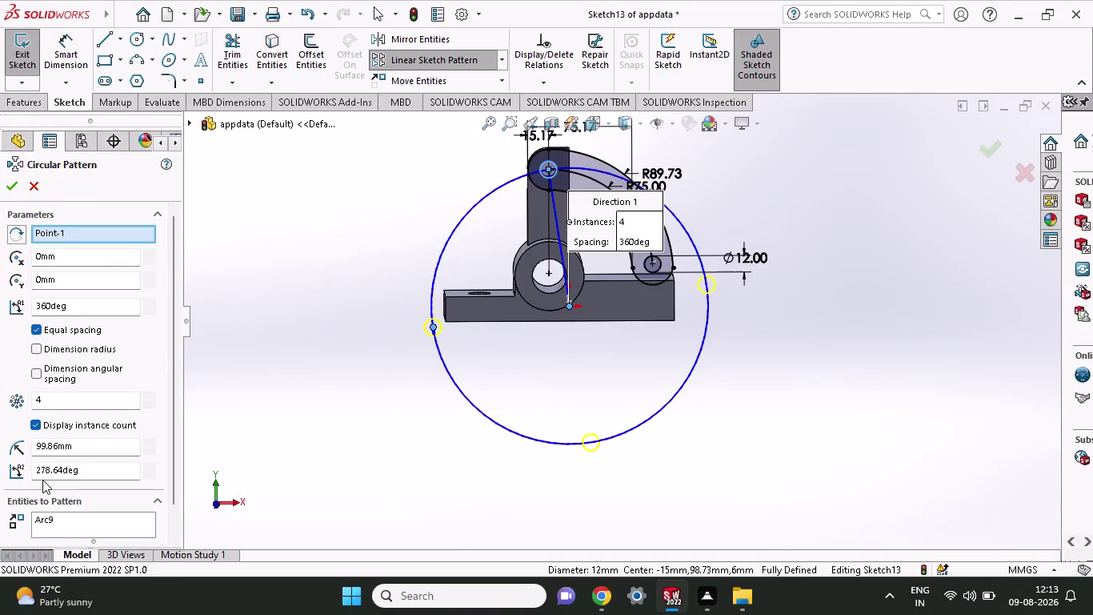
Adjust the circular pattern's entities to pattern and its instance-skipping options.
scroll(down, 3)
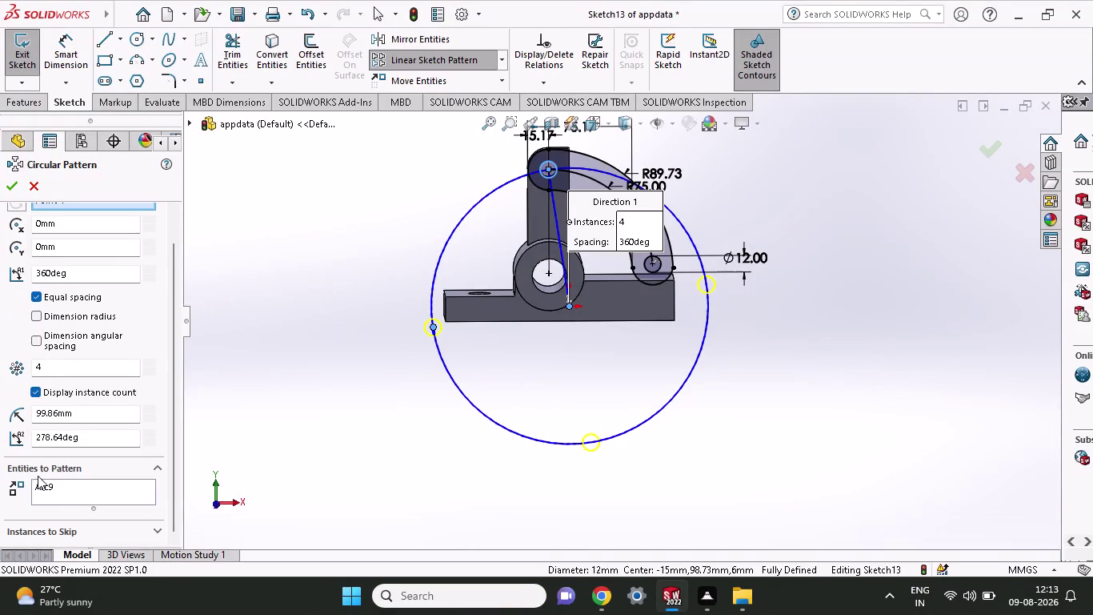
click(57, 489)
click(57, 489)
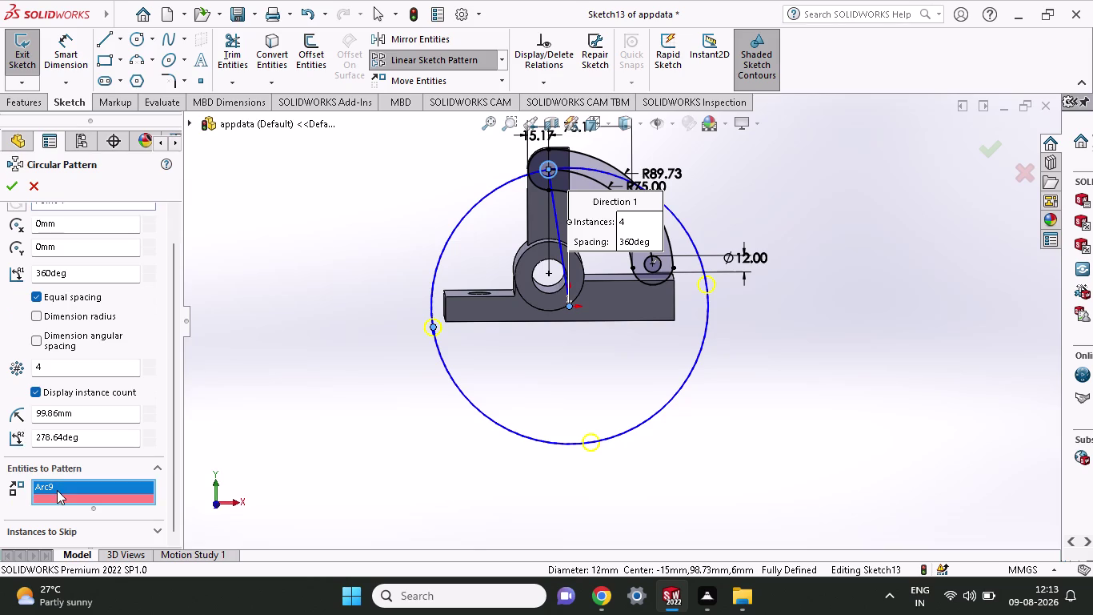
click(162, 531)
click(152, 523)
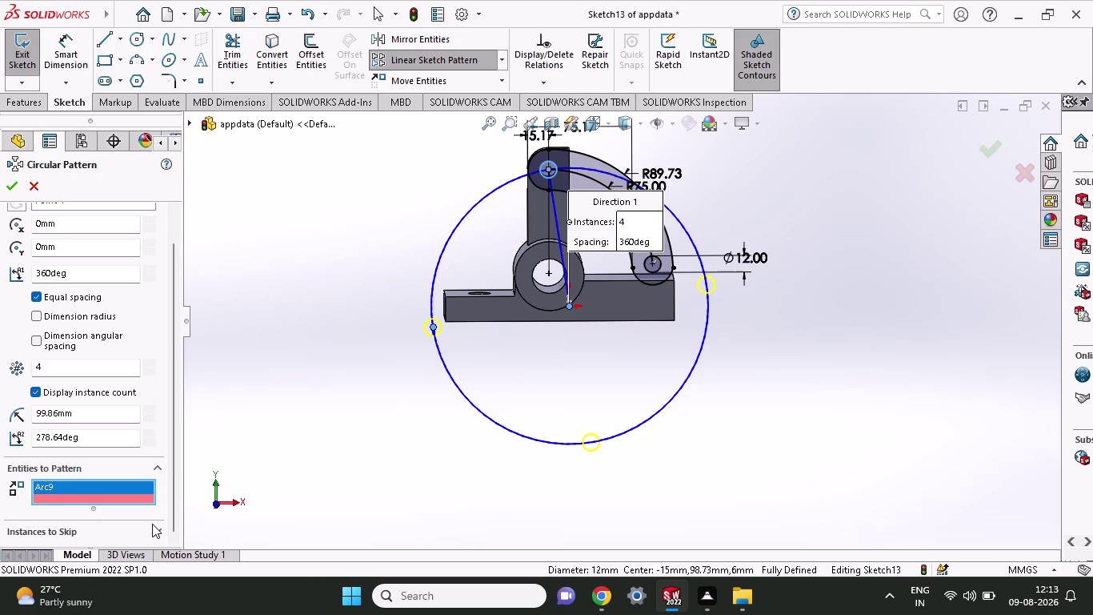
click(152, 523)
scroll(down, 3)
click(149, 473)
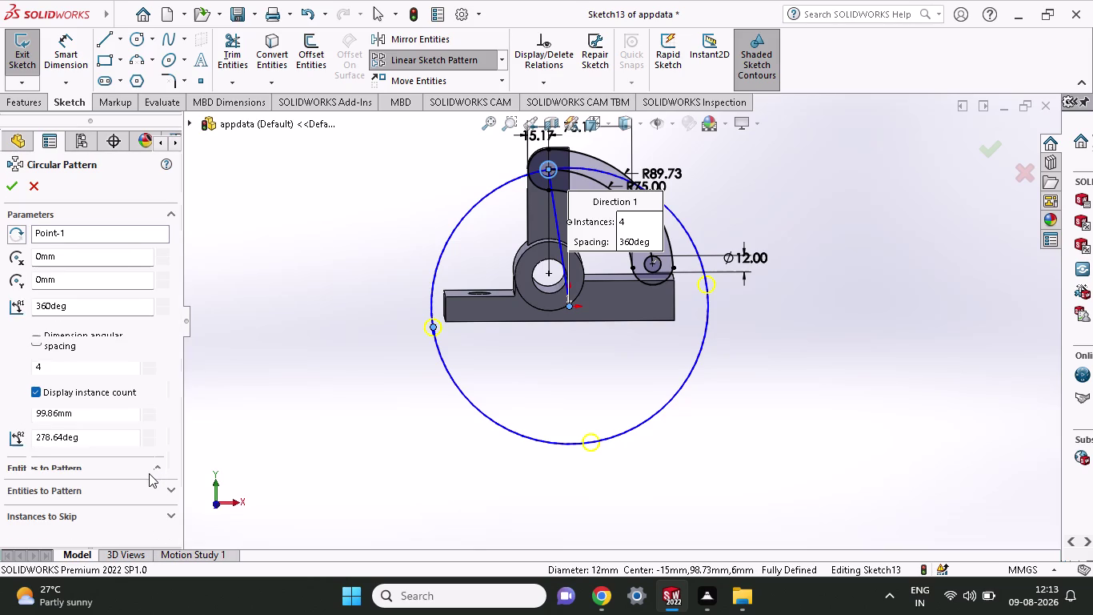
click(158, 482)
click(155, 489)
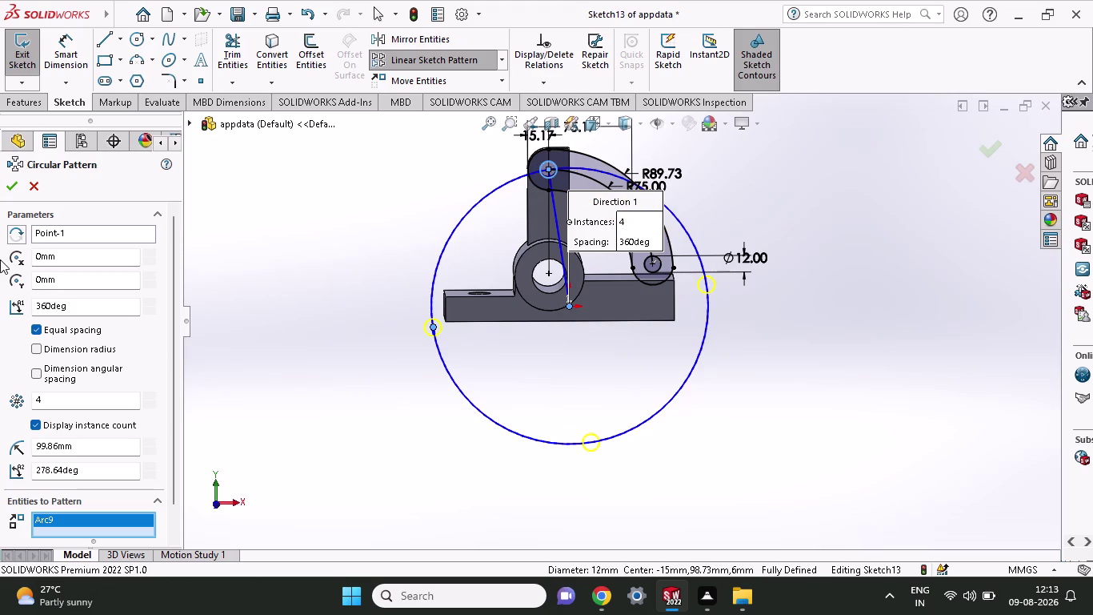
click(769, 307)
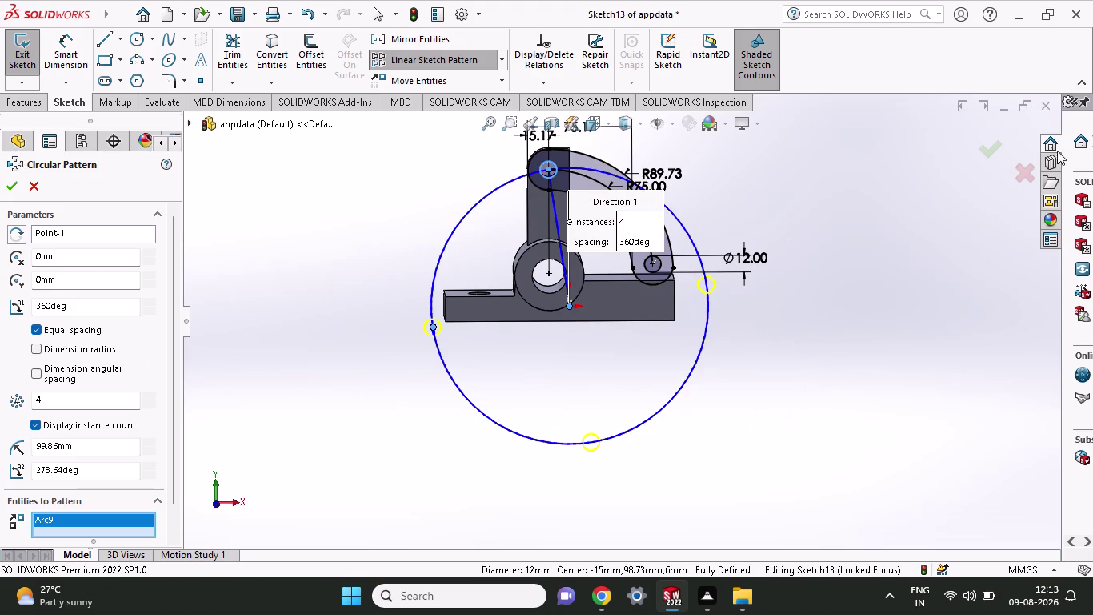
Apply the circular pattern and exit the sketch, then undo to reopen Sketch13.
click(998, 161)
click(995, 161)
click(815, 295)
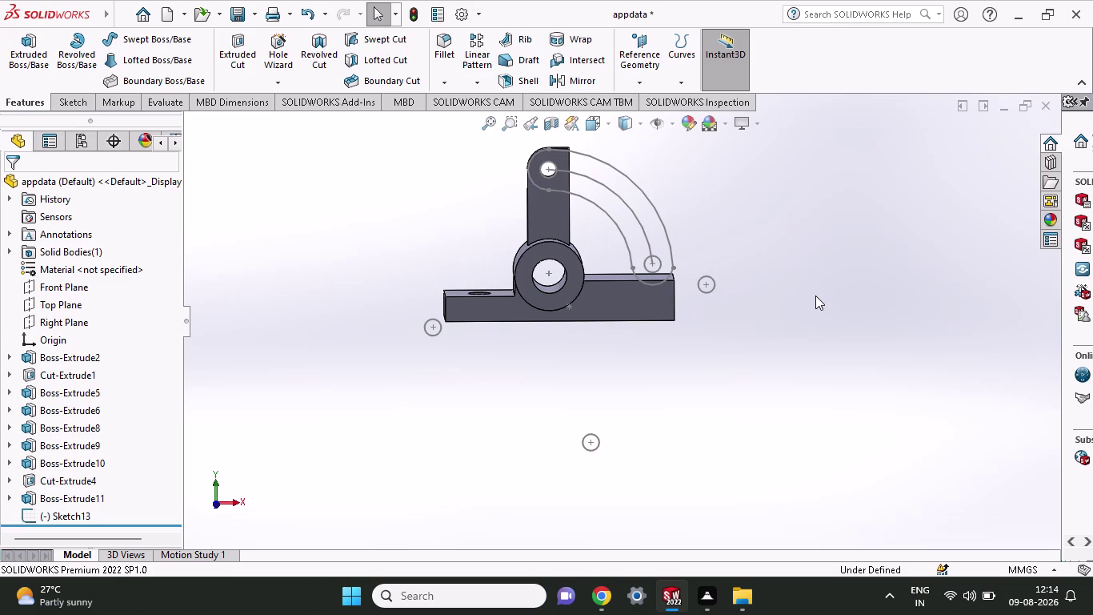
key(ctrl+z)
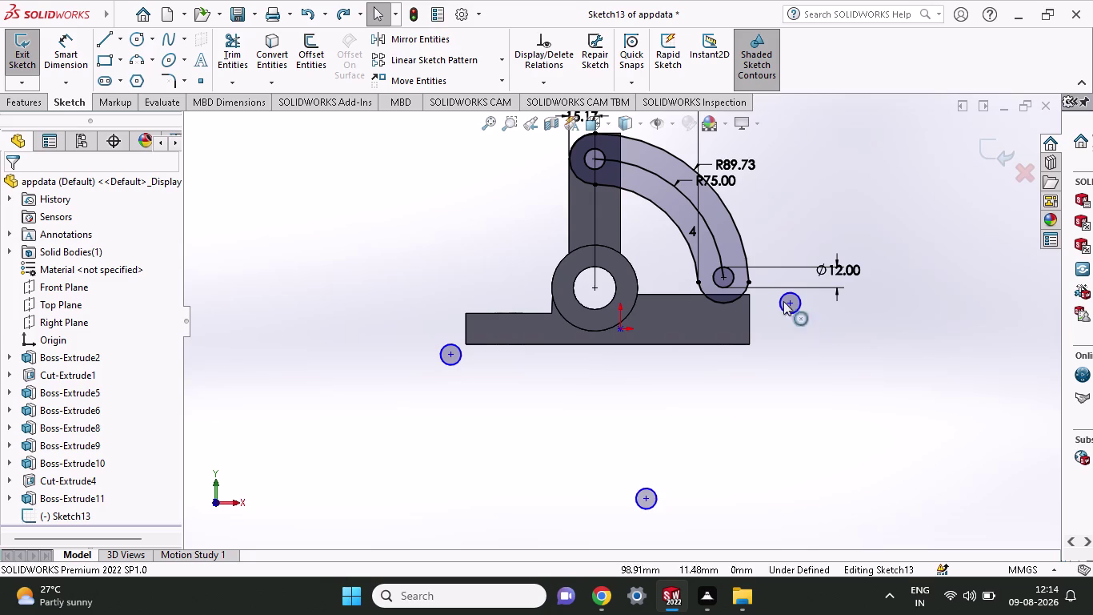
Inspect one pattern copy, then undo to remove the misplaced copies.
right_click(788, 299)
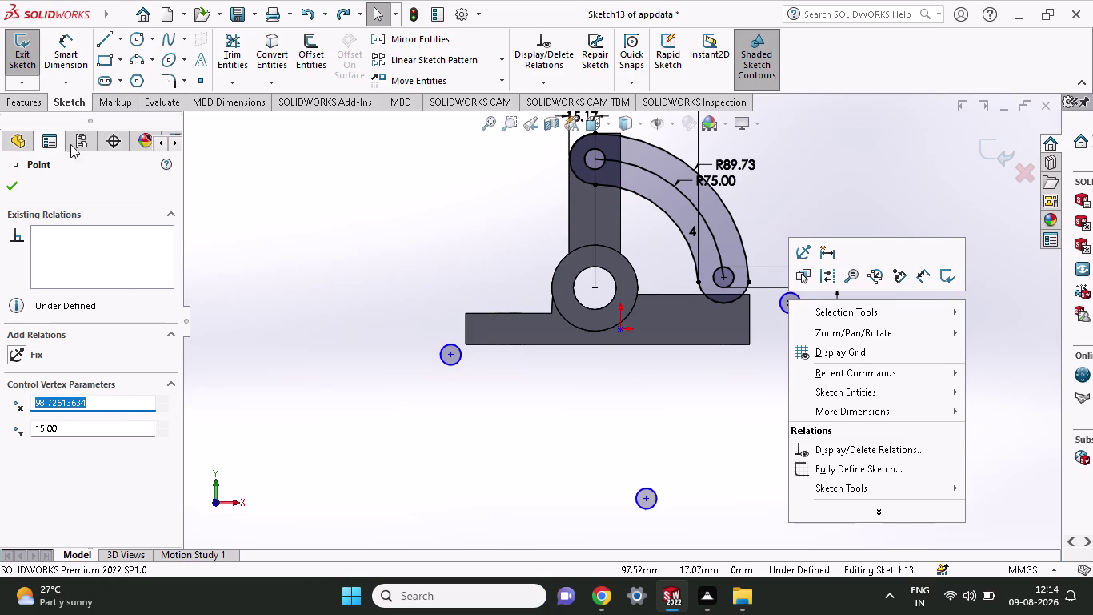
click(468, 259)
scroll(down, 3)
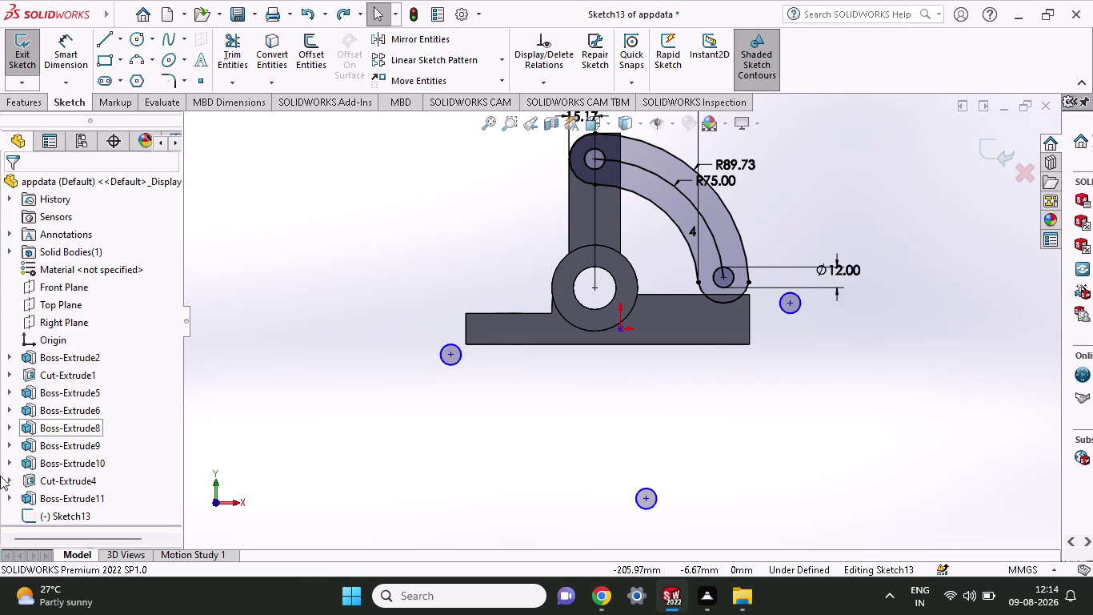
scroll(down, 3)
scroll(up, 3)
key(ctrl+z)
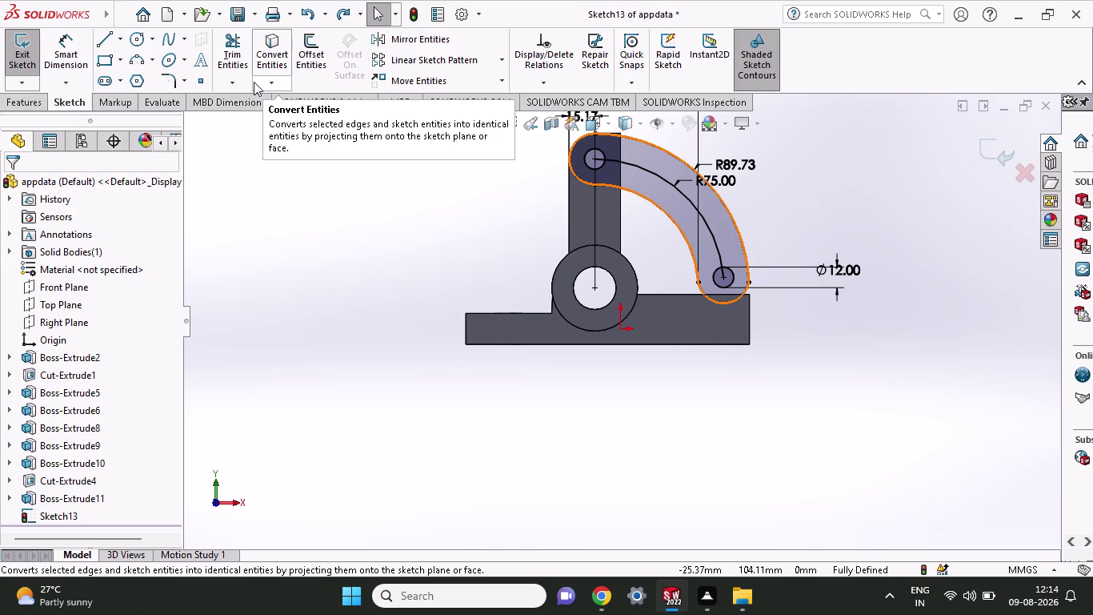
Restart a four-instance, 360° circular sketch pattern of Arc9.
click(499, 64)
click(480, 90)
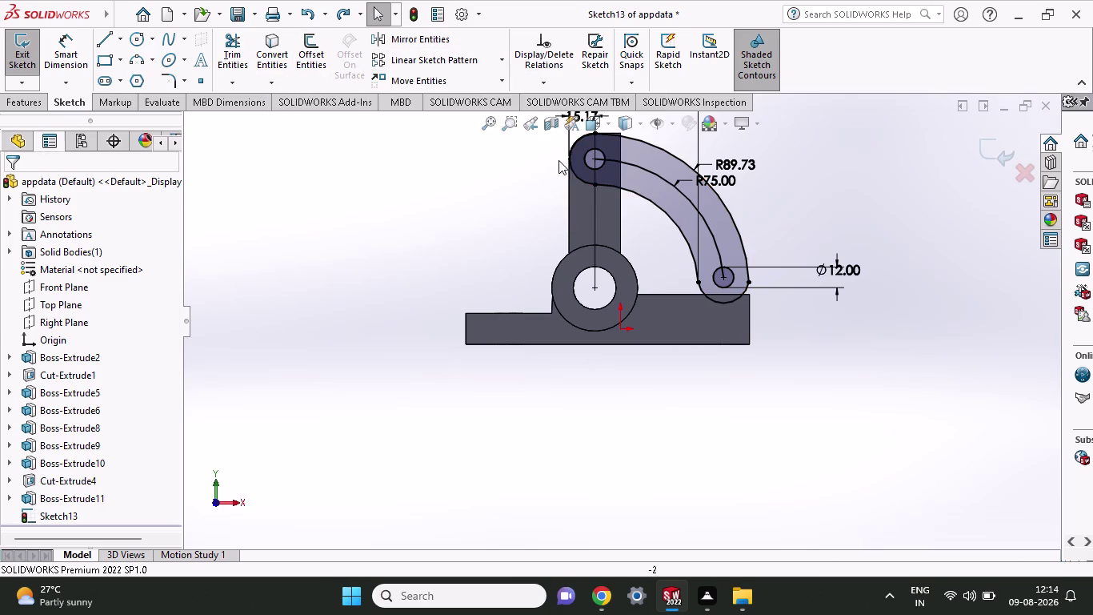
click(605, 155)
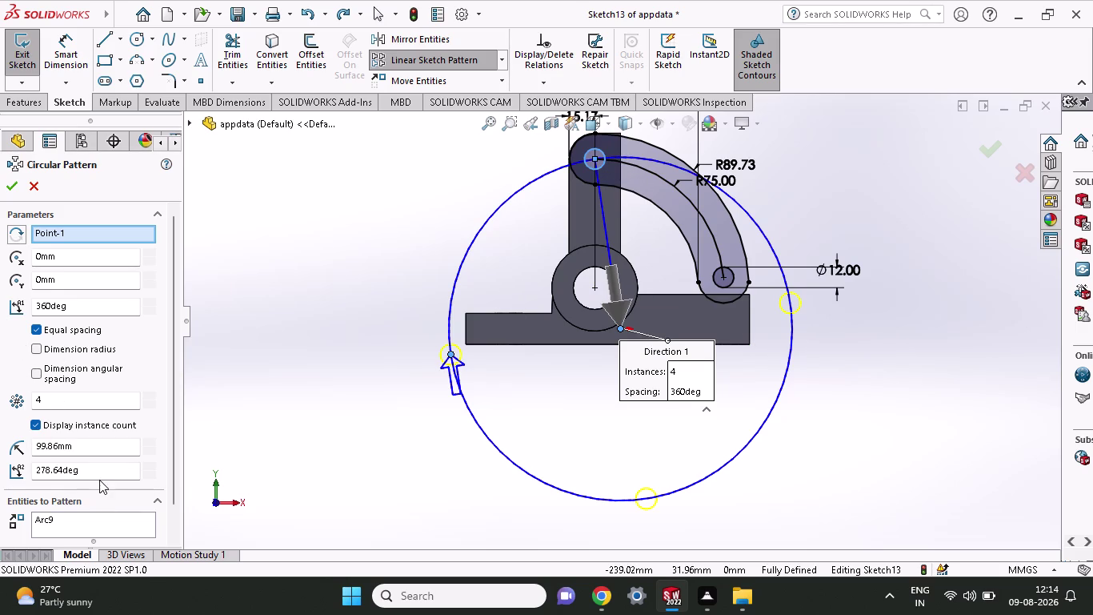
Change the circular pattern angle to 10° and apply it.
drag(98, 470, 8, 472)
text(1)
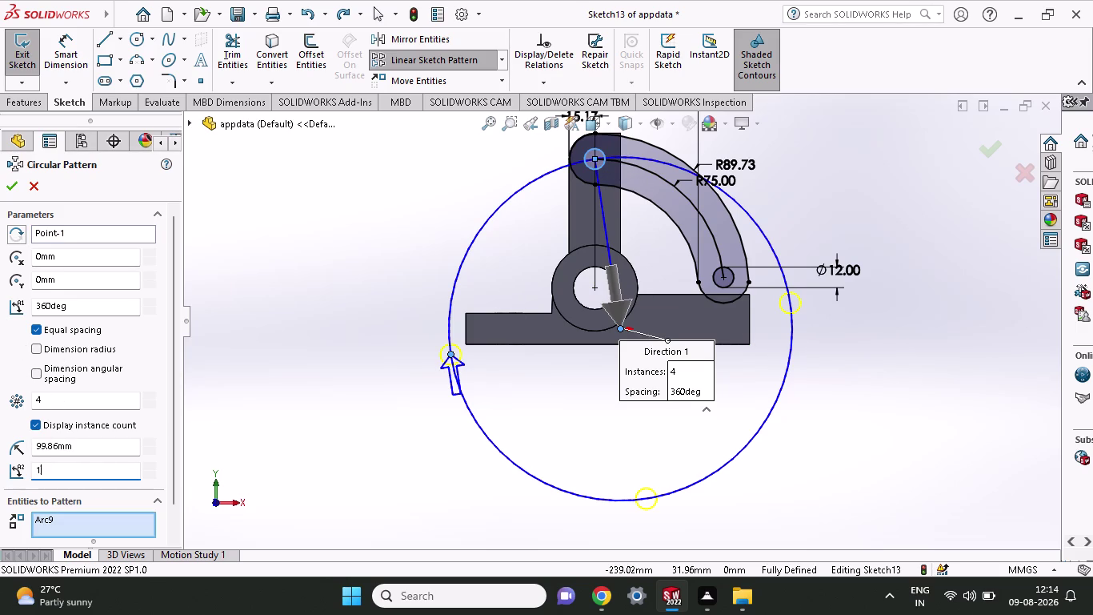
text(0)
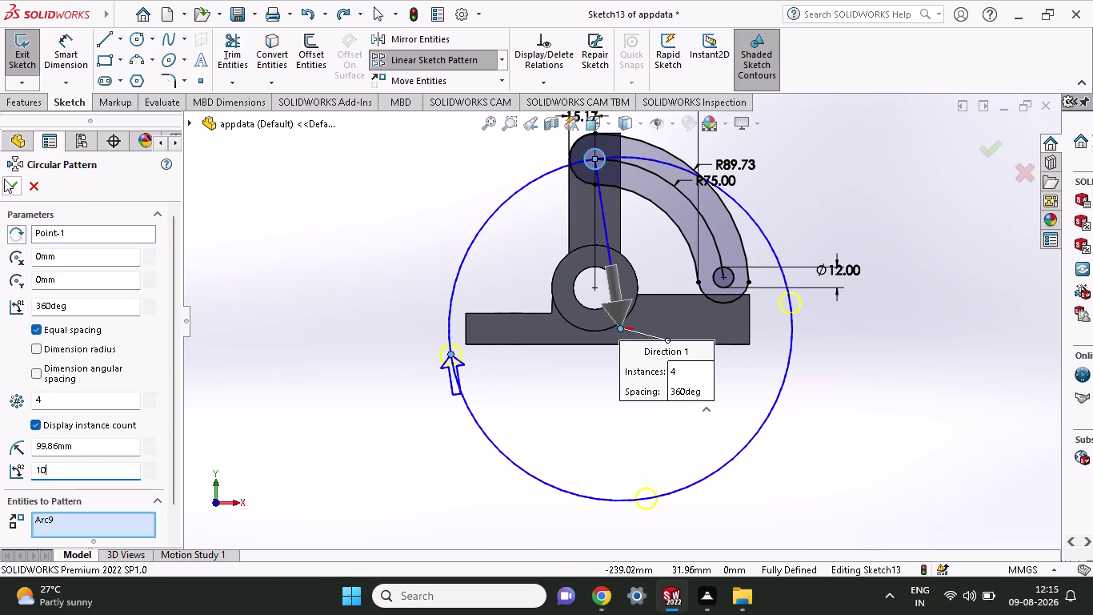
click(4, 179)
scroll(up, 3)
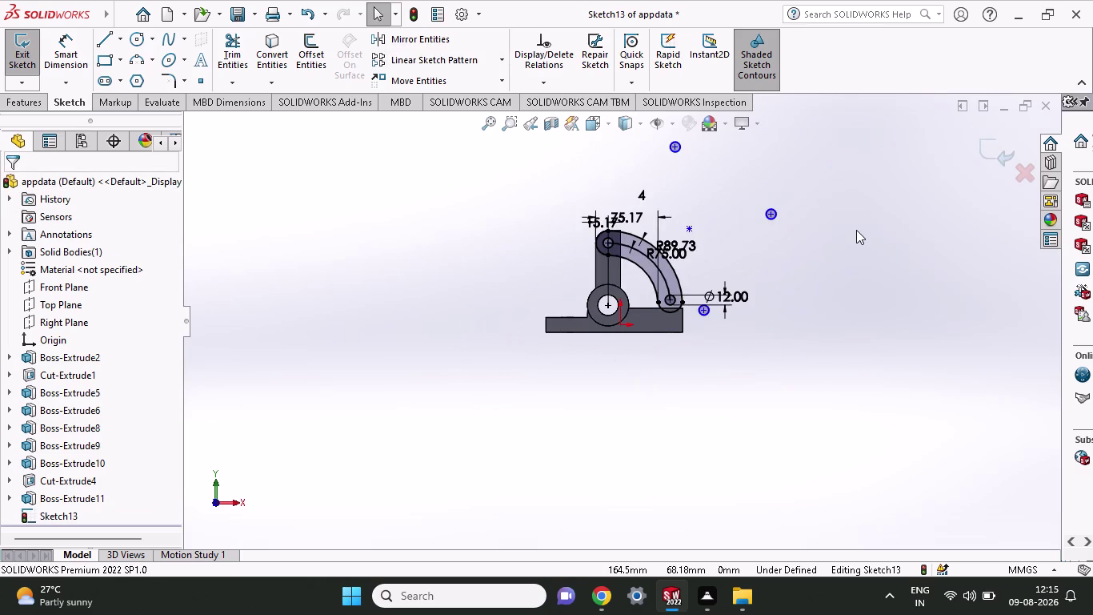
scroll(up, 3)
scroll(down, 3)
scroll(down, 3)
scroll(down, 3)
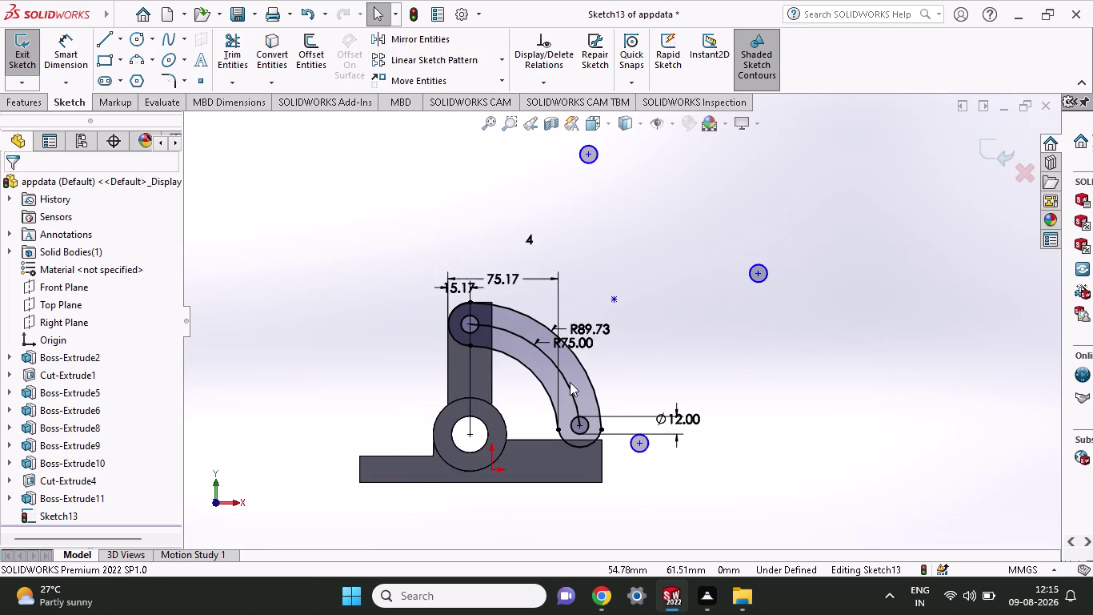
scroll(down, 3)
scroll(up, 3)
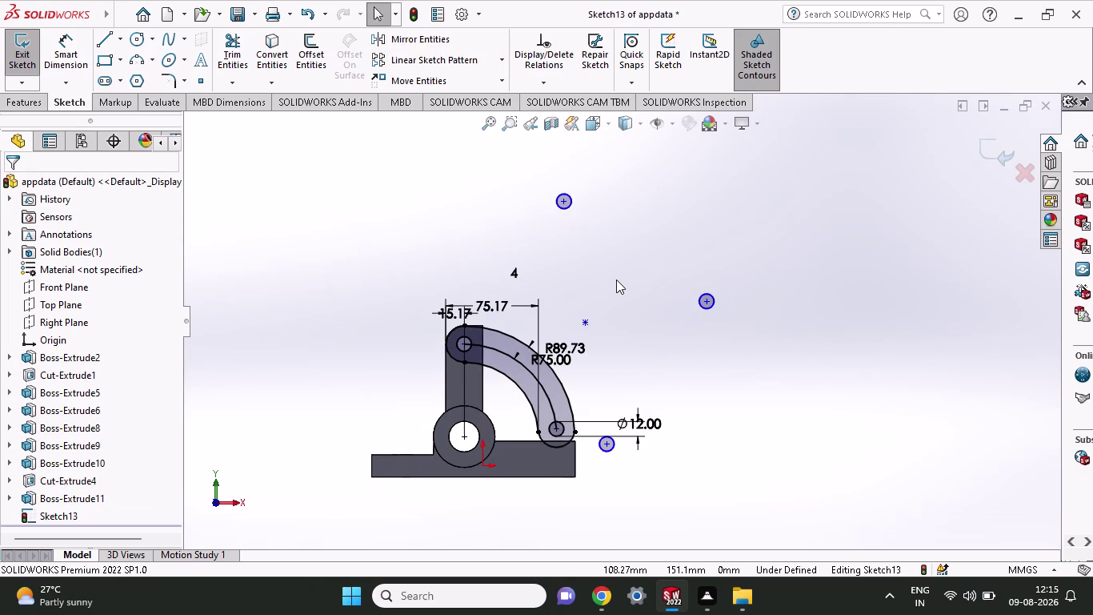
Undo the 10° circular pattern and zoom in on the sketch.
key(ctrl+z)
click(329, 205)
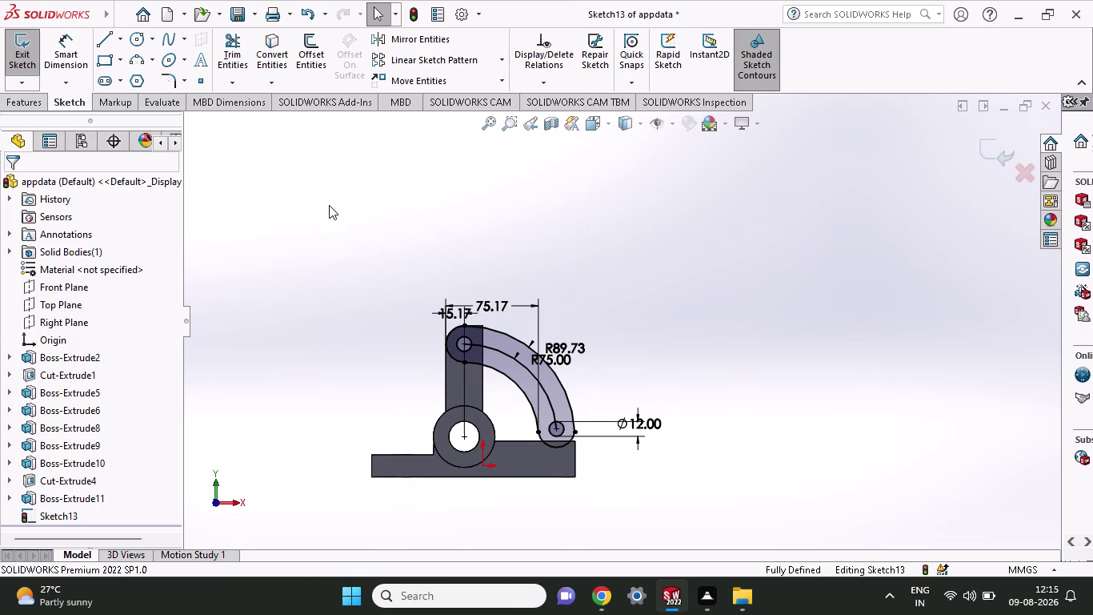
scroll(up, 3)
scroll(down, 3)
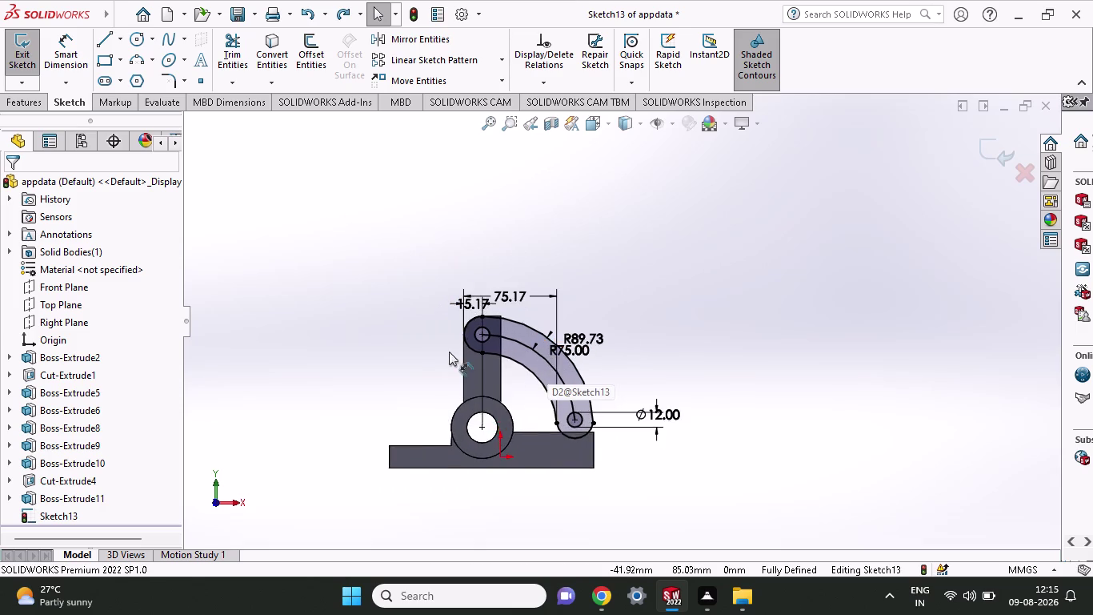
scroll(down, 3)
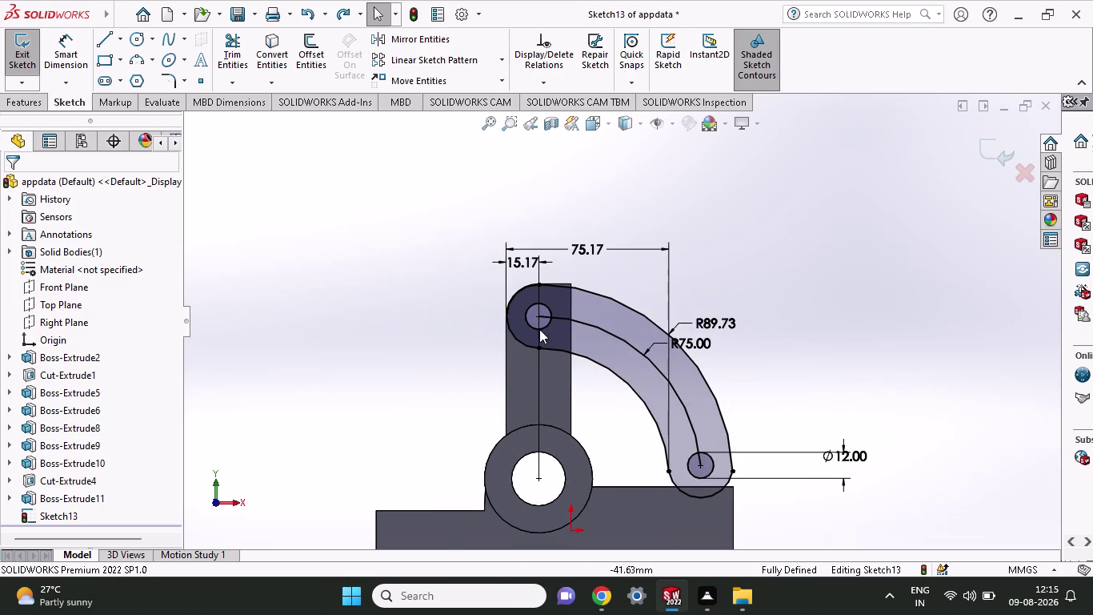
click(503, 50)
Start a circular sketch pattern and add the slot's centre arc to it.
click(476, 100)
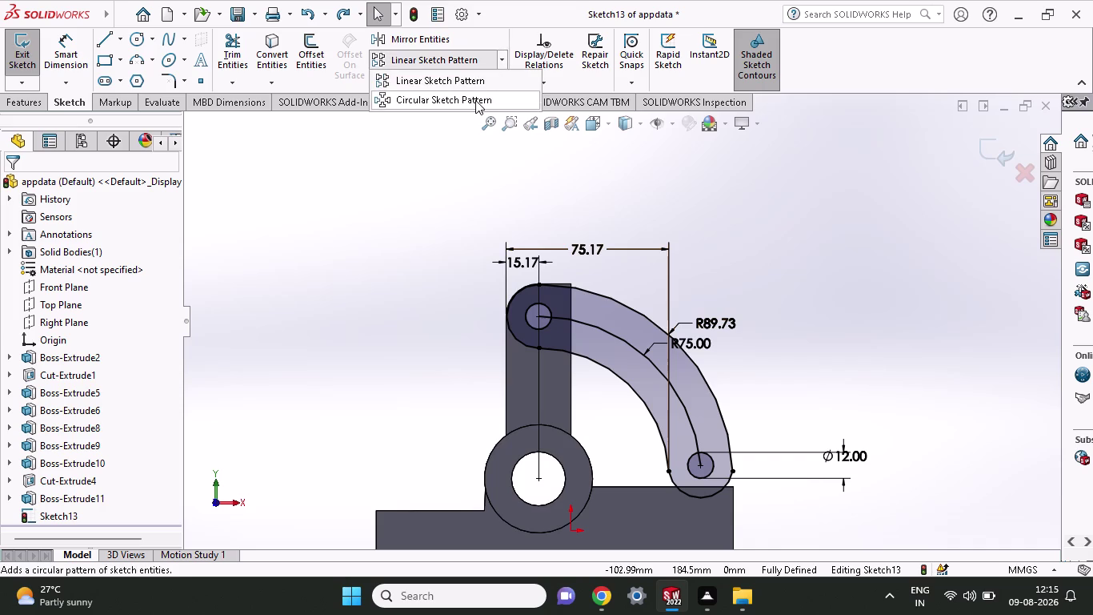
click(551, 309)
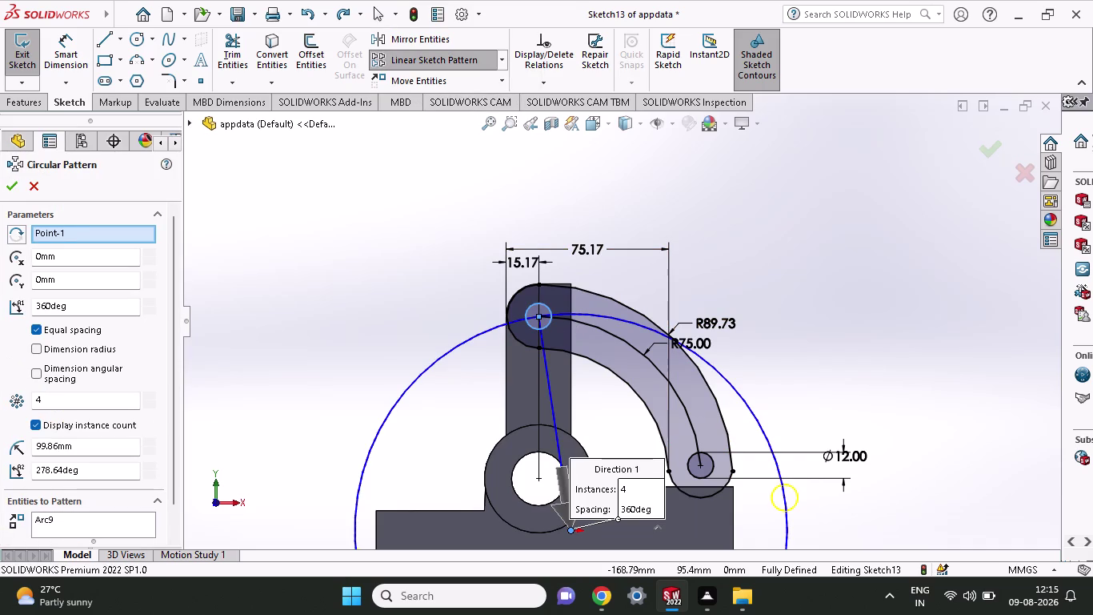
drag(79, 476, 31, 483)
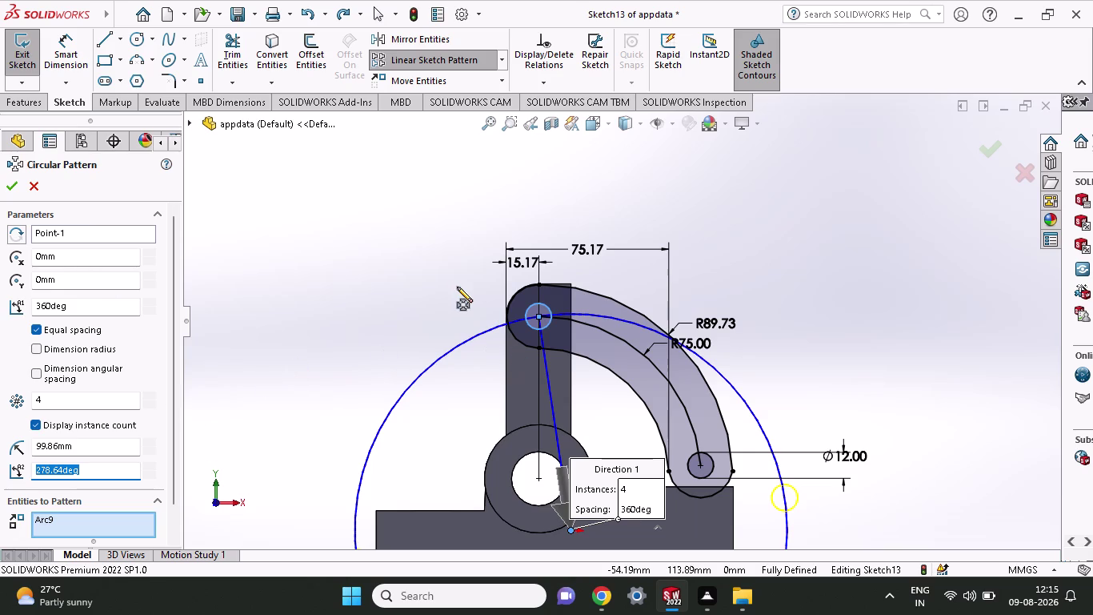
click(627, 348)
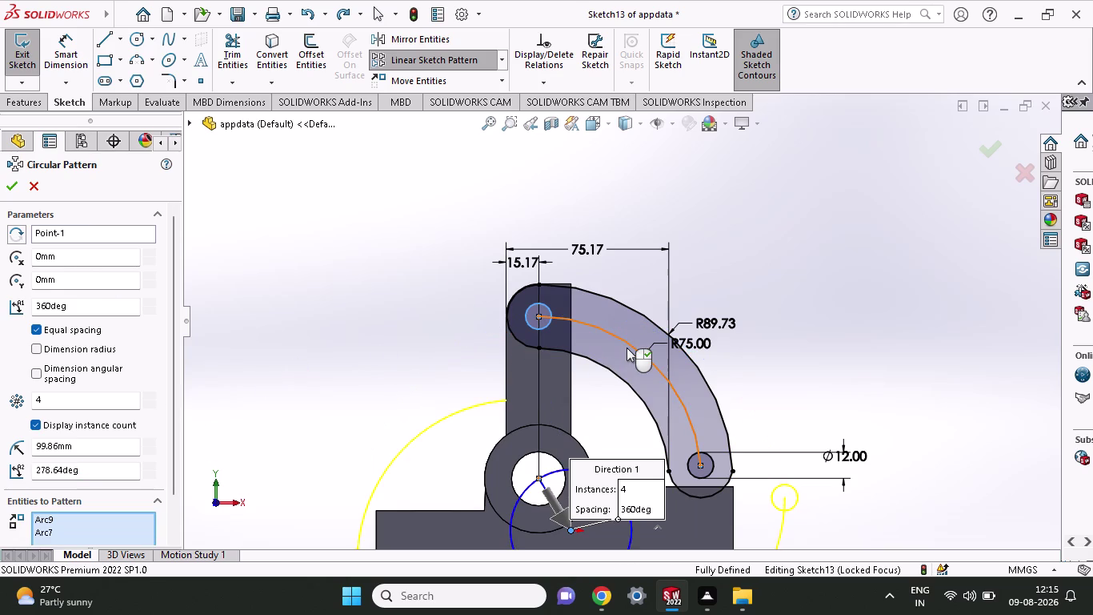
scroll(down, 3)
scroll(up, 3)
scroll(up, 3)
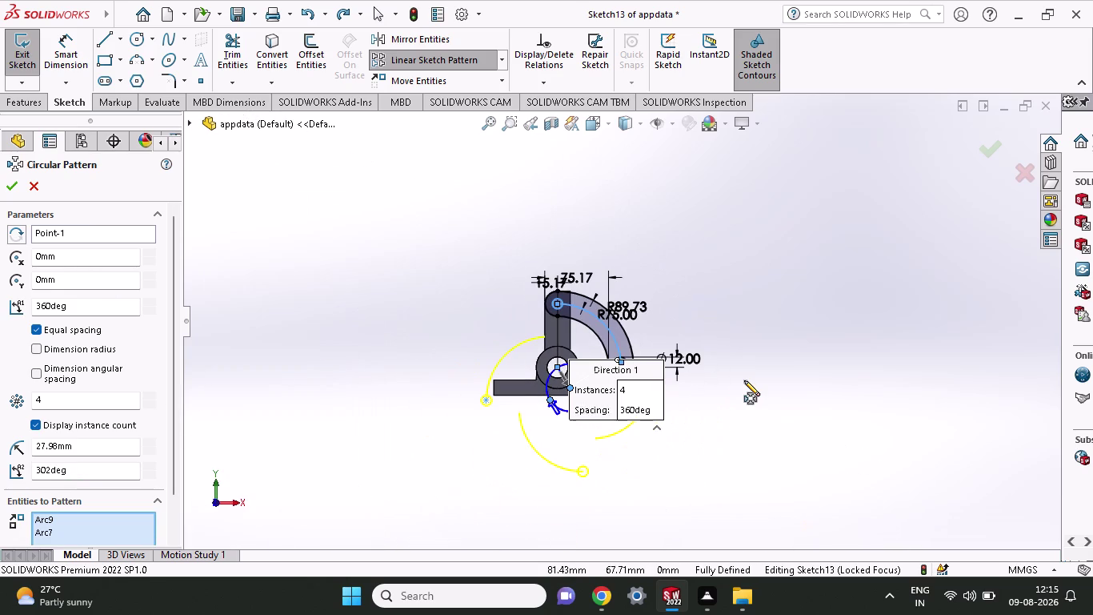
scroll(down, 3)
scroll(down, 3)
scroll(up, 3)
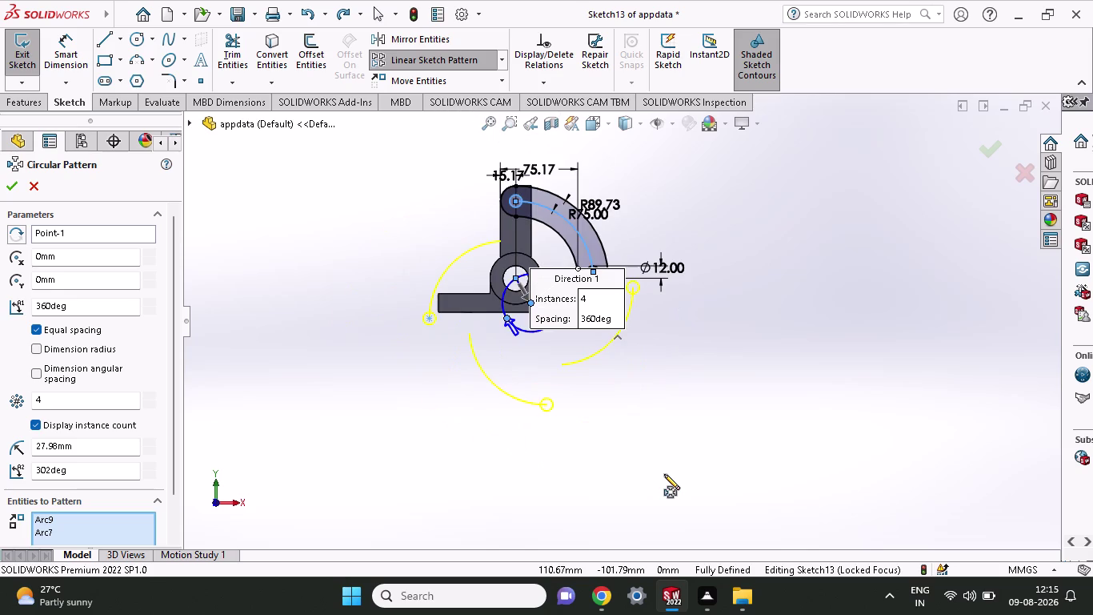
click(515, 202)
click(515, 201)
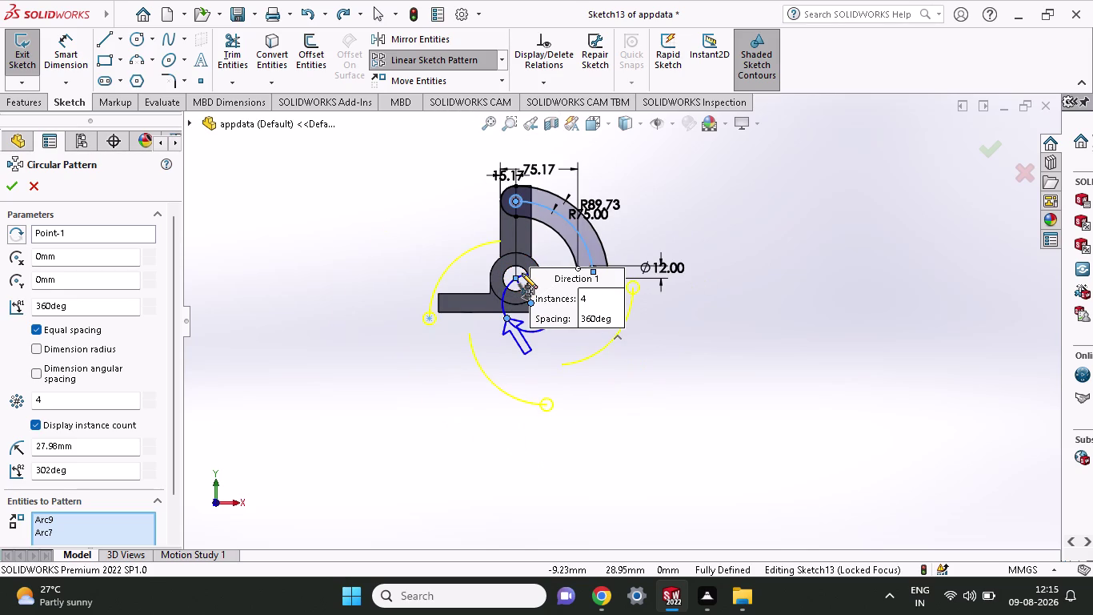
scroll(down, 3)
Clear all entities, including Arc7, from the pattern's entity list.
click(67, 532)
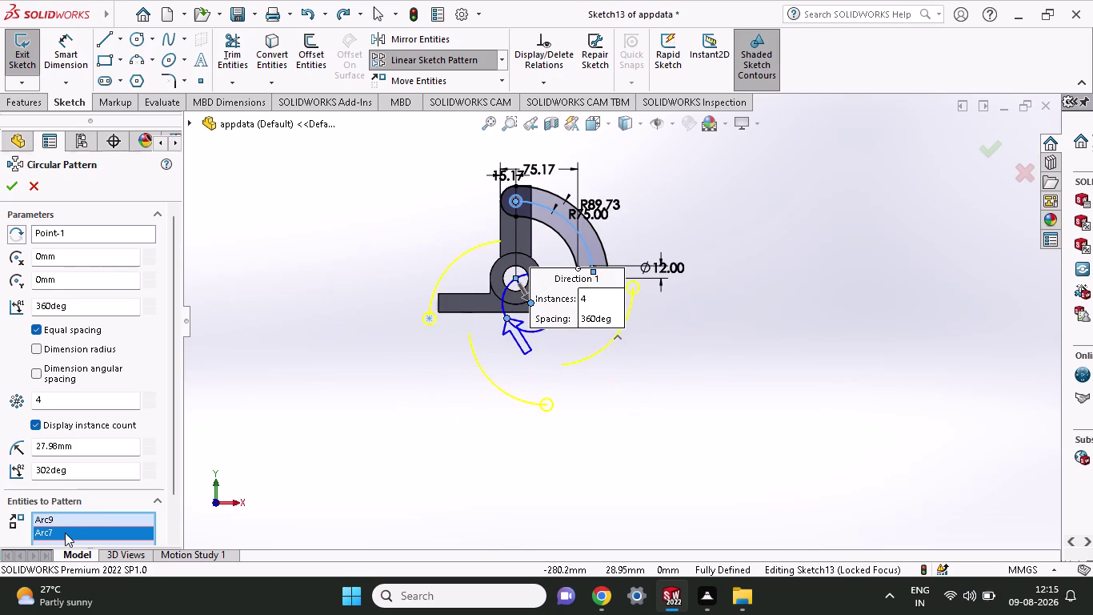
right_click(61, 532)
click(116, 477)
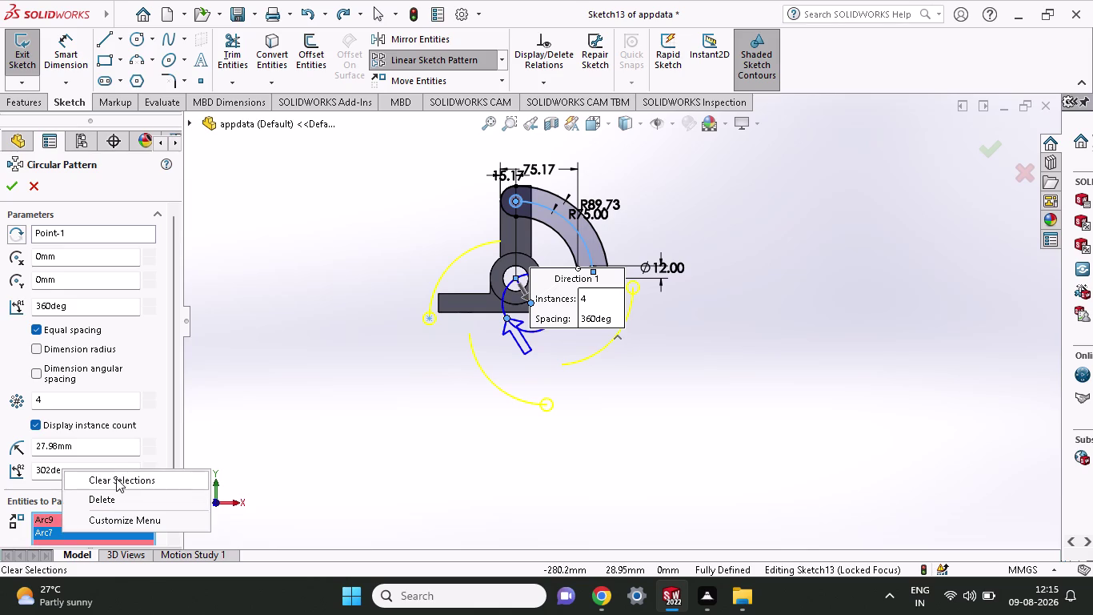
scroll(up, 3)
scroll(down, 3)
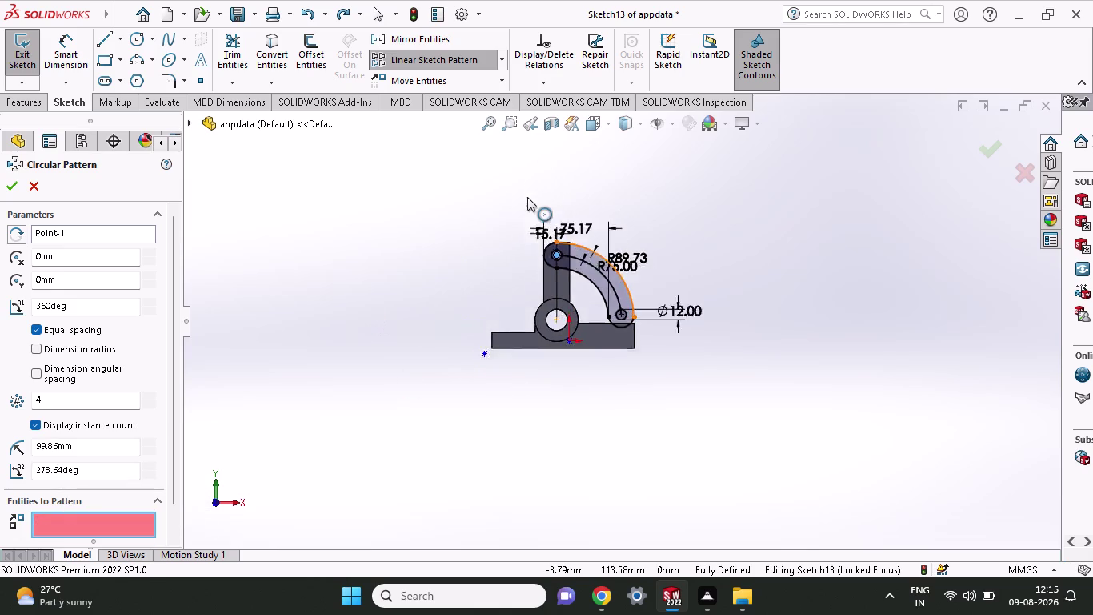
scroll(down, 3)
scroll(down, 3)
scroll(down, 3)
scroll(down, 3)
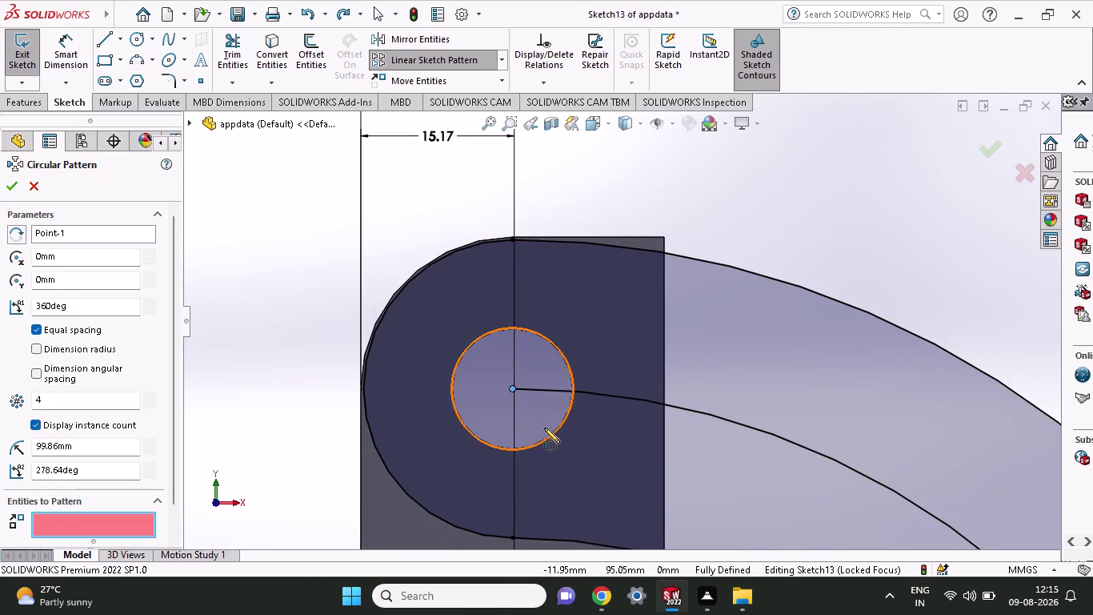
Select the small hole circle Arc9 as the entity to pattern.
click(549, 439)
scroll(up, 3)
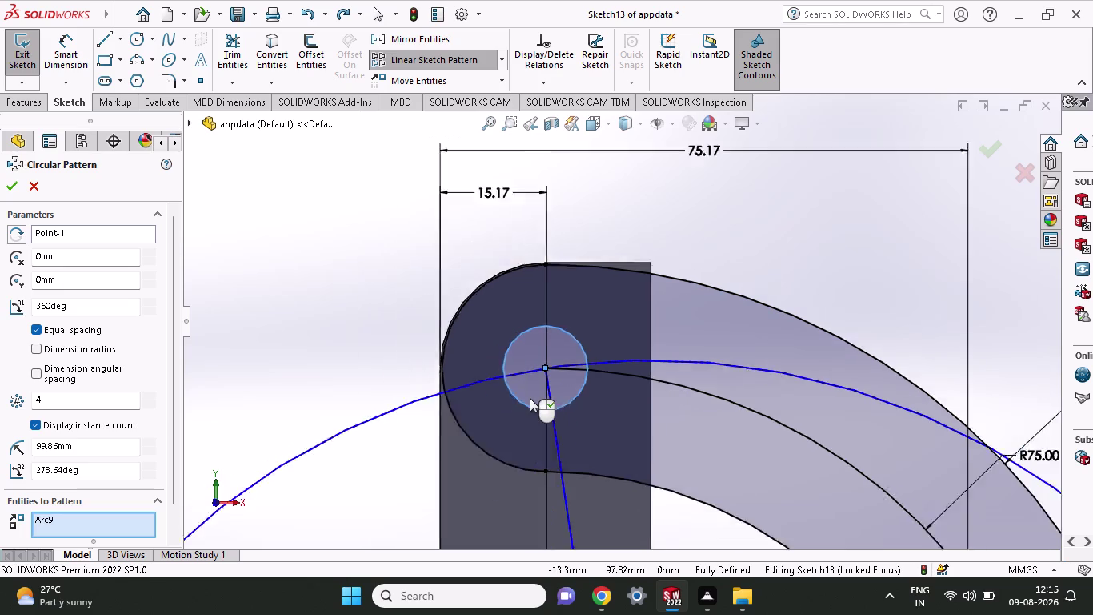
scroll(up, 3)
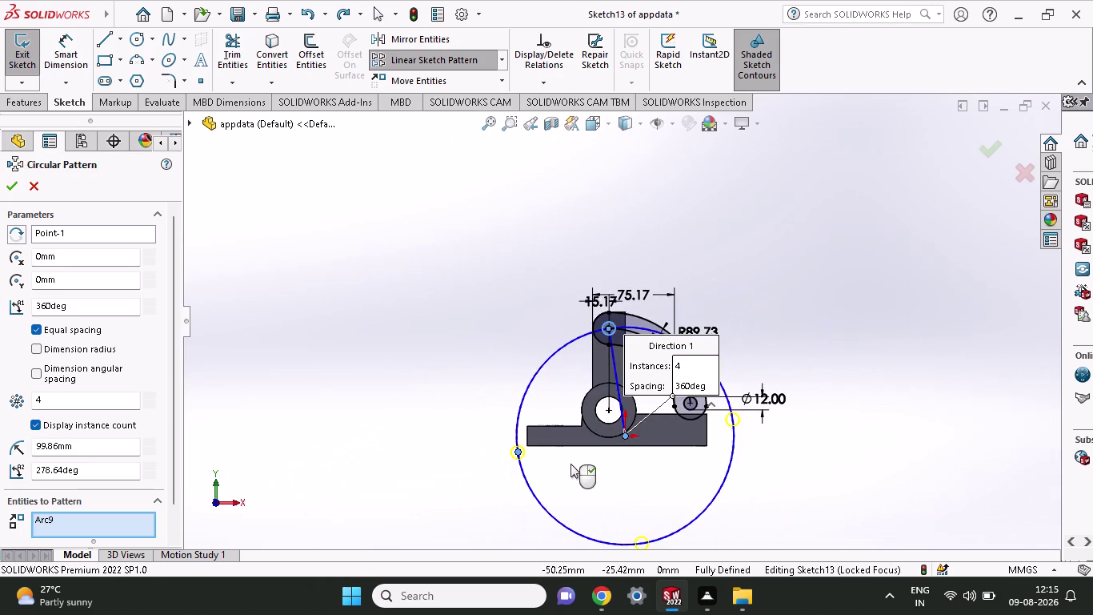
click(607, 410)
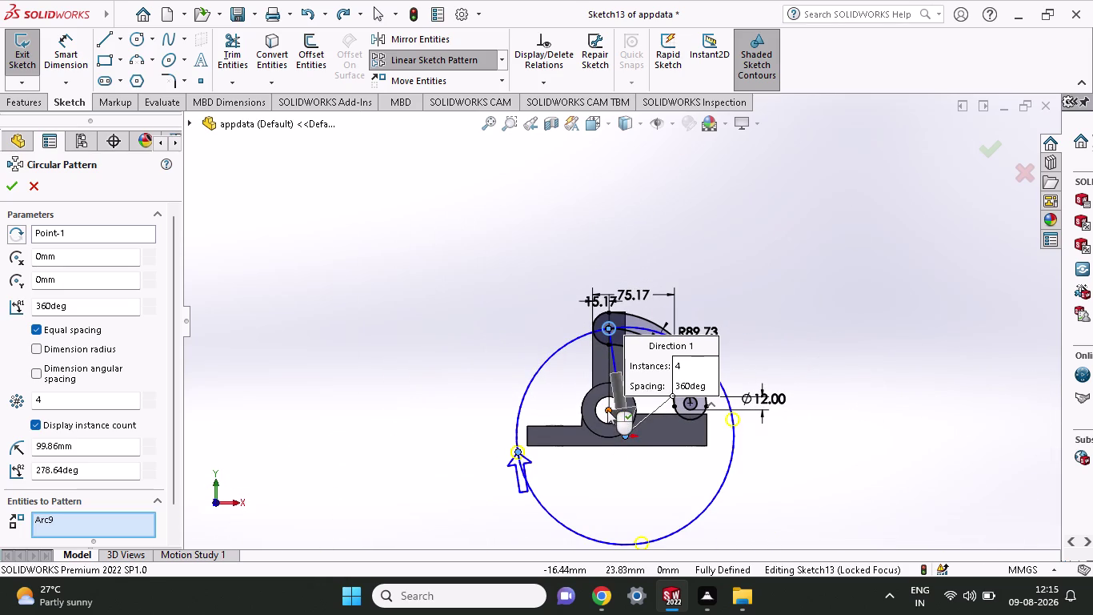
scroll(up, 3)
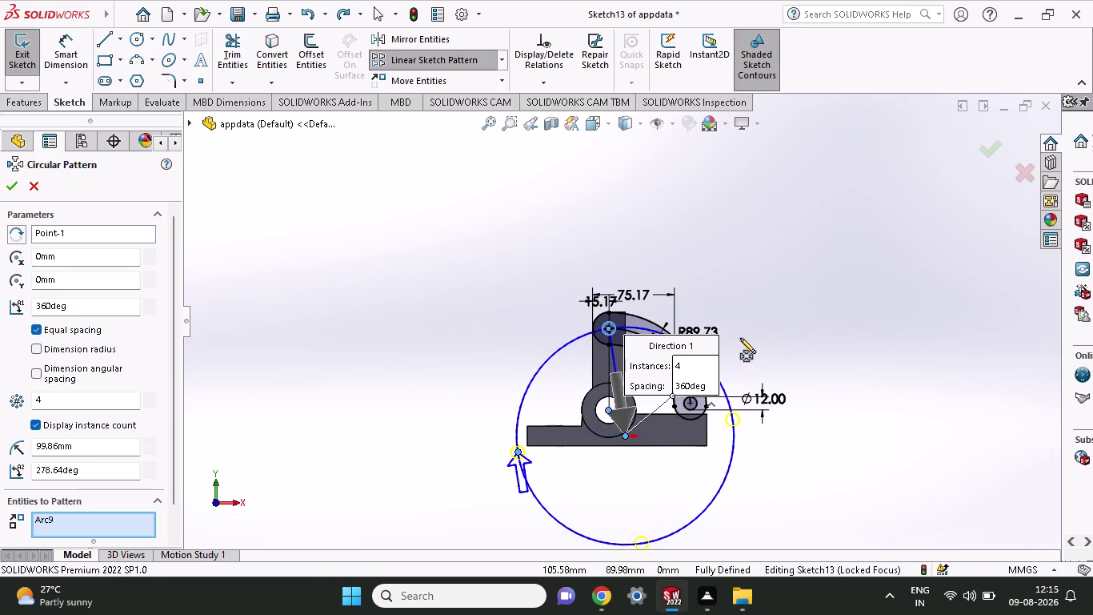
scroll(down, 3)
scroll(down, 3)
scroll(up, 3)
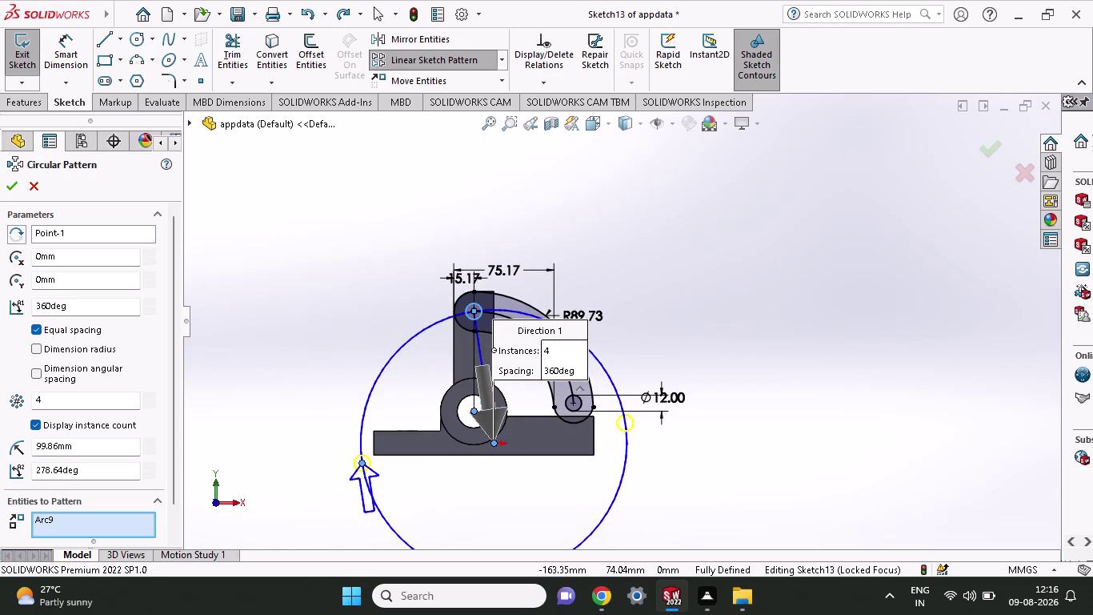
Set the pattern angle to 75° and confirm the circular pattern.
drag(108, 475, 26, 484)
text(75)
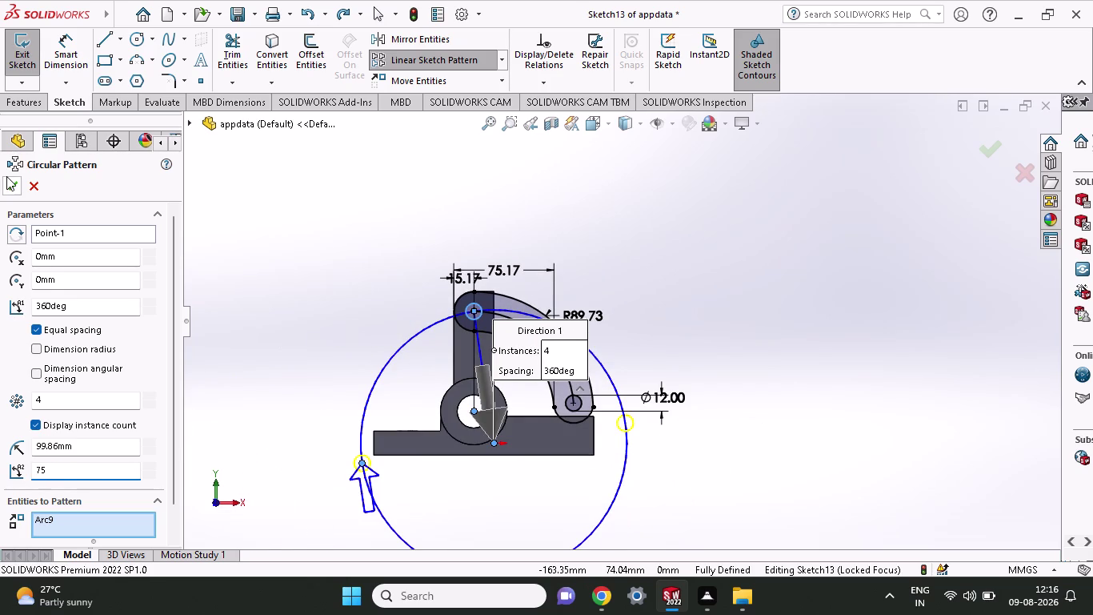
click(12, 190)
scroll(up, 3)
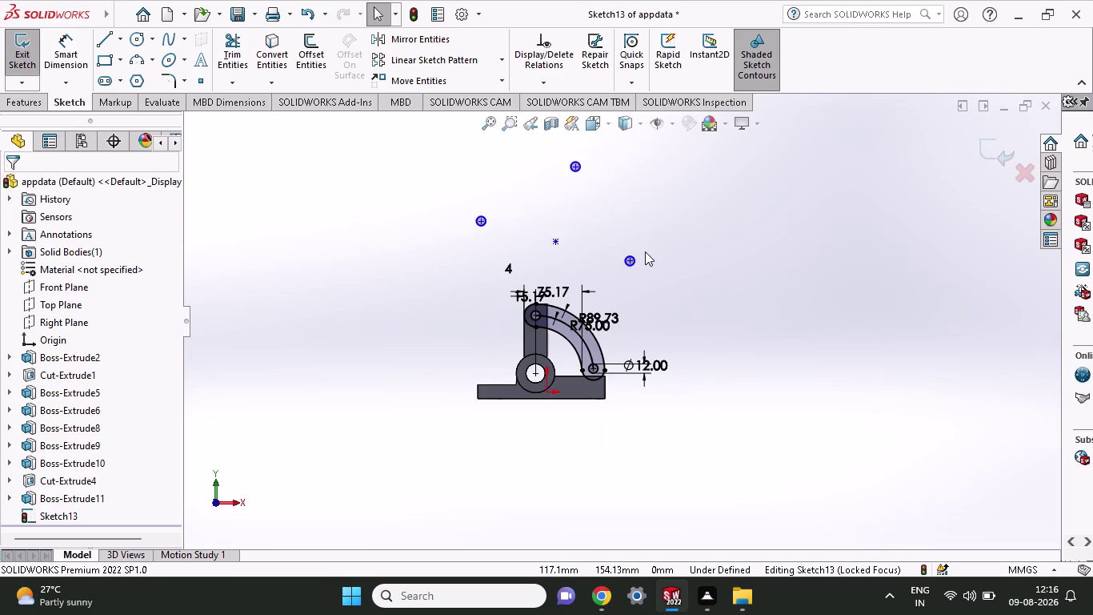
Undo twice to remove the misplaced hole copies.
scroll(up, 3)
scroll(down, 3)
scroll(down, 3)
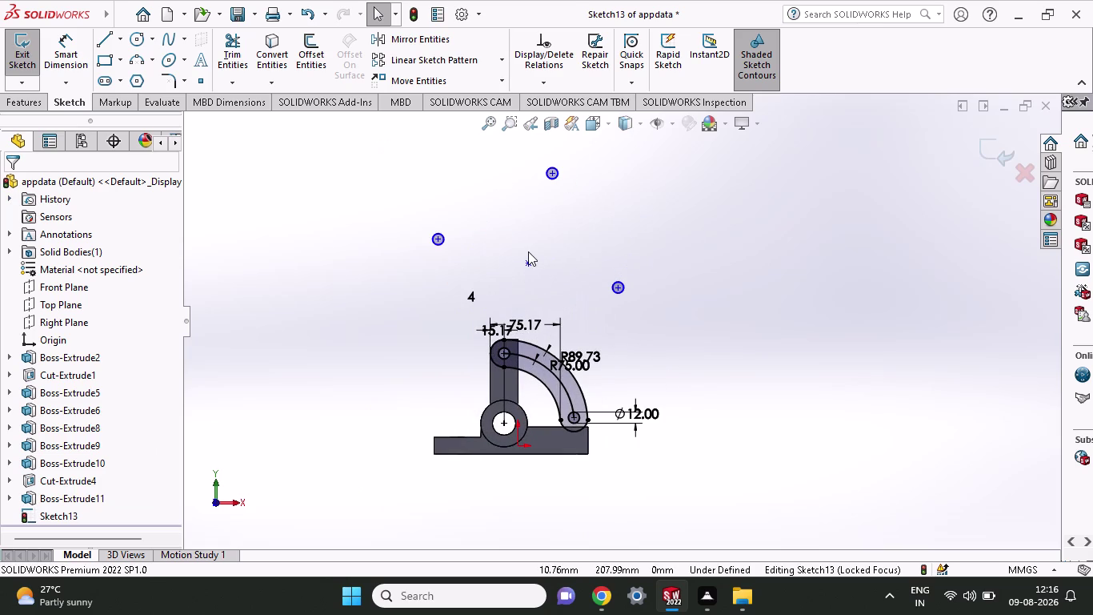
key(ctrl+z)
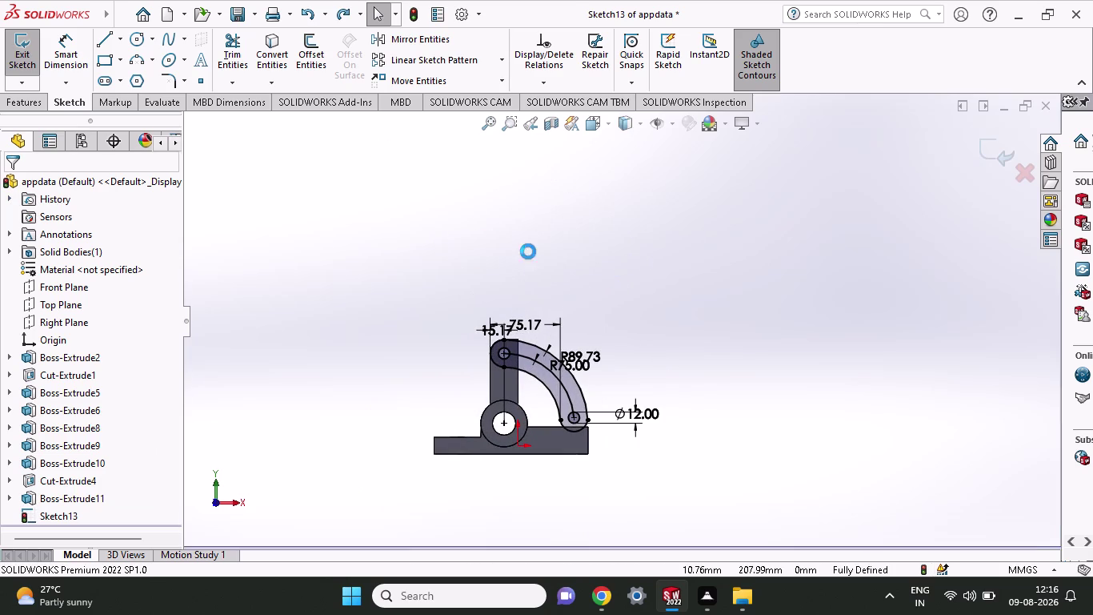
scroll(up, 3)
scroll(down, 3)
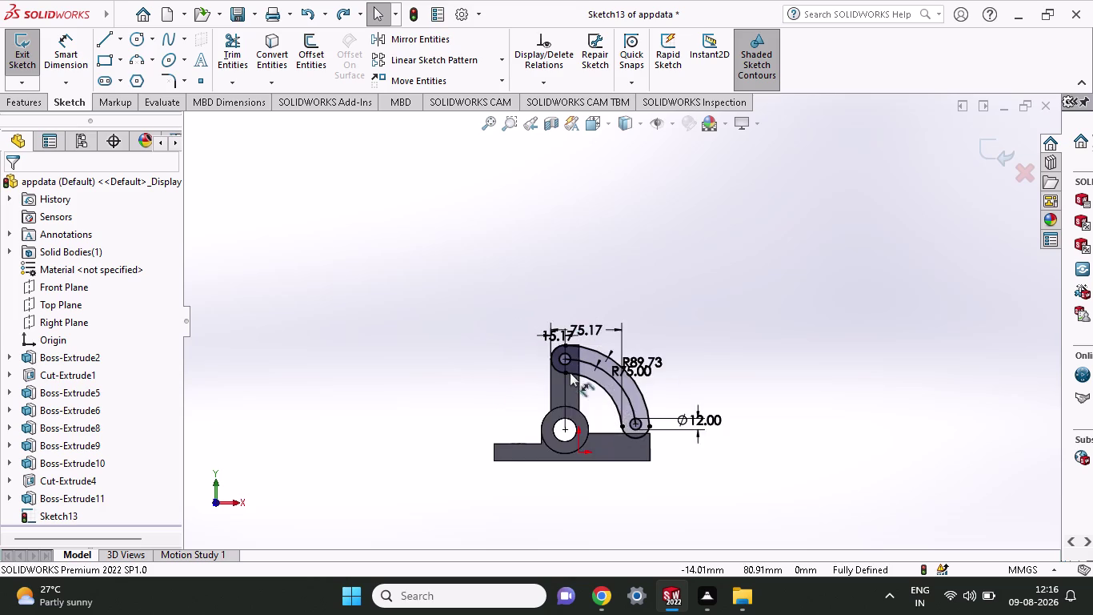
scroll(down, 3)
scroll(down, 3)
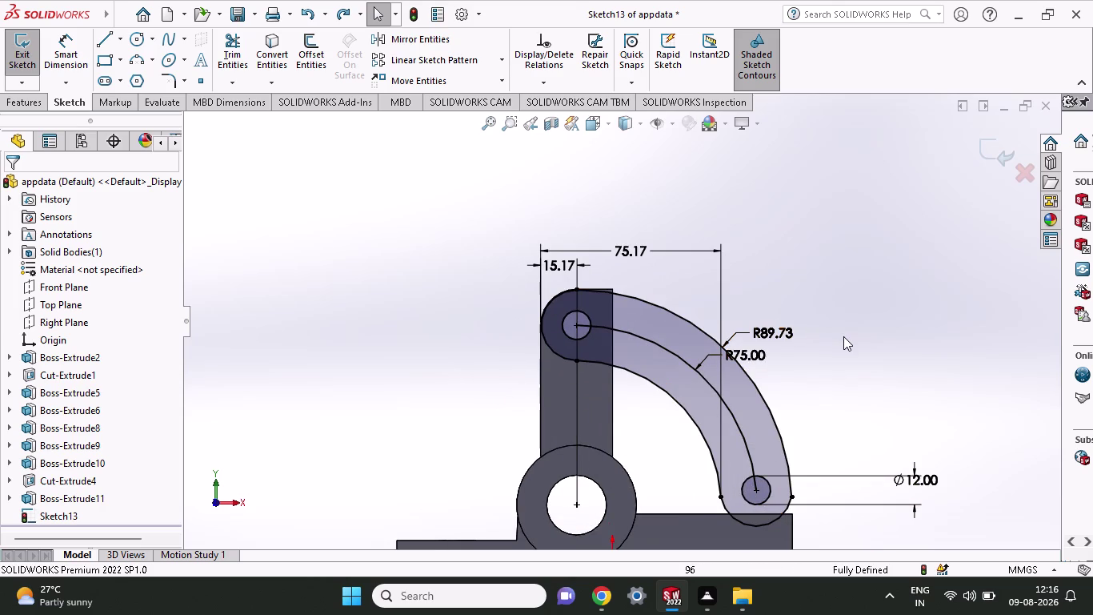
scroll(down, 3)
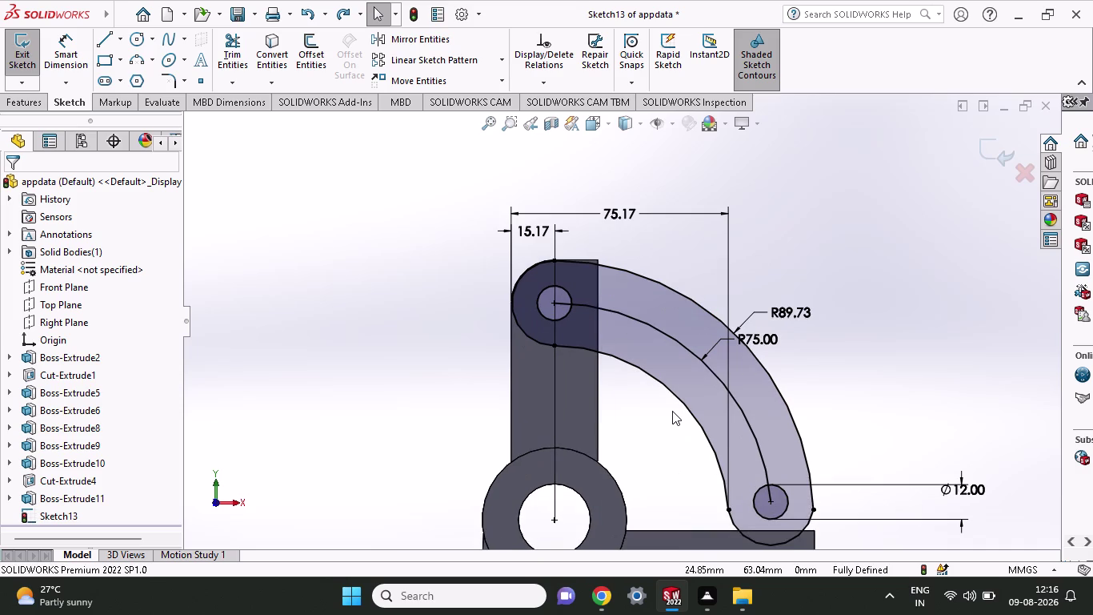
key(ctrl+z)
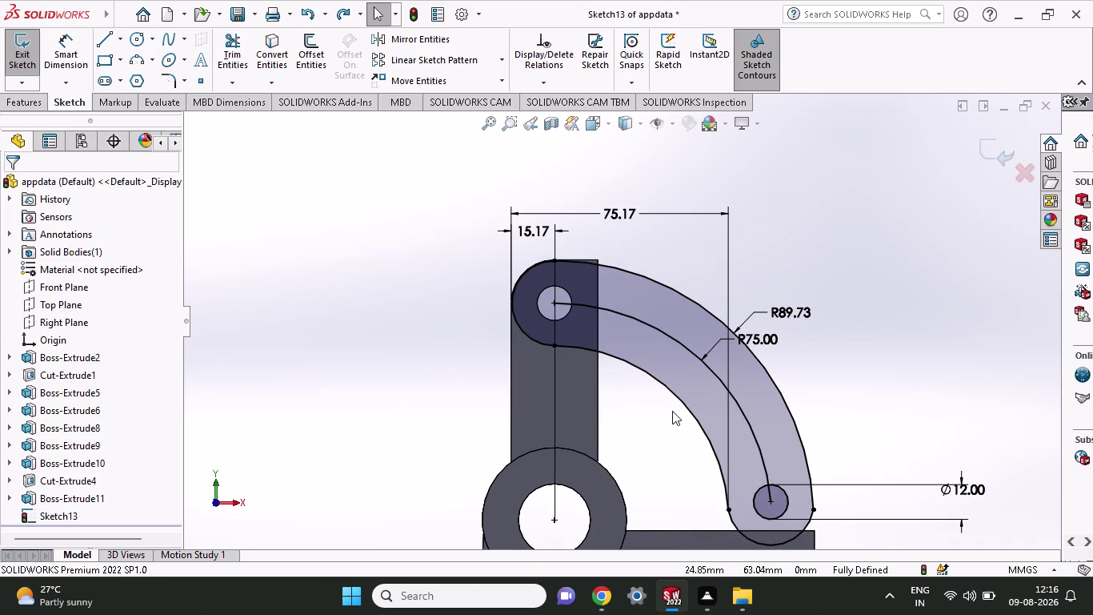
Orbit the part into an angled 3D view.
scroll(up, 3)
middle_drag(801, 265, 801, 281)
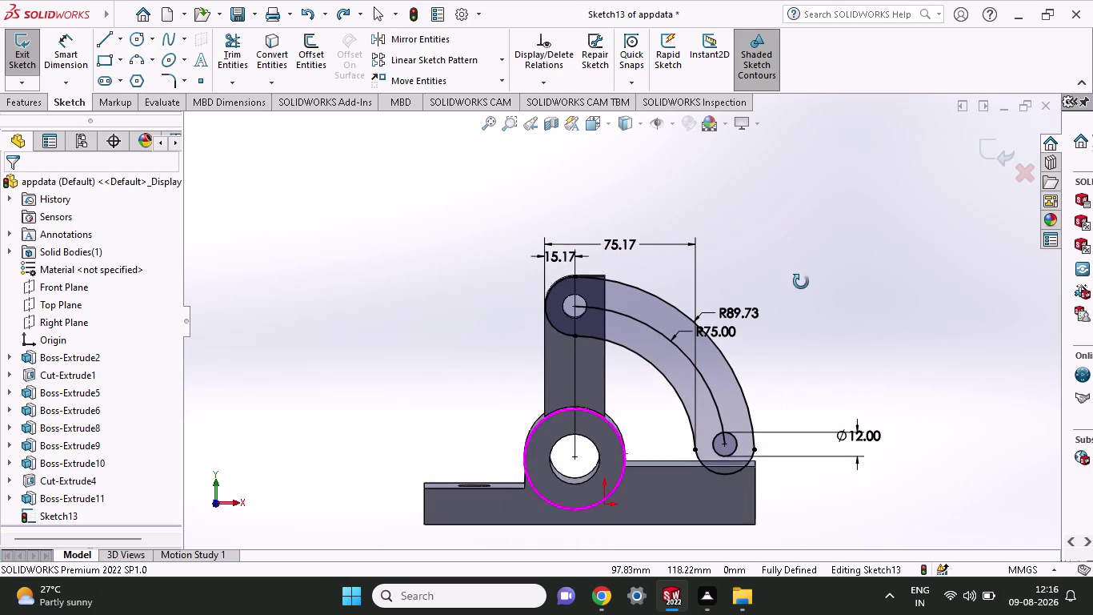
middle_drag(801, 281, 801, 303)
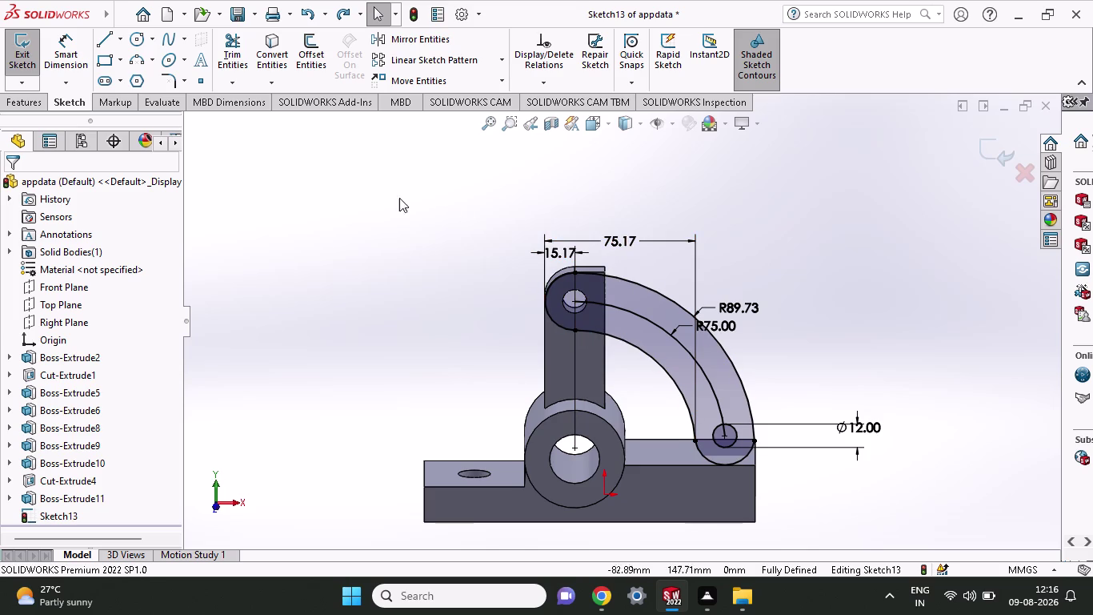
click(505, 64)
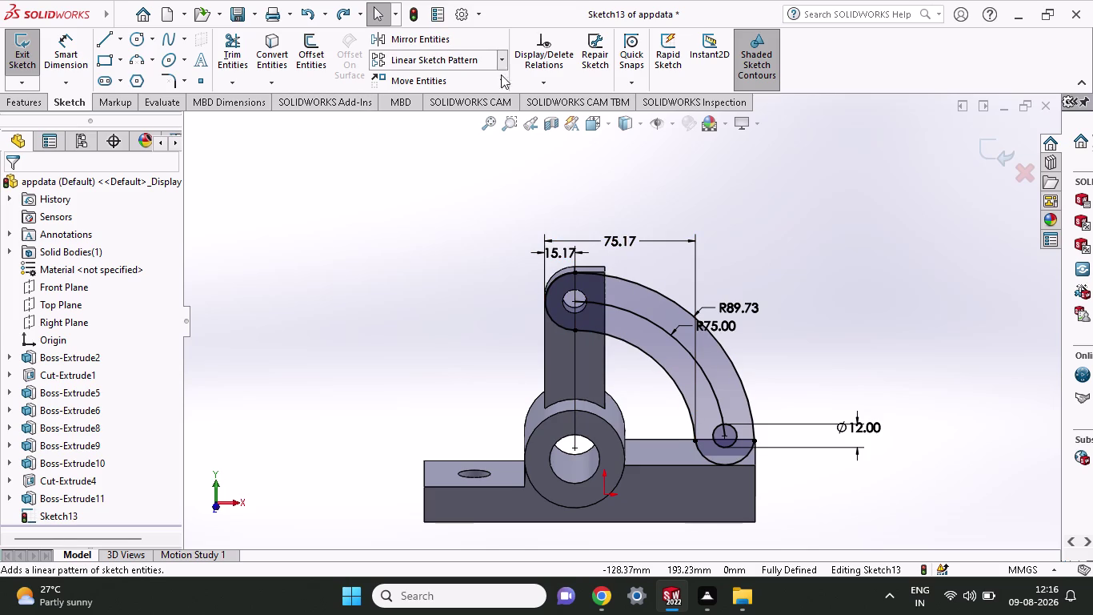
click(483, 104)
Start a circular sketch pattern centred on the bore edge.
click(640, 319)
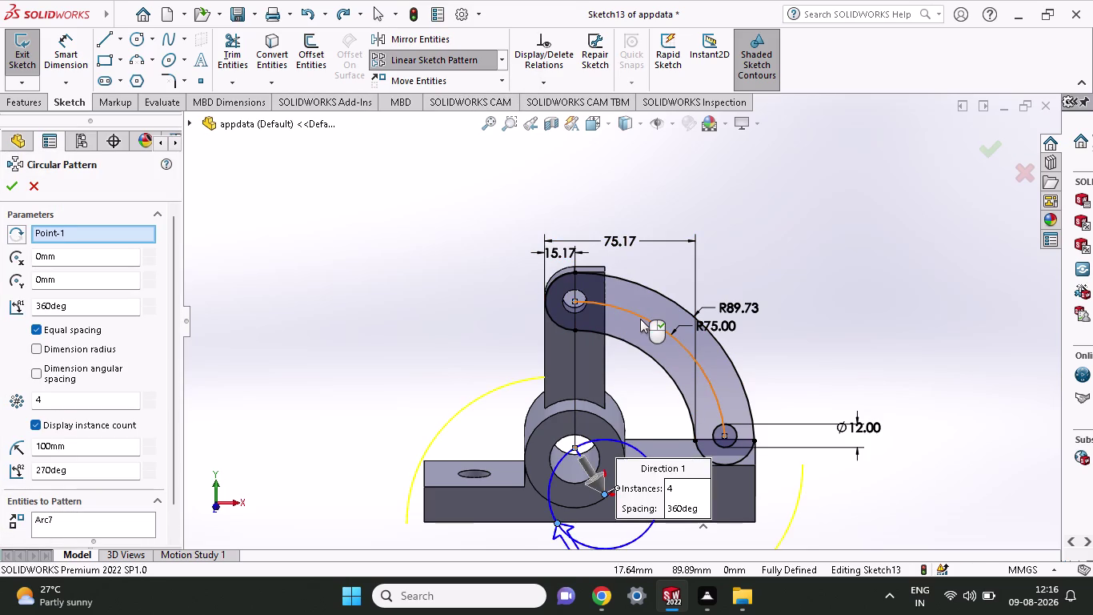
scroll(down, 3)
scroll(up, 3)
scroll(down, 3)
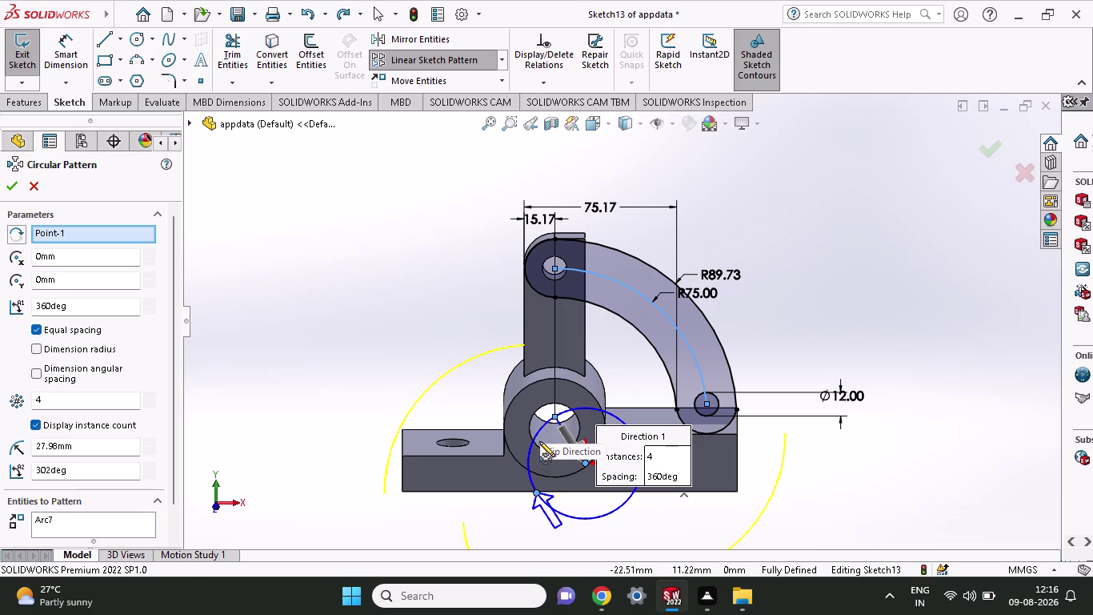
click(539, 445)
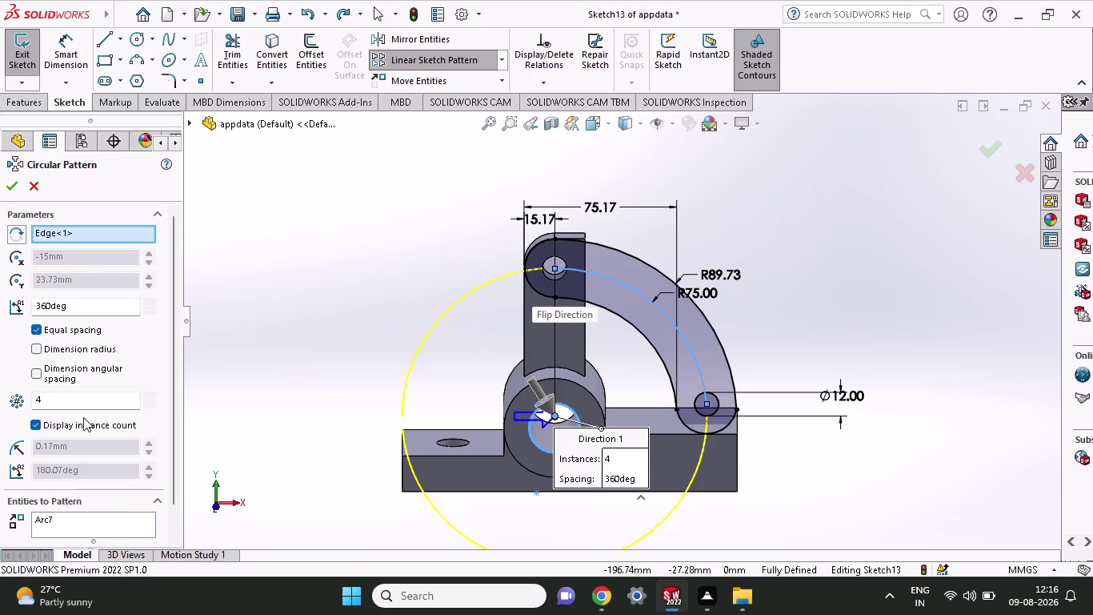
scroll(down, 3)
scroll(up, 3)
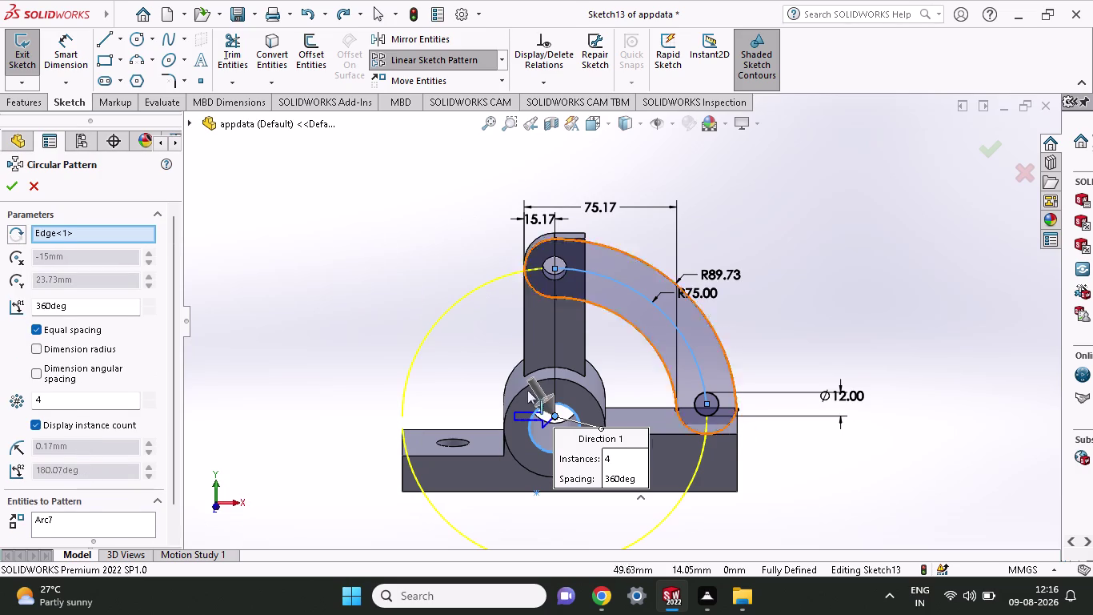
scroll(up, 3)
scroll(down, 3)
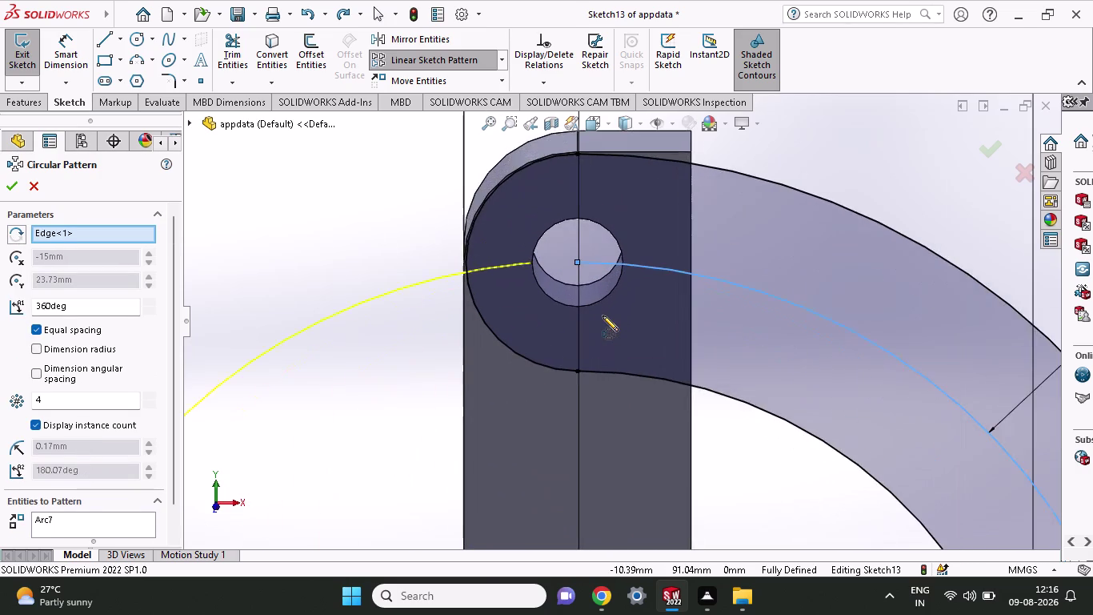
scroll(down, 3)
scroll(up, 3)
scroll(down, 3)
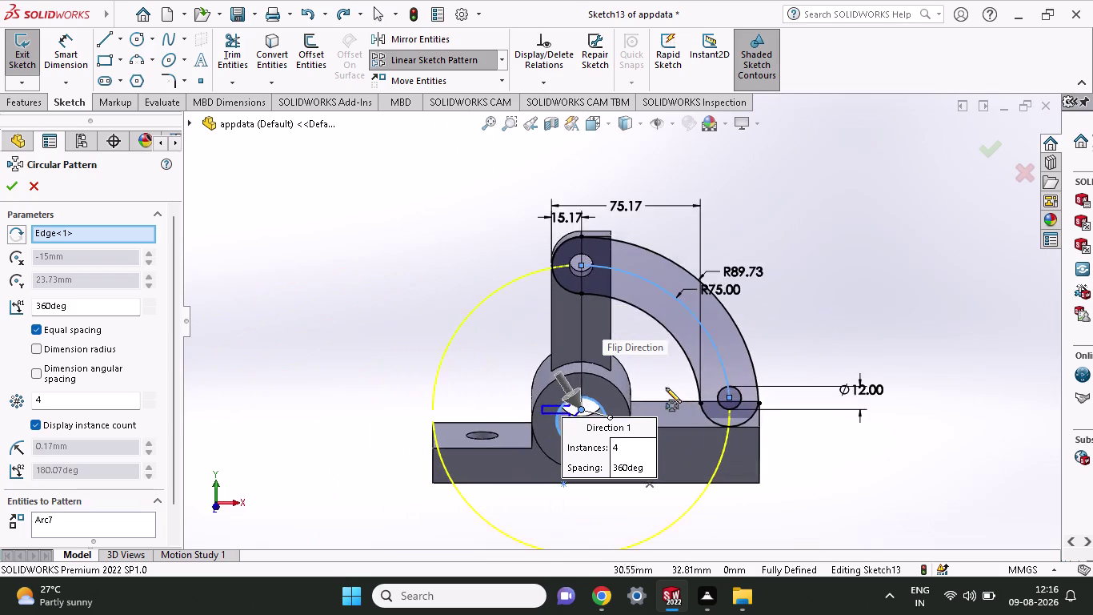
scroll(down, 3)
scroll(down, 3)
scroll(up, 3)
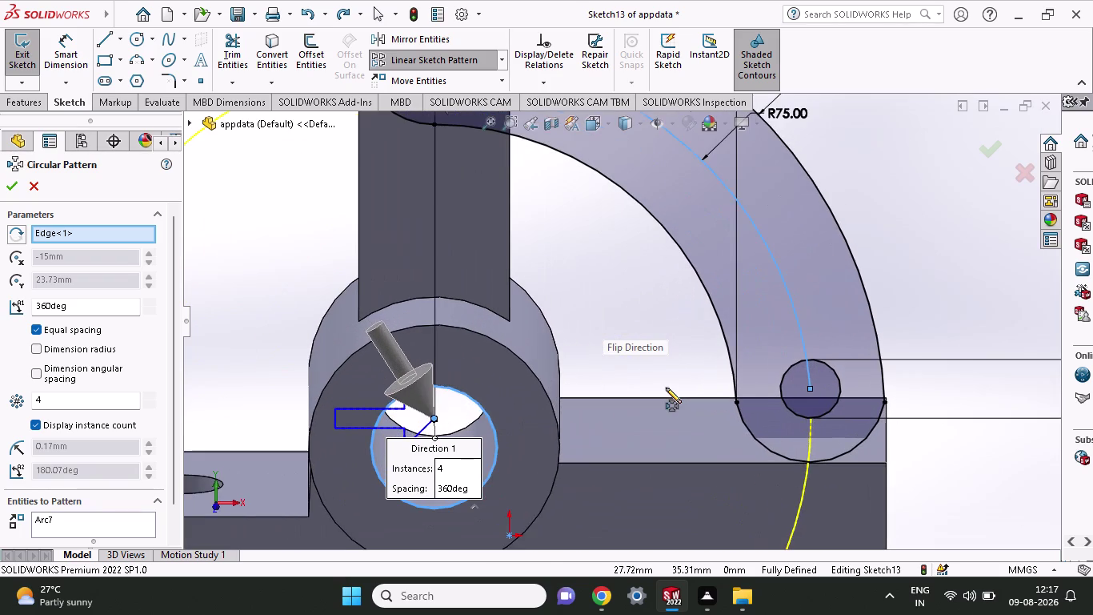
scroll(up, 3)
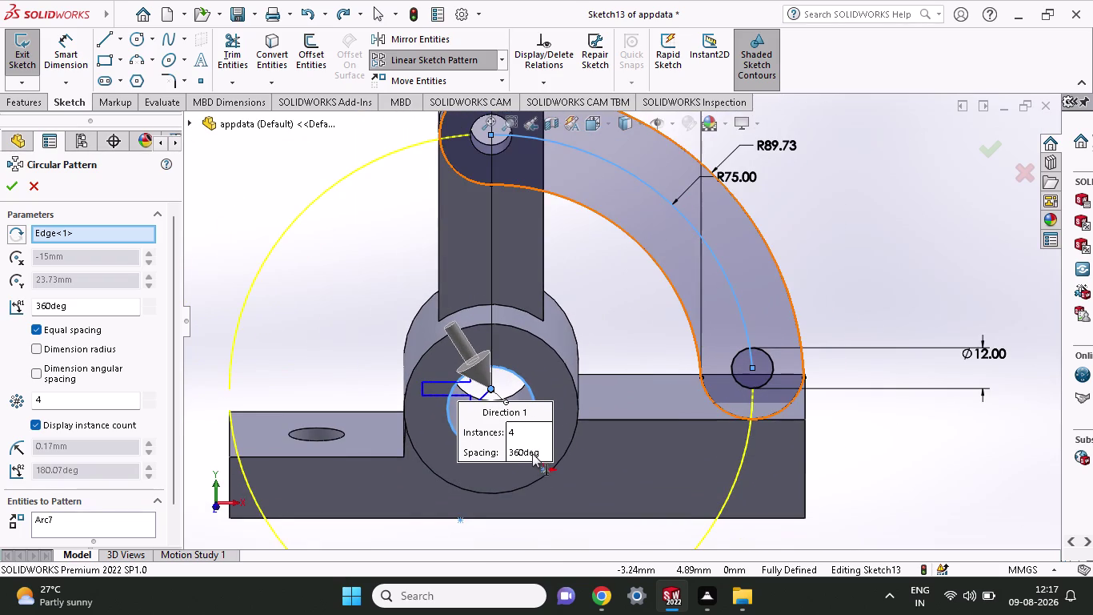
Add small hole Arc6, apply 30° spacing, then undo the misplaced copies.
click(735, 380)
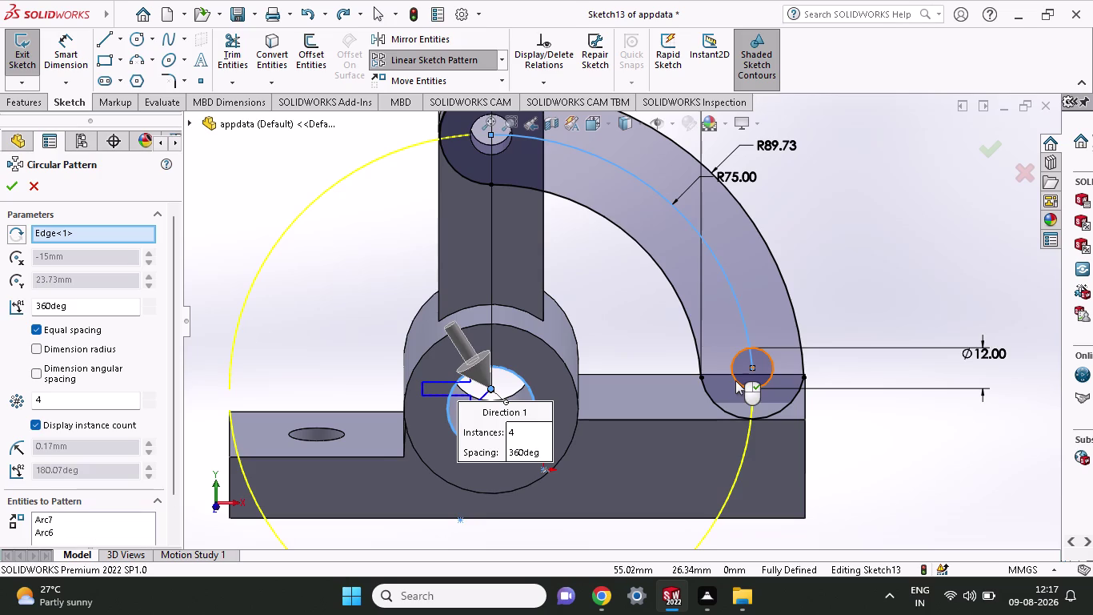
scroll(up, 3)
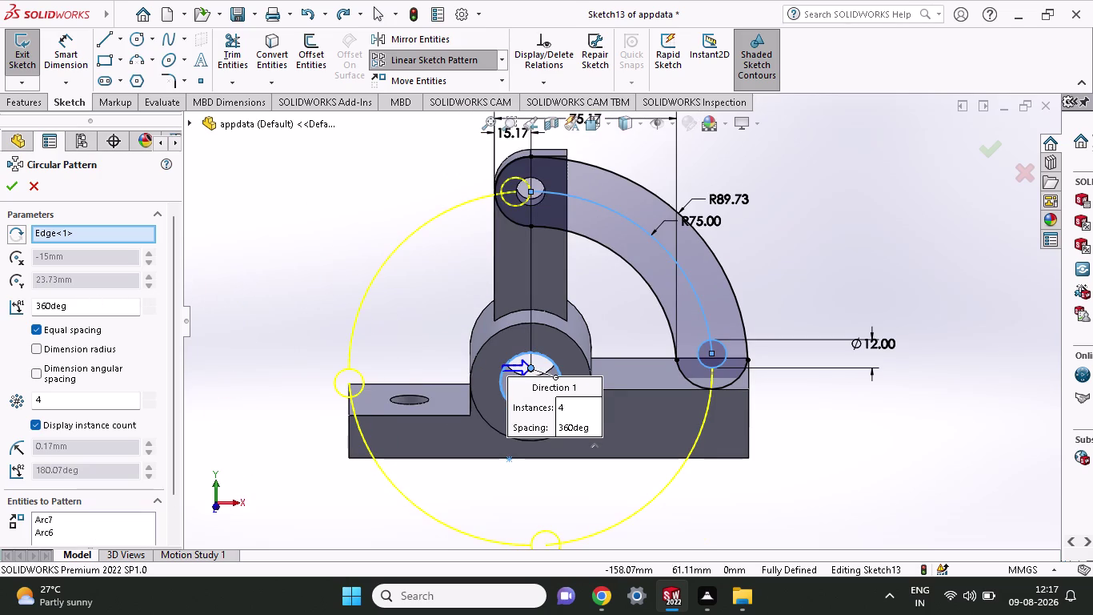
drag(77, 312, 10, 303)
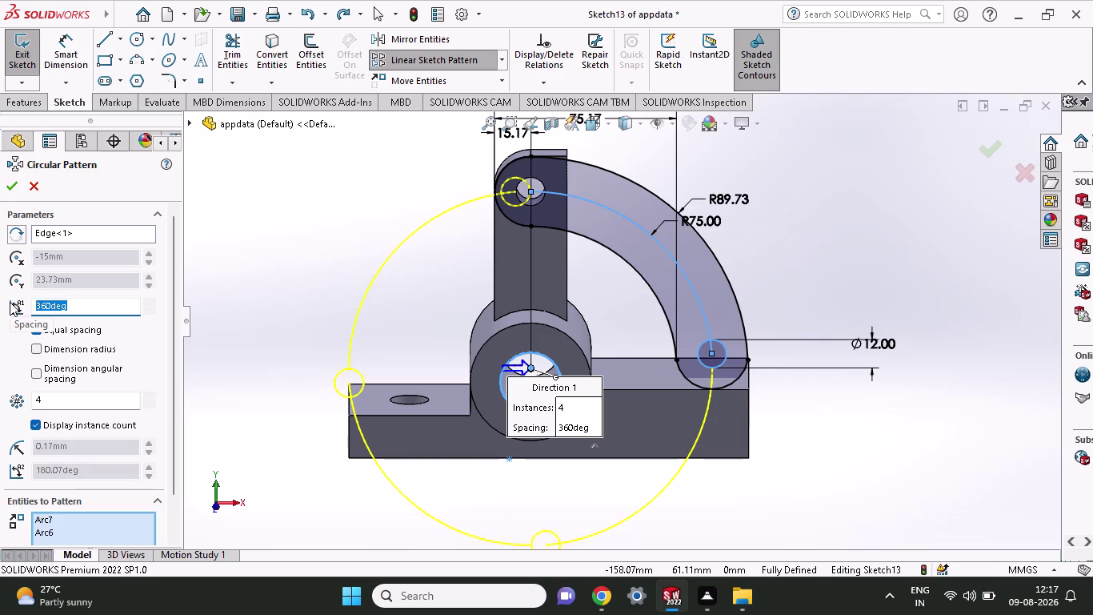
text(30)
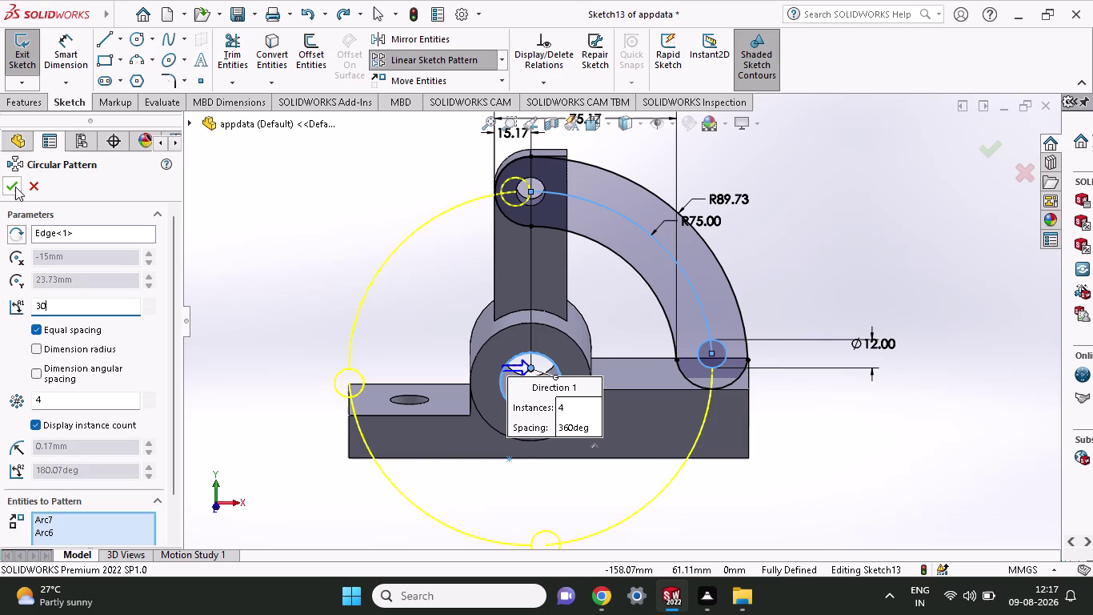
click(16, 187)
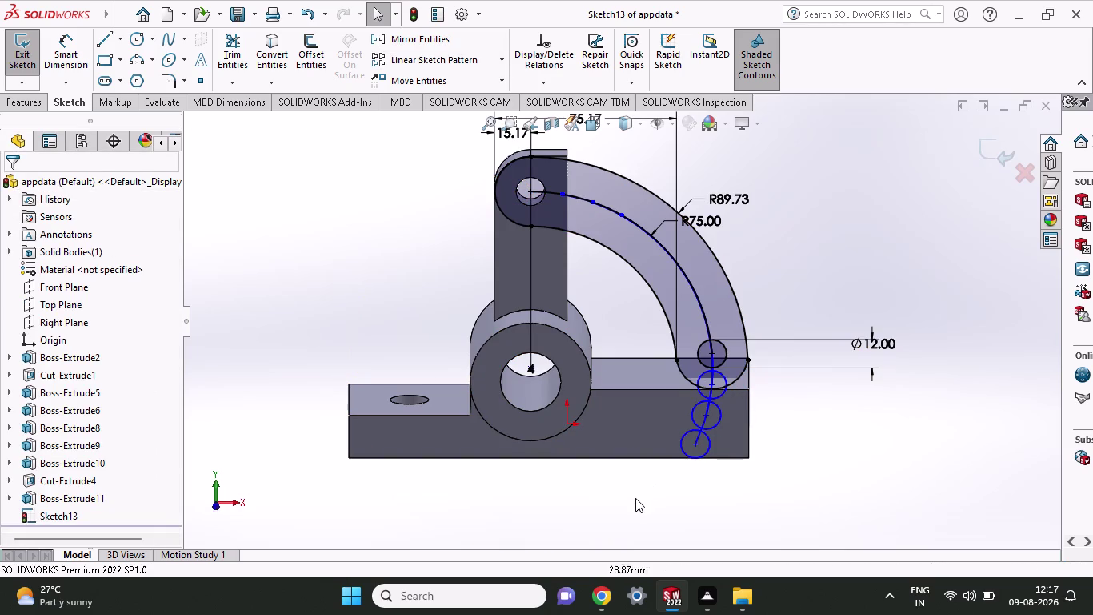
key(ctrl+z)
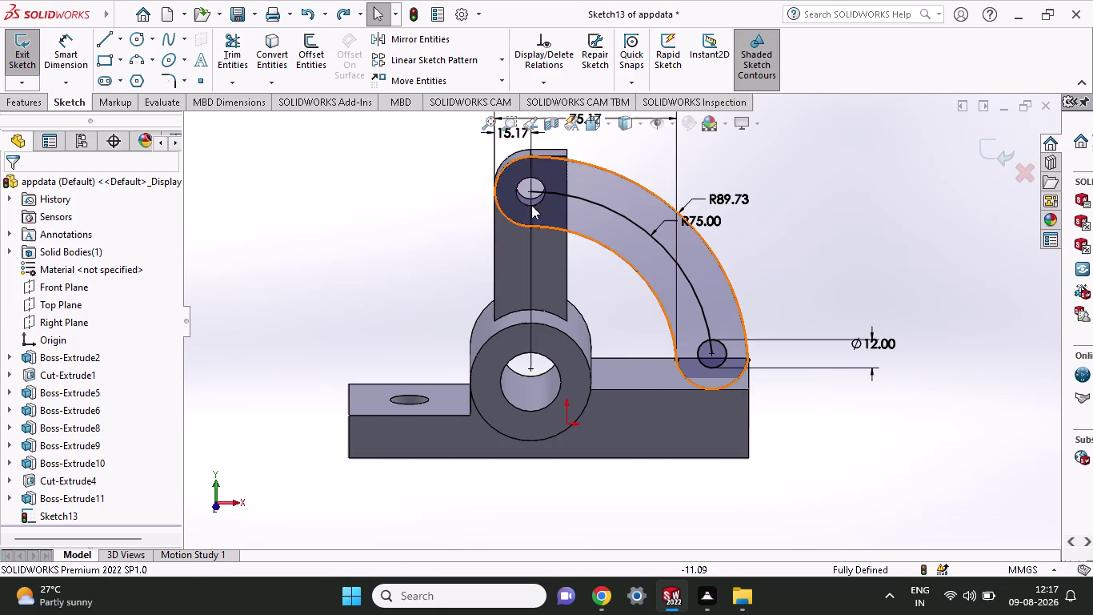
Set up a circular pattern of Arc7 about the bore edge at 30°.
click(499, 61)
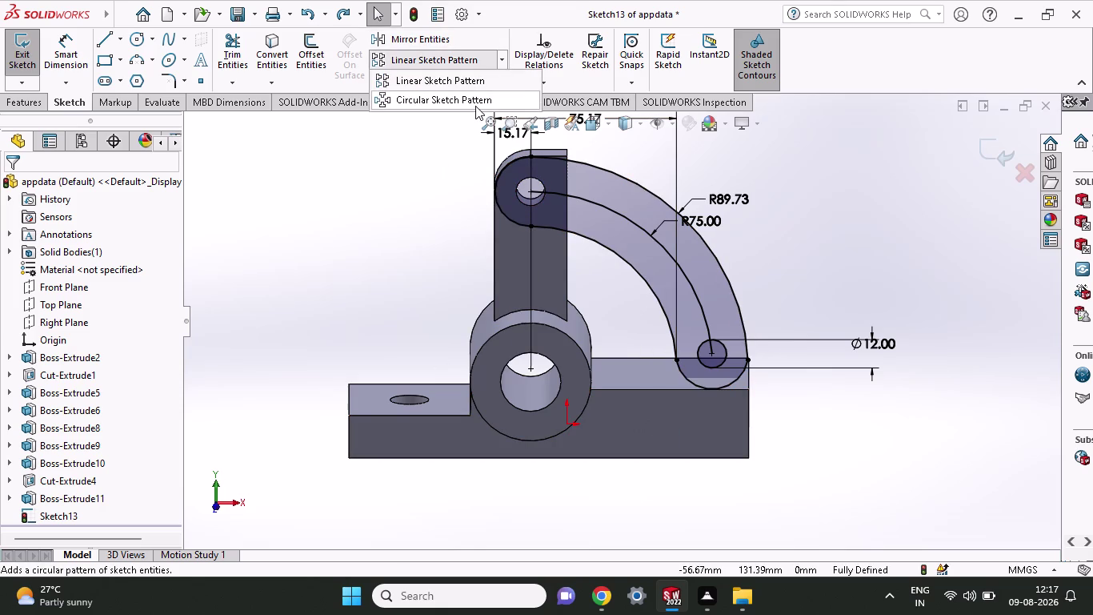
click(475, 106)
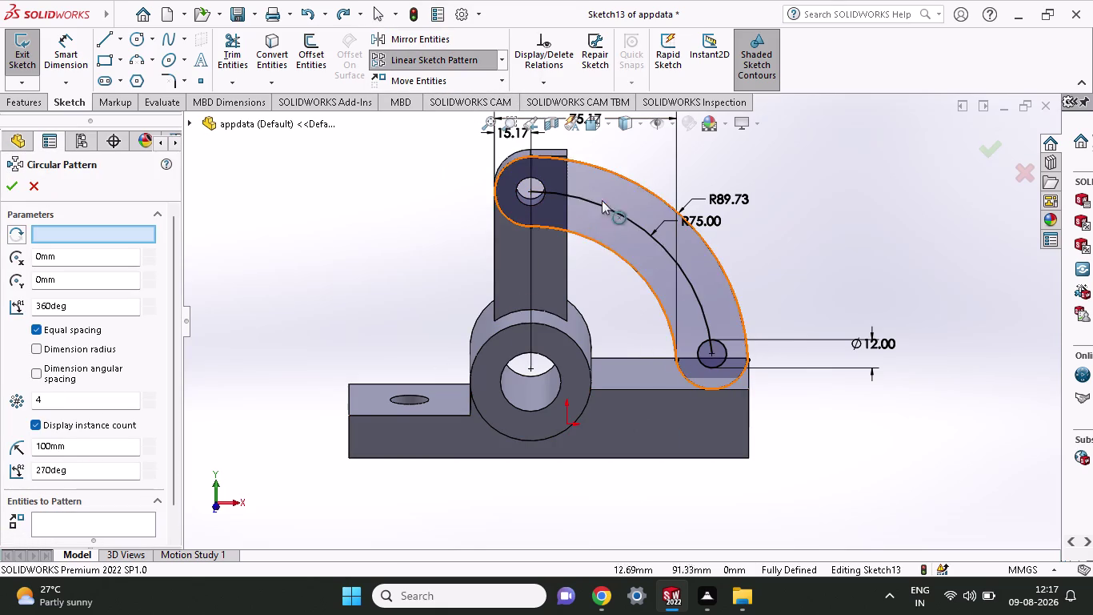
click(603, 206)
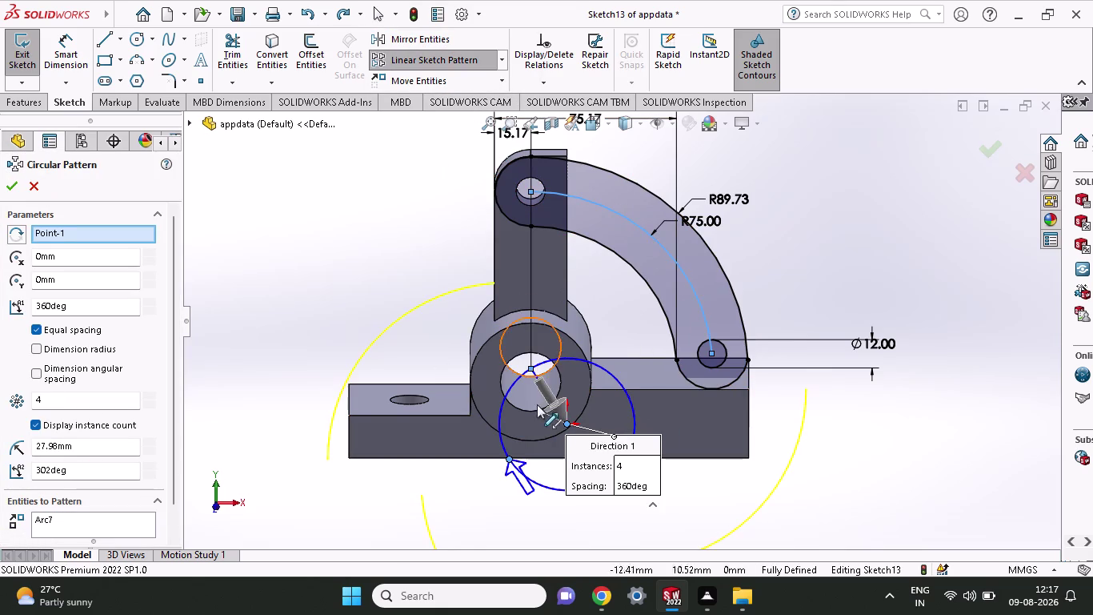
click(517, 409)
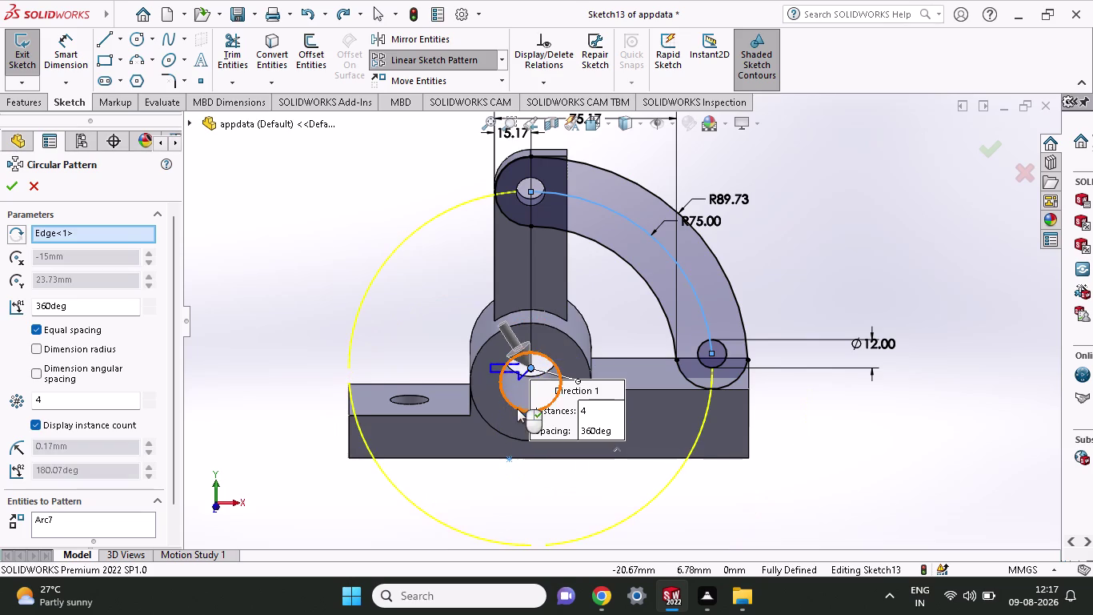
scroll(down, 3)
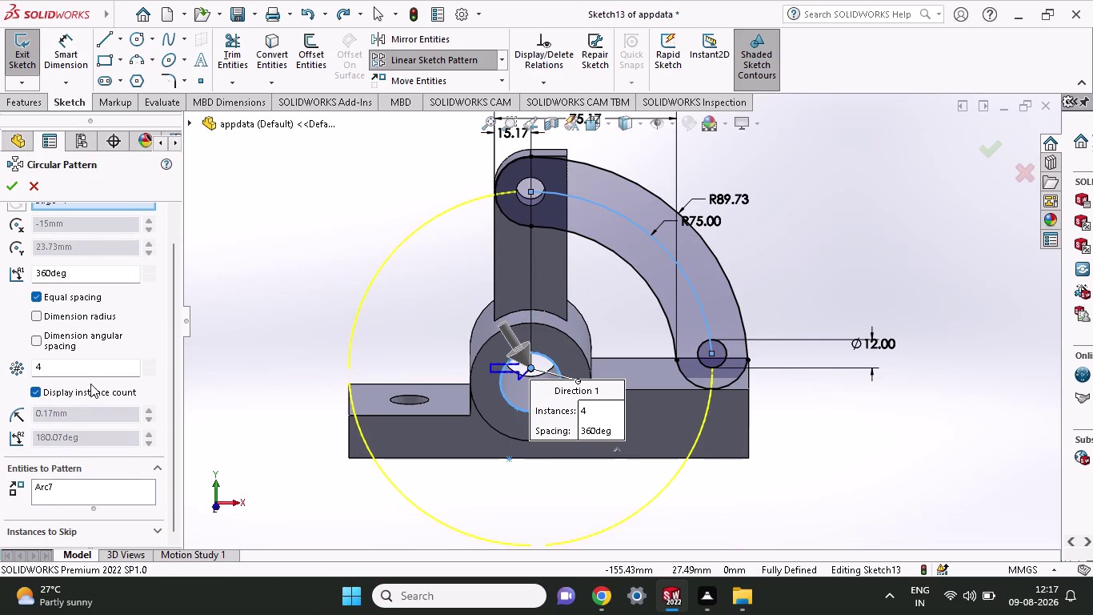
scroll(down, 3)
drag(73, 280, 0, 258)
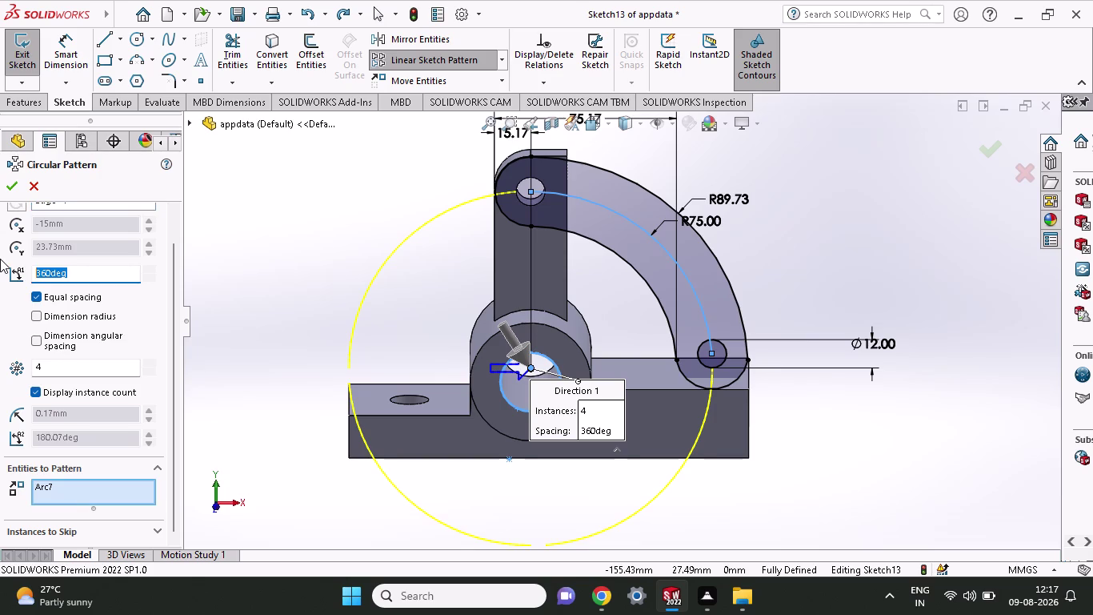
text(30)
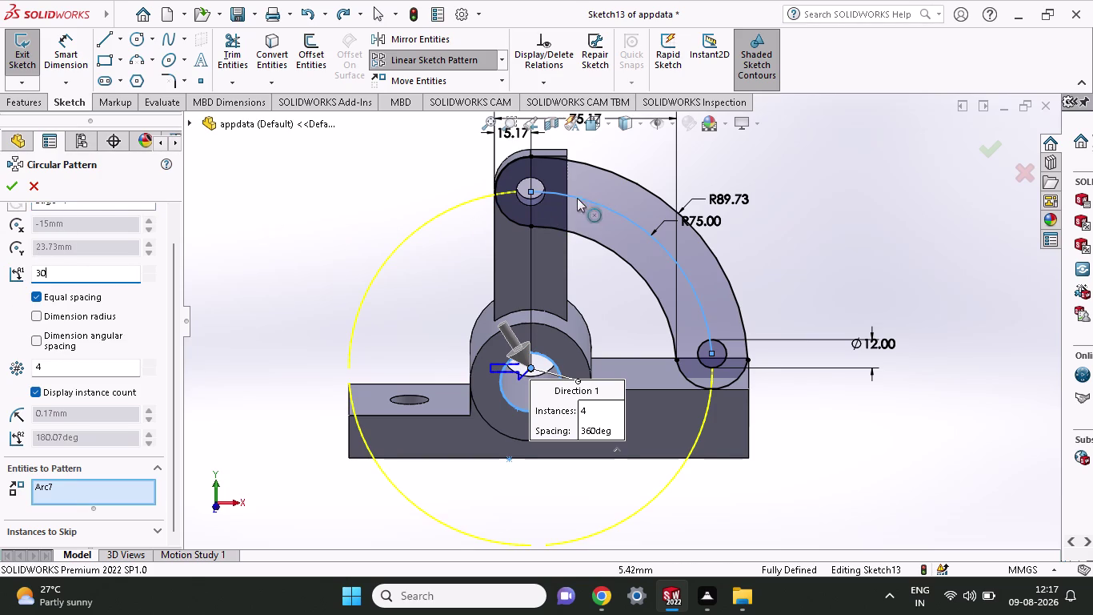
Test the top hole as centre, revert to the bore, cancel, and select the lower hole.
click(540, 200)
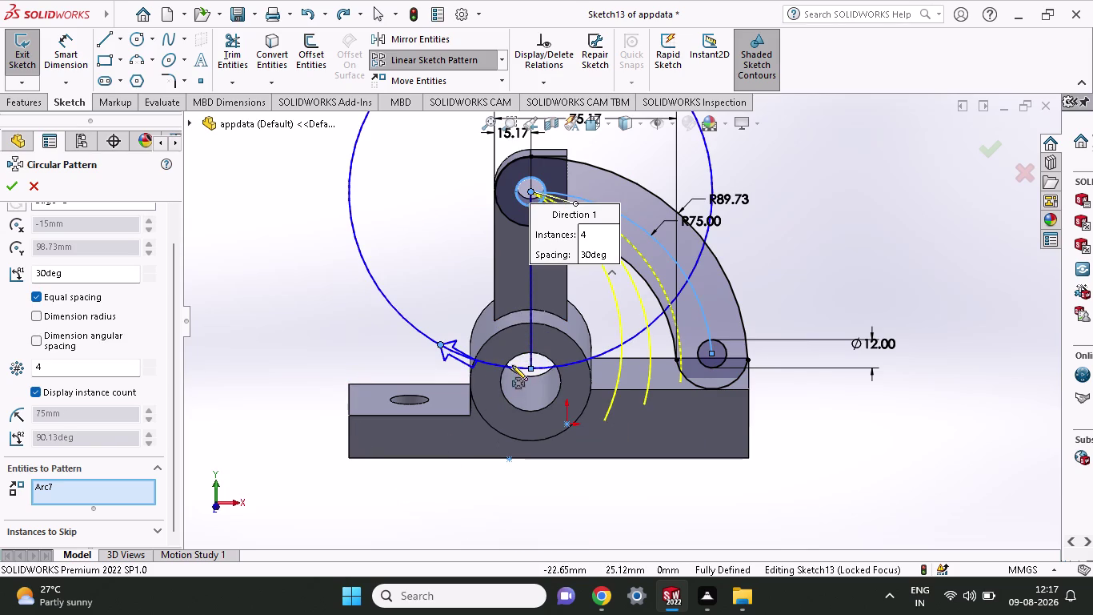
click(519, 409)
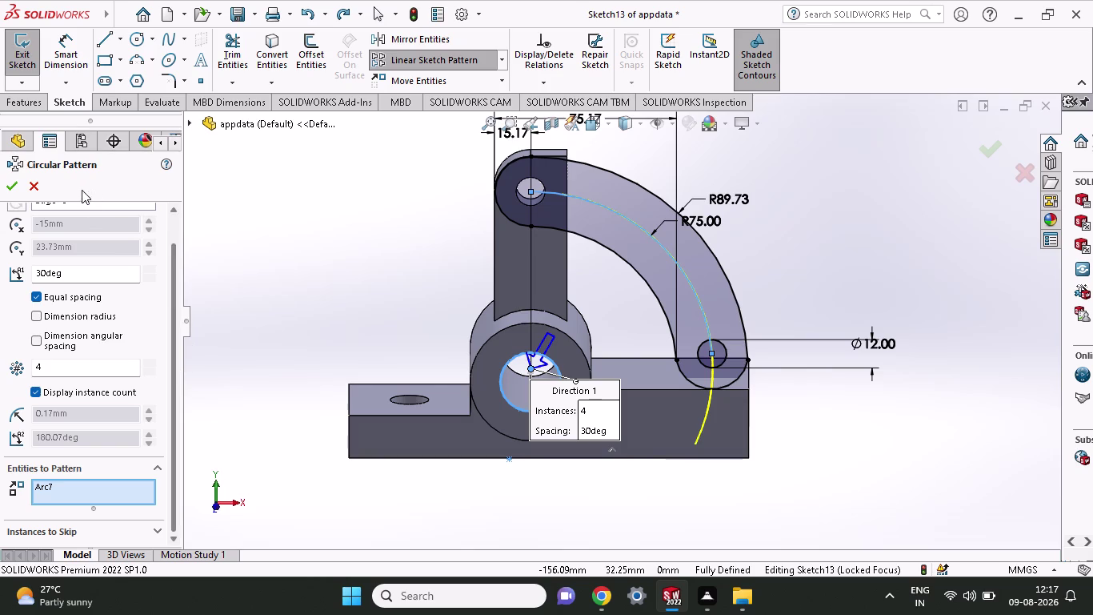
click(26, 188)
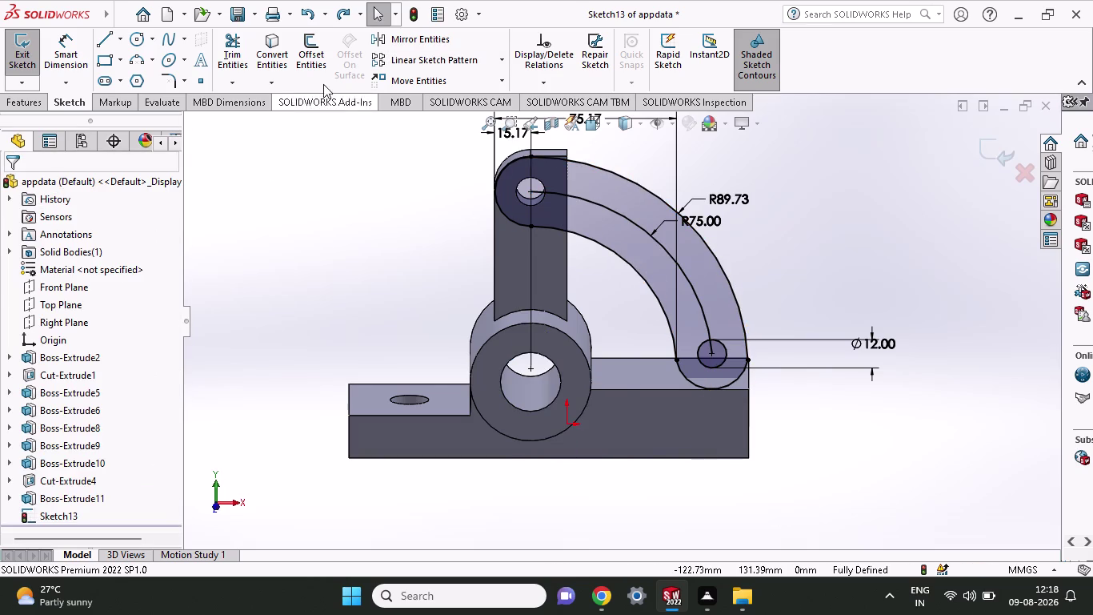
click(720, 360)
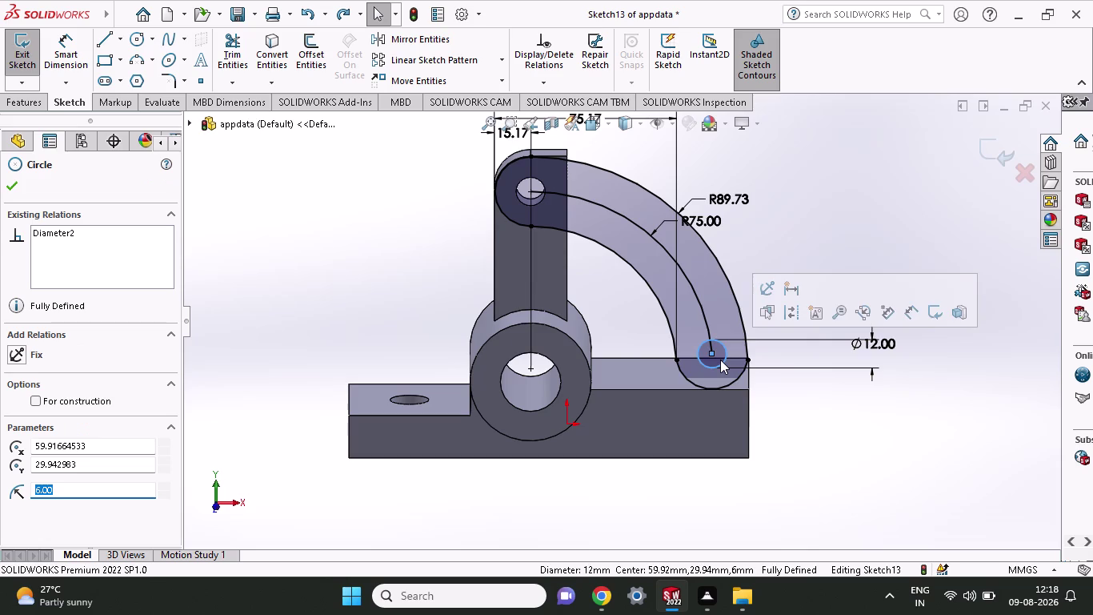
Restart Circular Pattern on the hole circle and test the bore edge as center.
key(Delete)
click(695, 321)
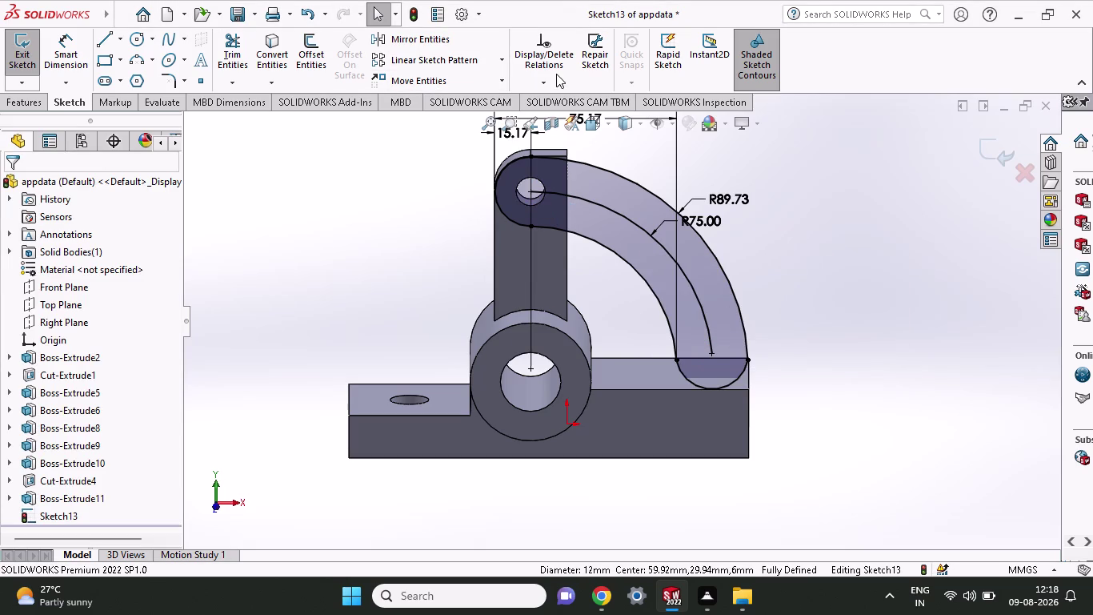
click(500, 59)
click(480, 95)
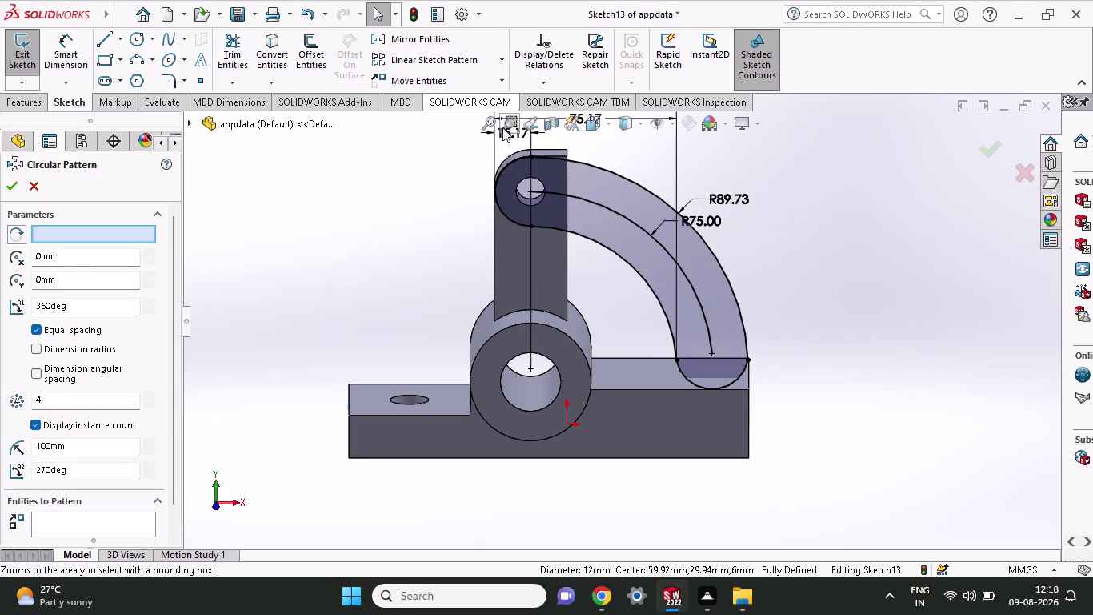
click(581, 202)
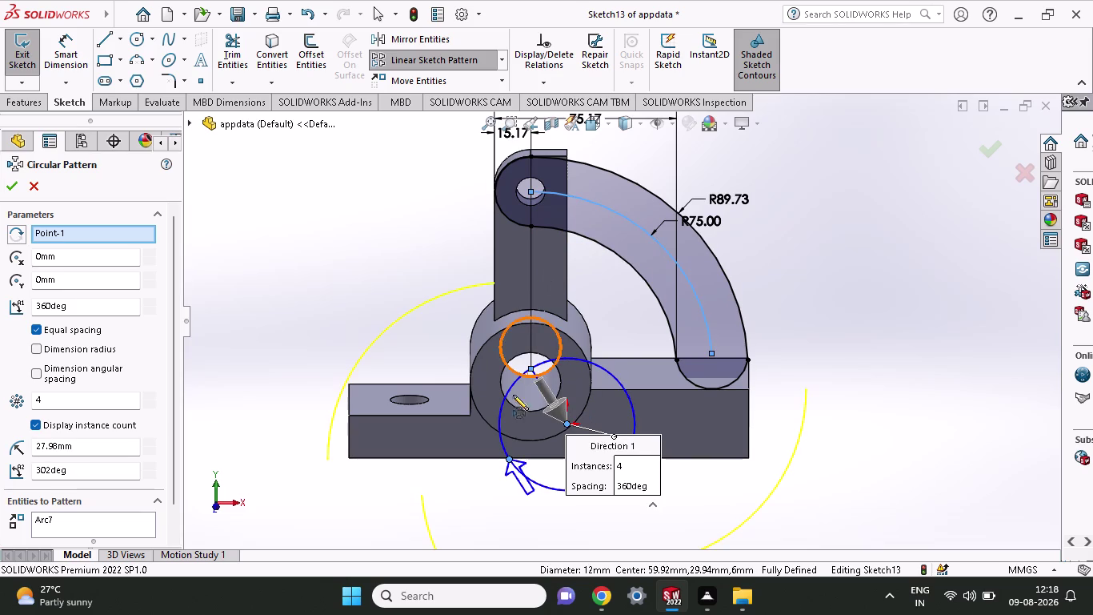
click(518, 406)
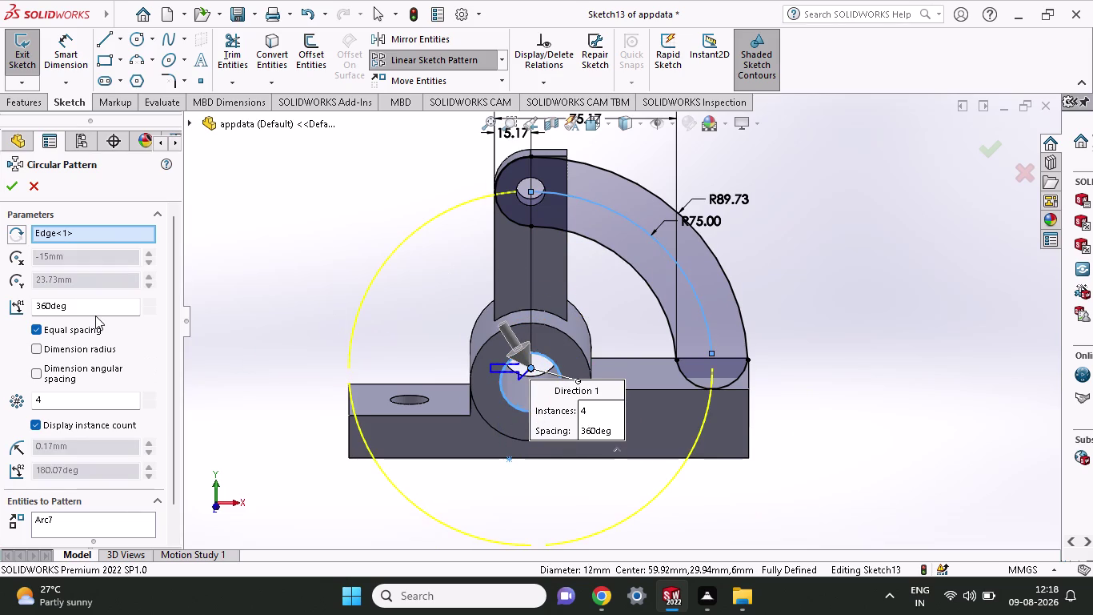
click(542, 203)
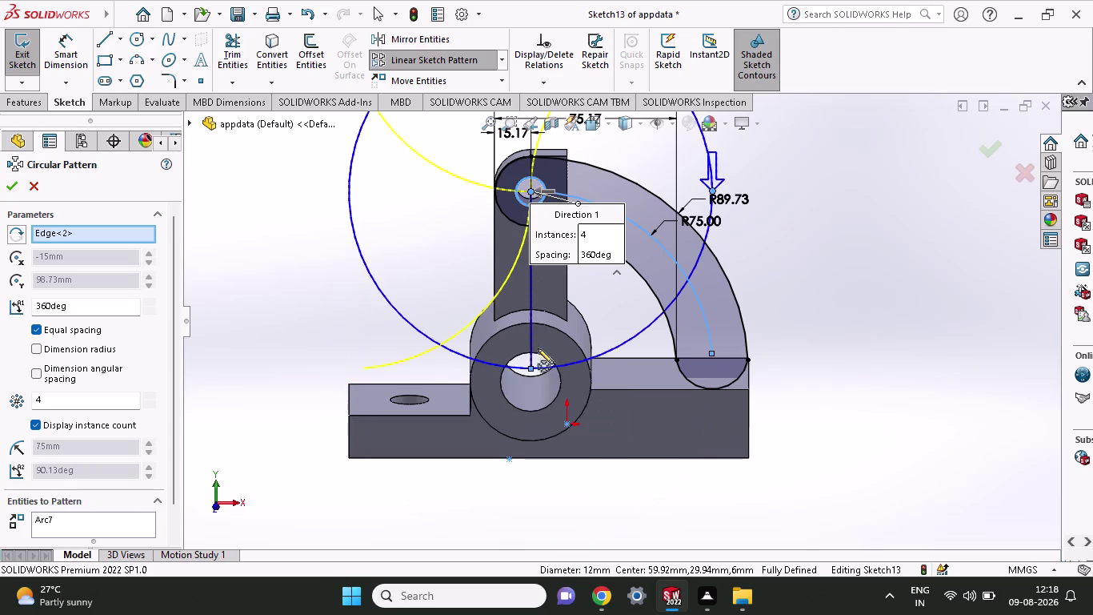
Switch the pattern center back and forth between the bore edge and the top hole.
click(544, 405)
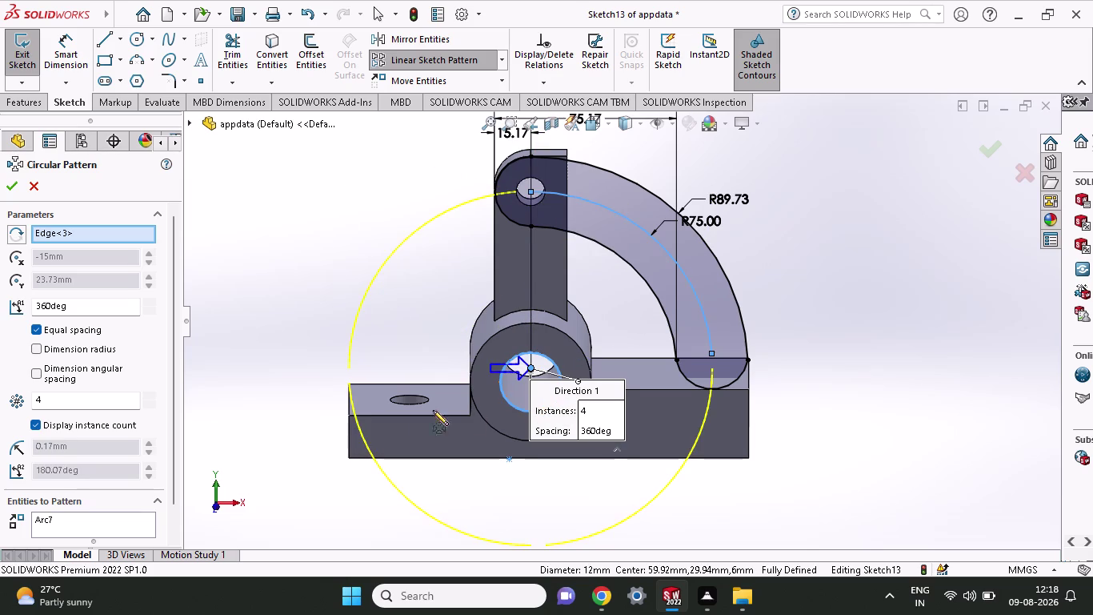
click(105, 234)
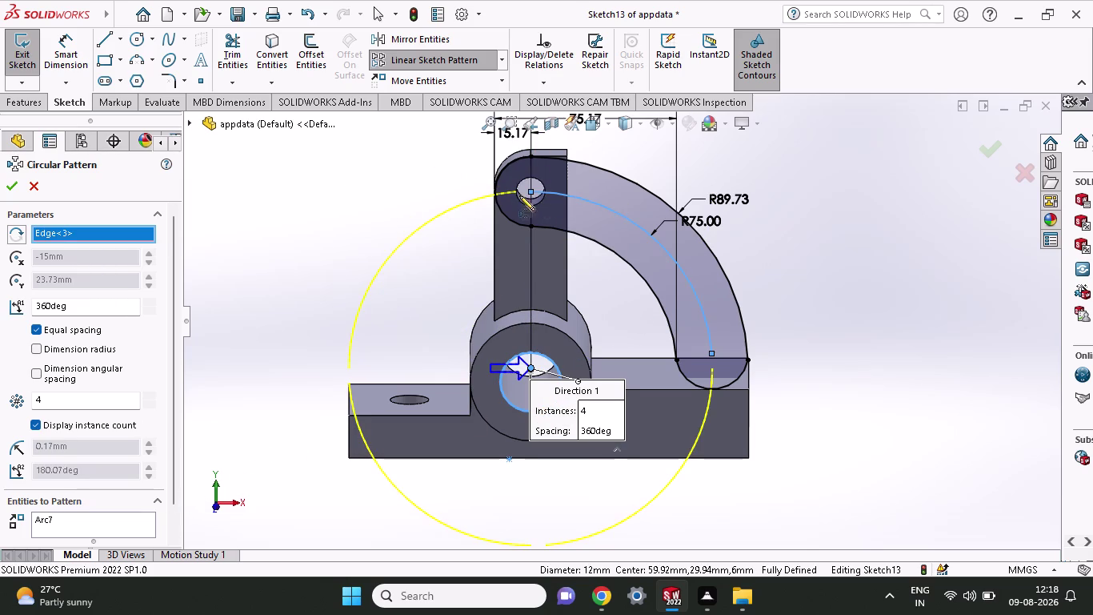
click(546, 199)
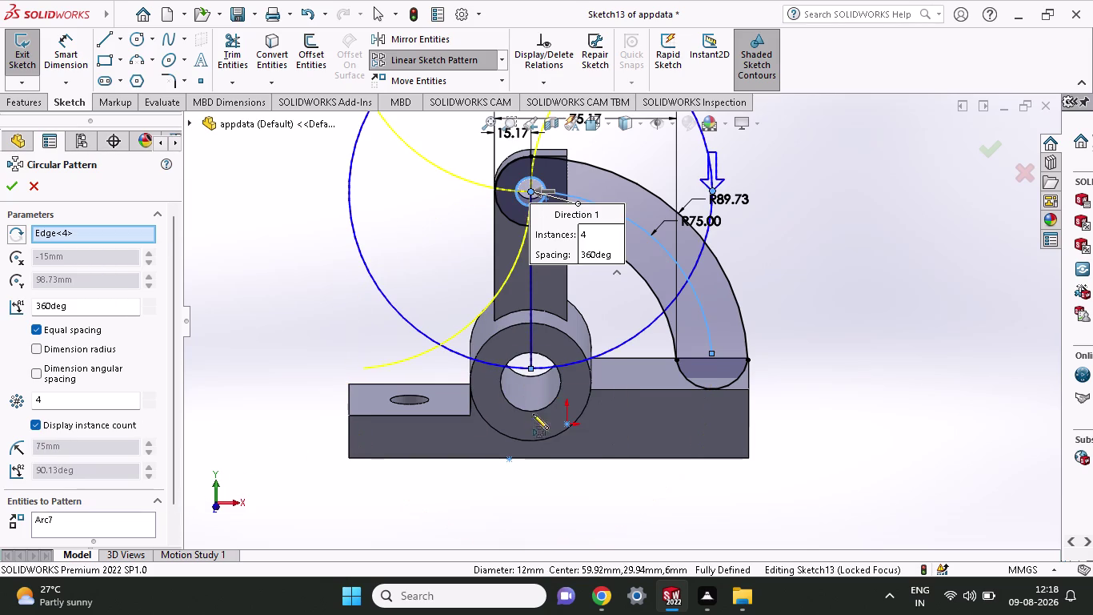
click(533, 410)
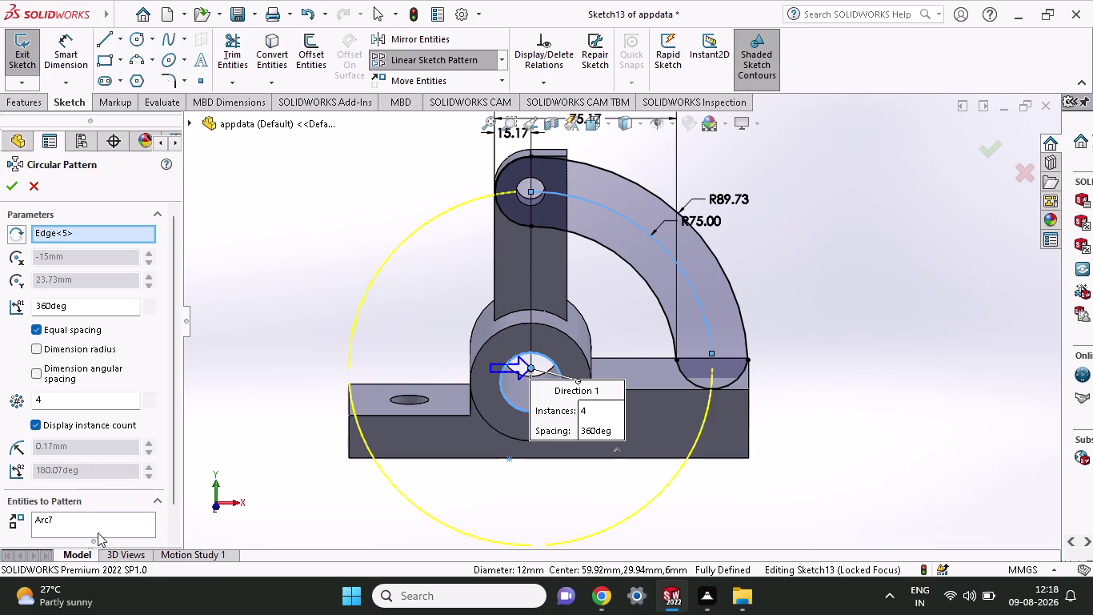
click(98, 532)
click(530, 205)
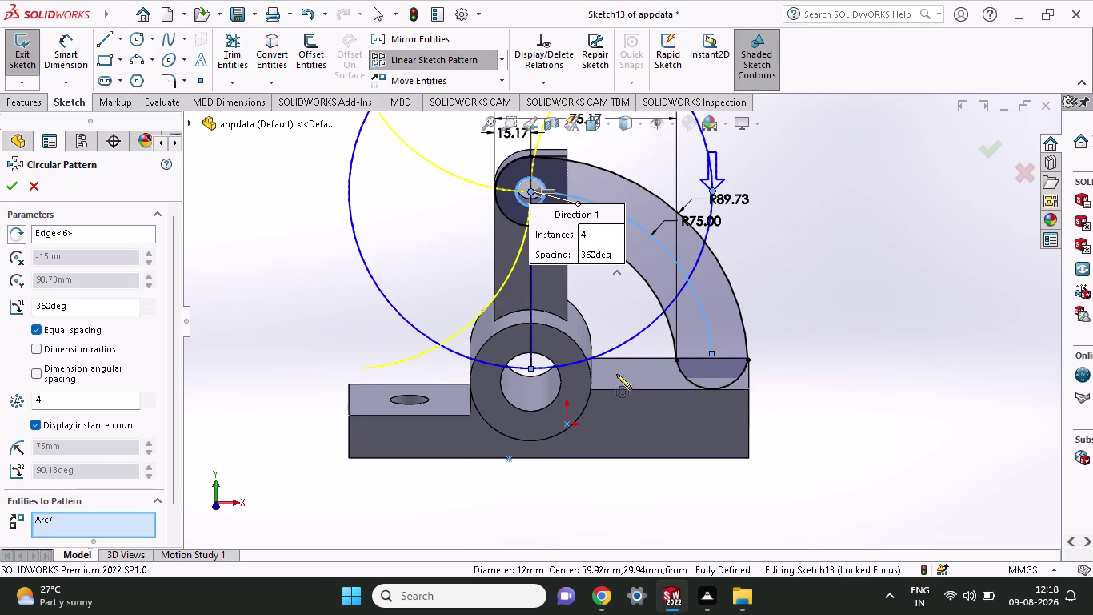
click(524, 439)
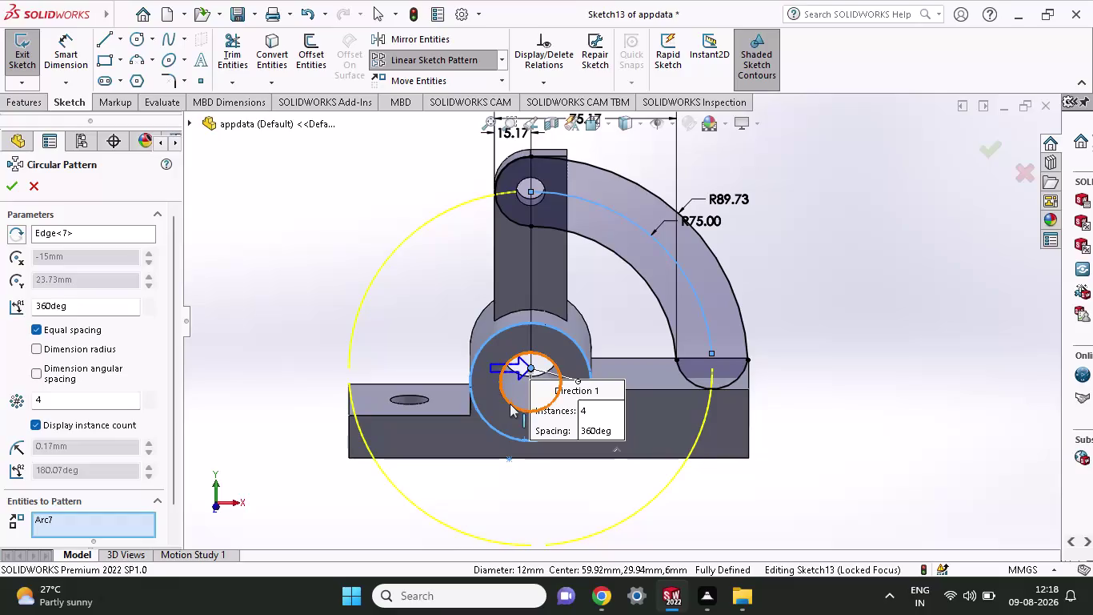
Reselect the listed circle and pattern center, then abandon the circular pattern.
scroll(down, 3)
click(65, 490)
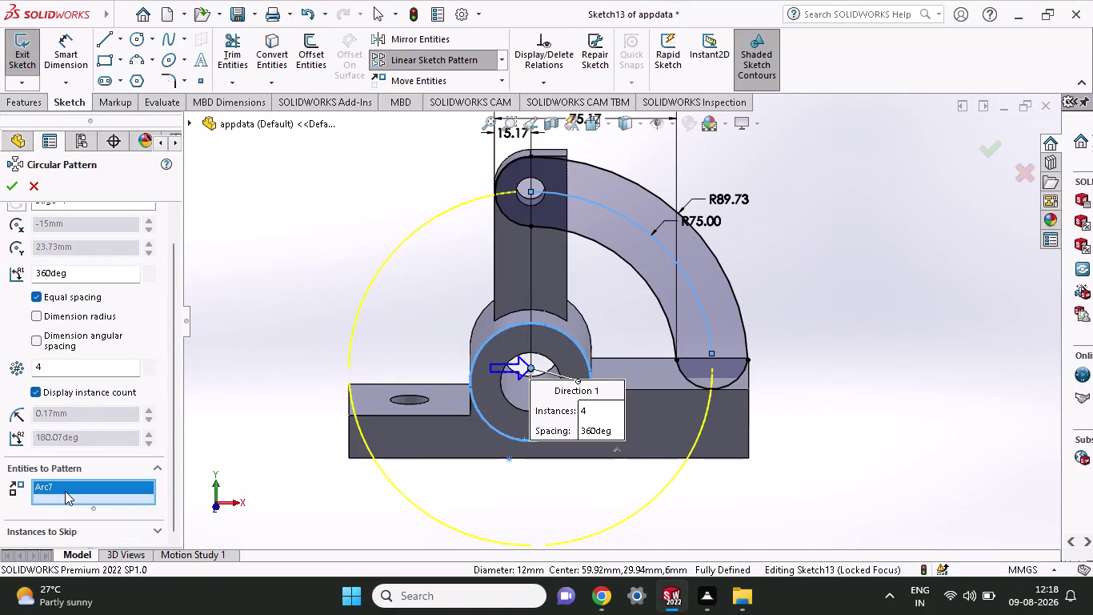
click(66, 501)
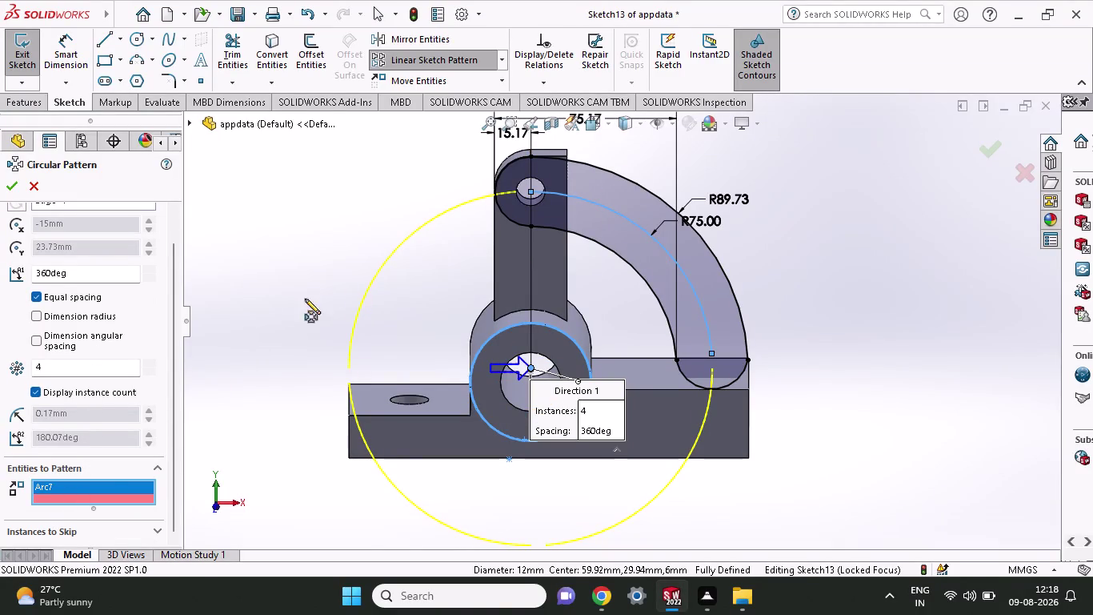
click(237, 328)
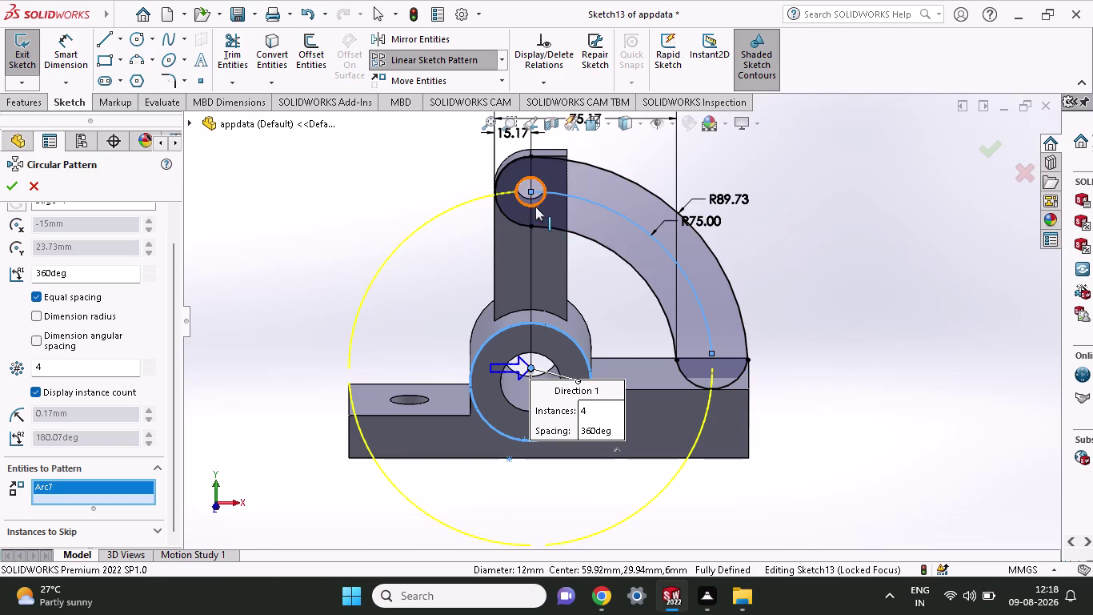
click(536, 207)
click(531, 410)
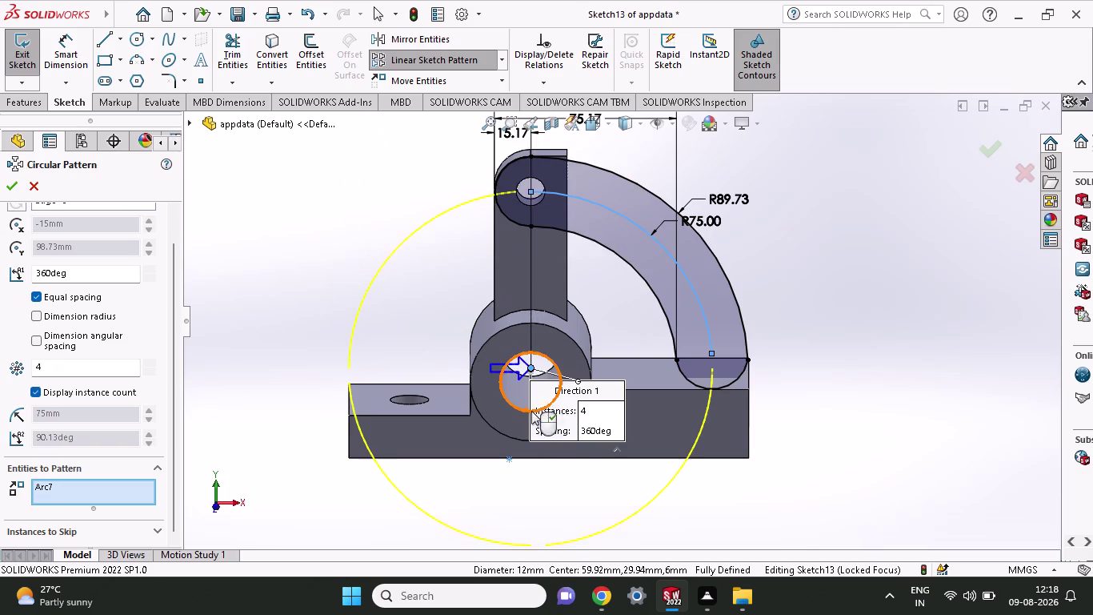
key(ctrl+z)
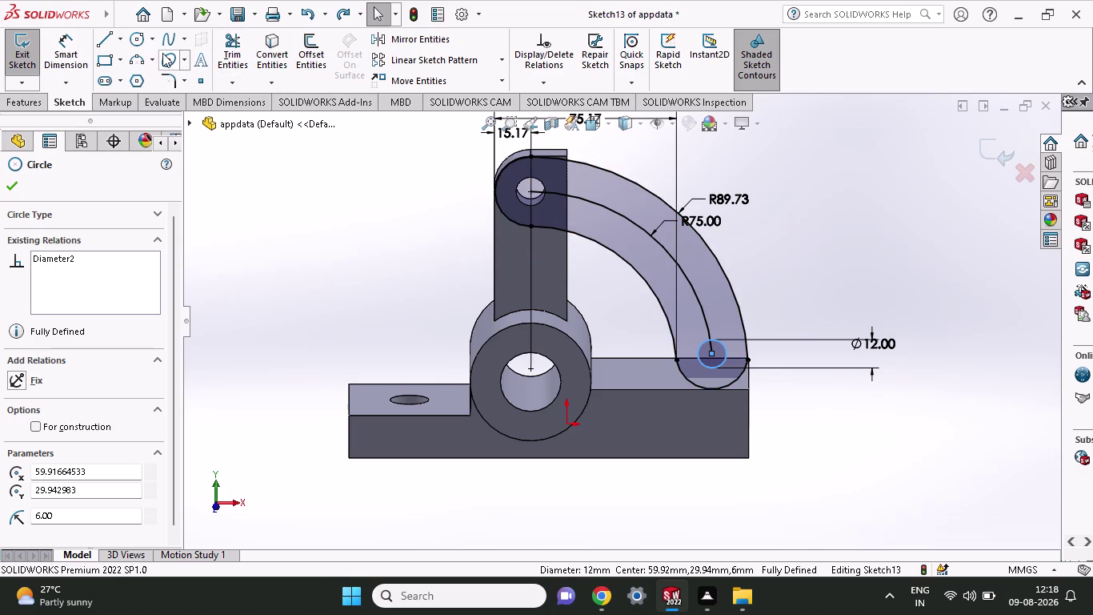
click(142, 44)
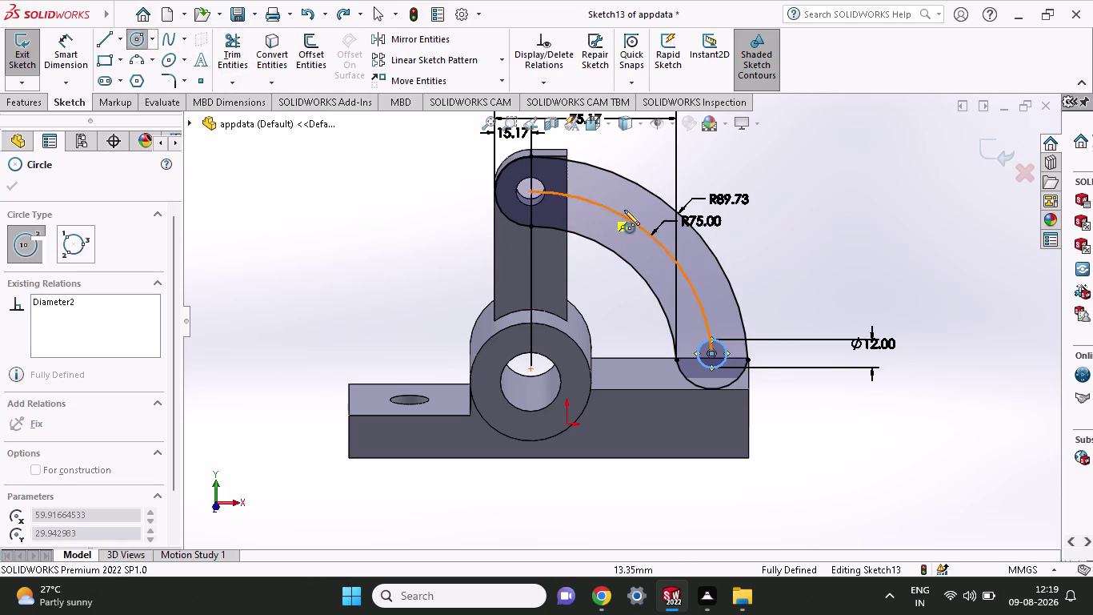
Draw two circles centred on the R75 arc, between the flange's end holes.
click(615, 212)
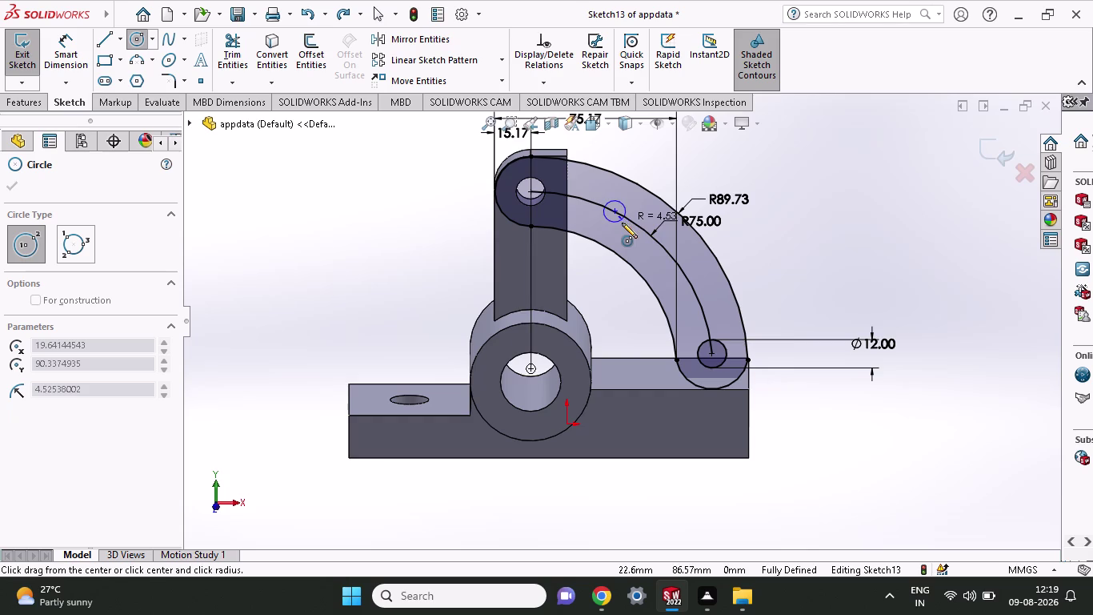
click(620, 223)
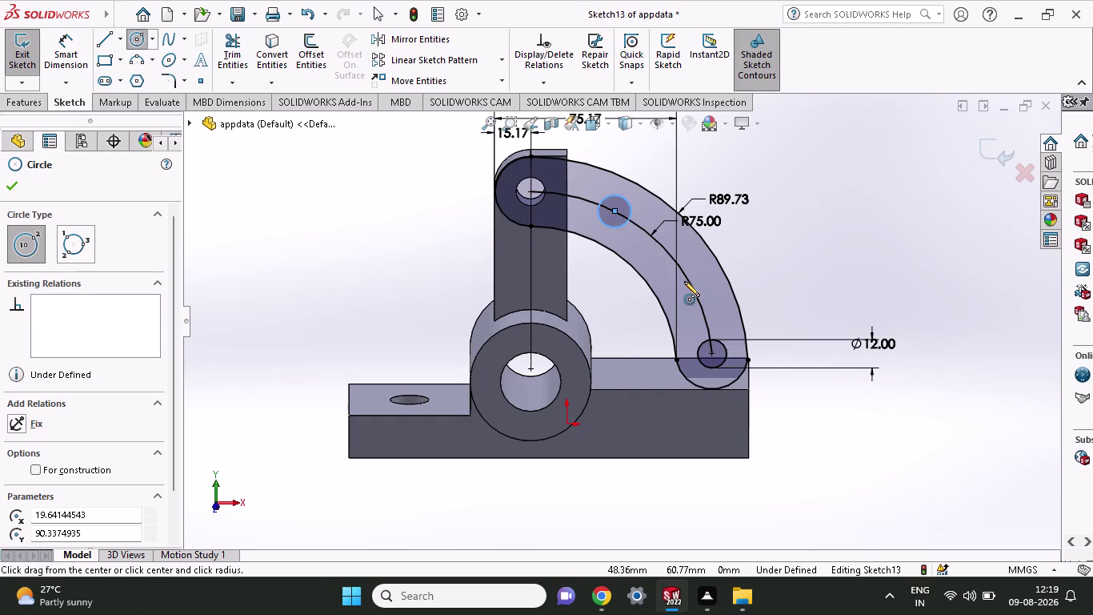
click(688, 278)
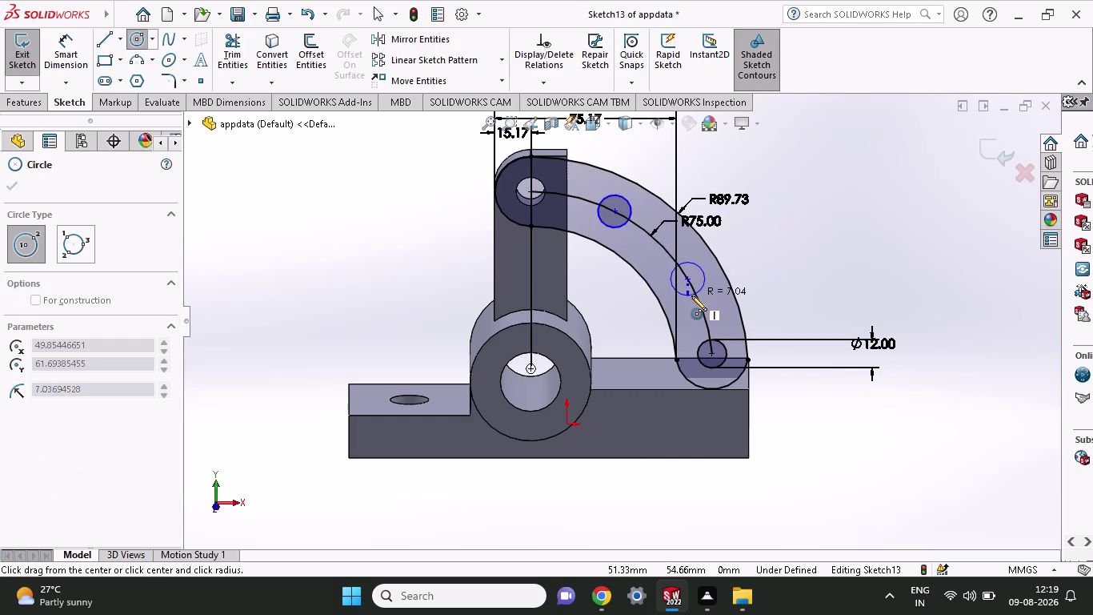
click(692, 296)
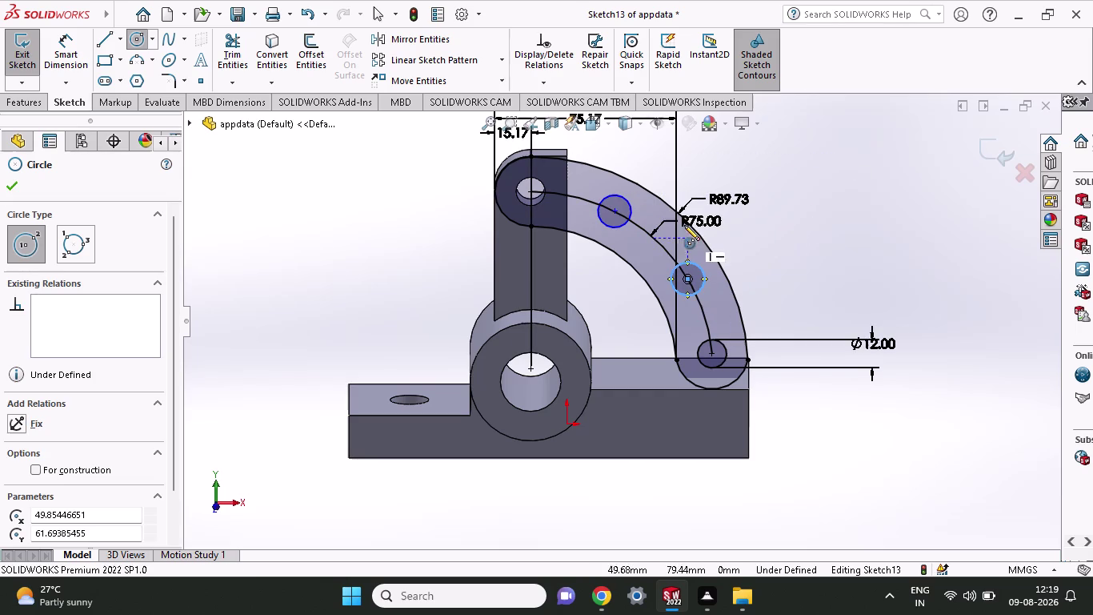
Dimension the upper flange hole to a 12 mm diameter.
click(68, 51)
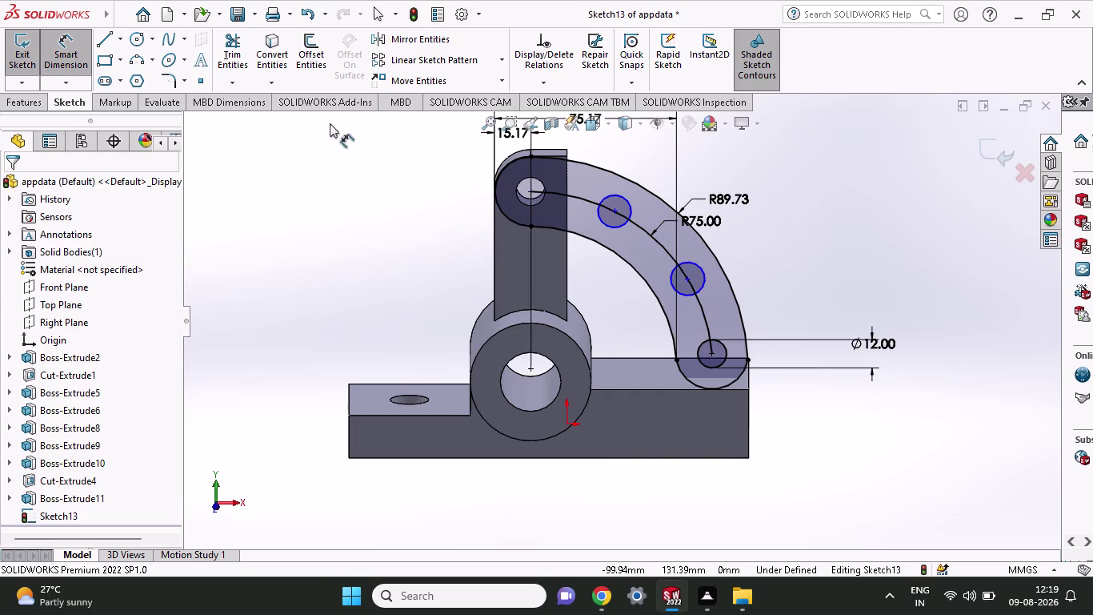
click(629, 207)
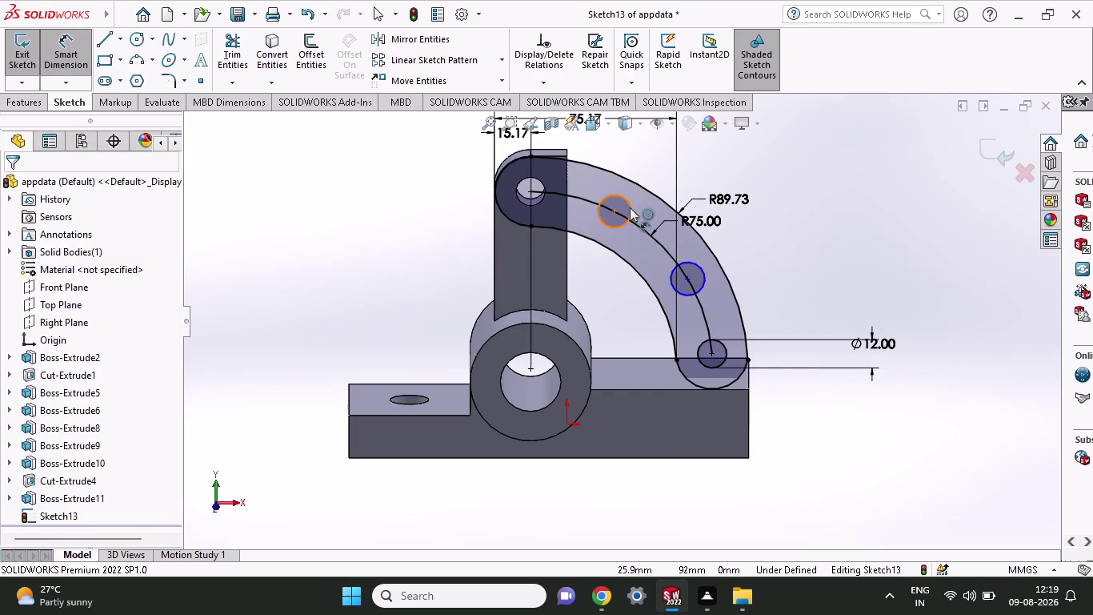
click(844, 185)
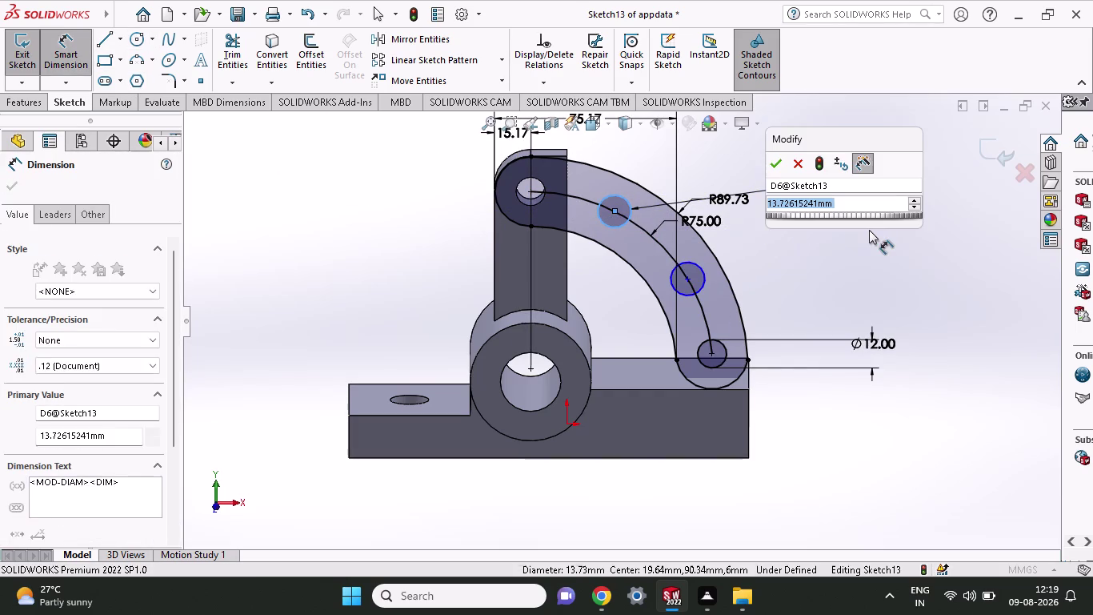
text(12)
key(Return)
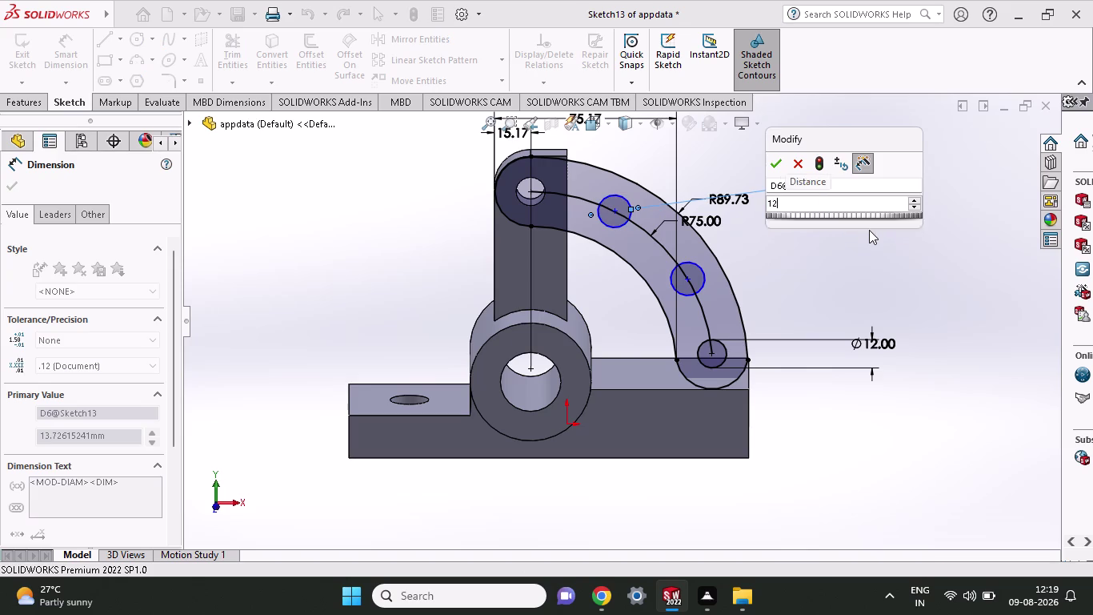
Discard a stray centre-arc dimension and give the middle hole a 12 mm diameter.
click(697, 288)
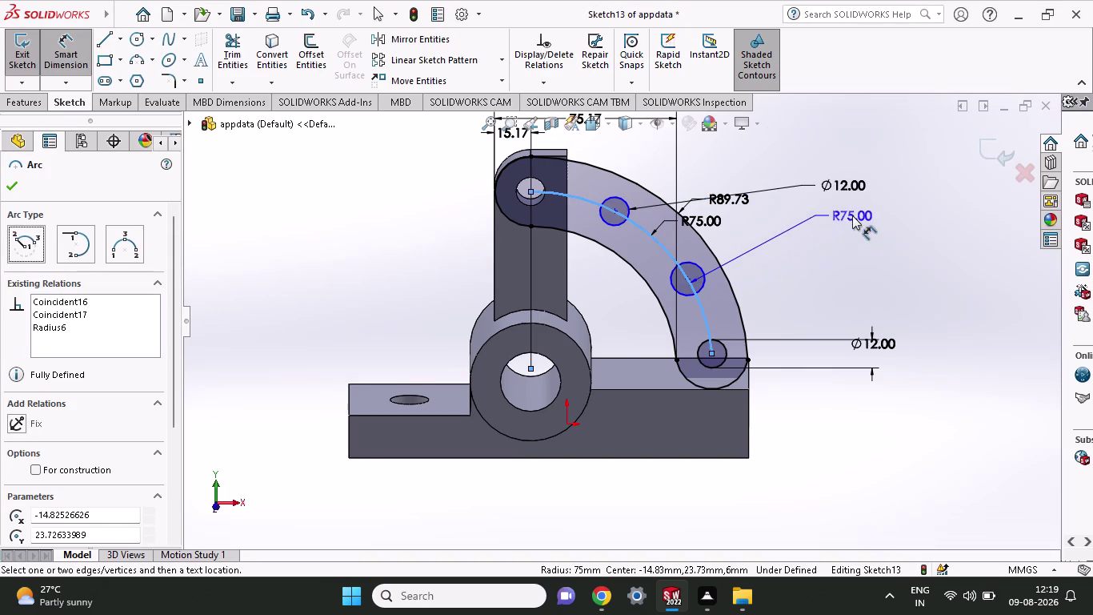
right_click(837, 286)
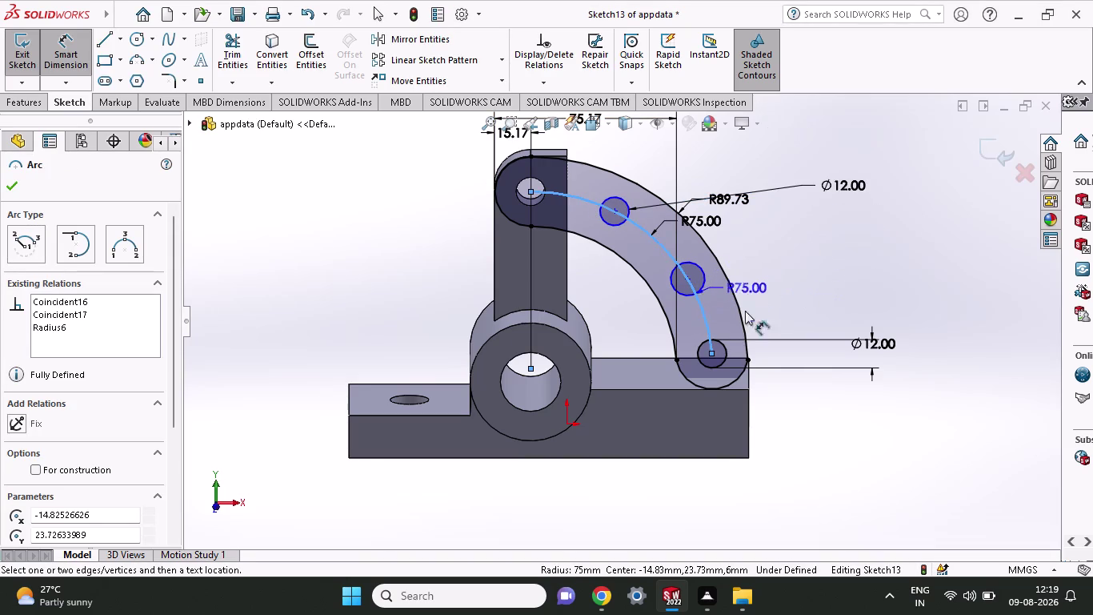
right_click(772, 392)
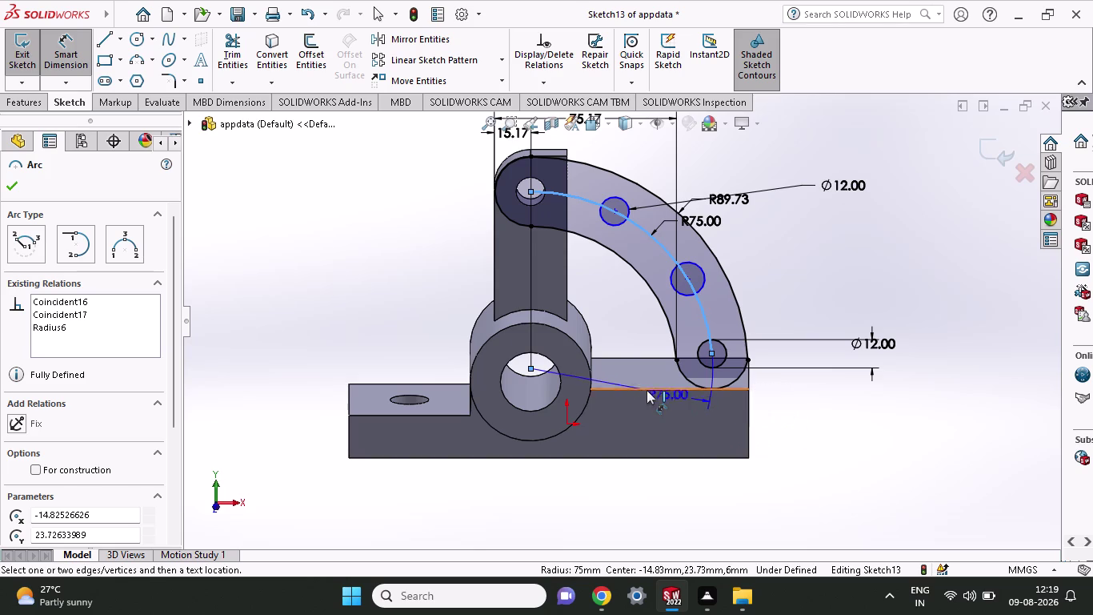
key(Escape)
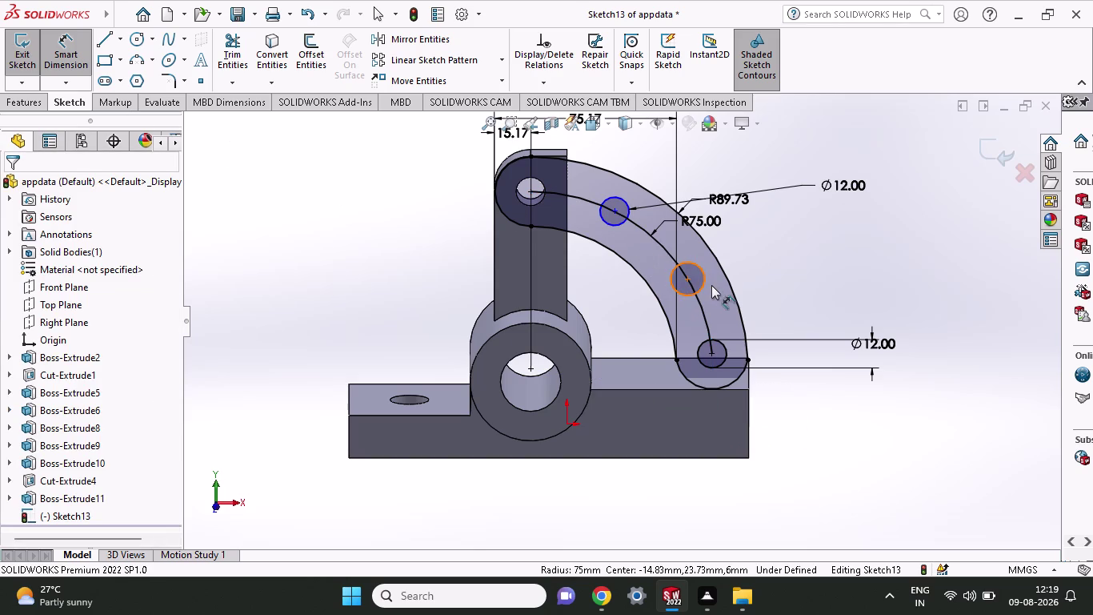
click(702, 275)
click(804, 239)
text(1)
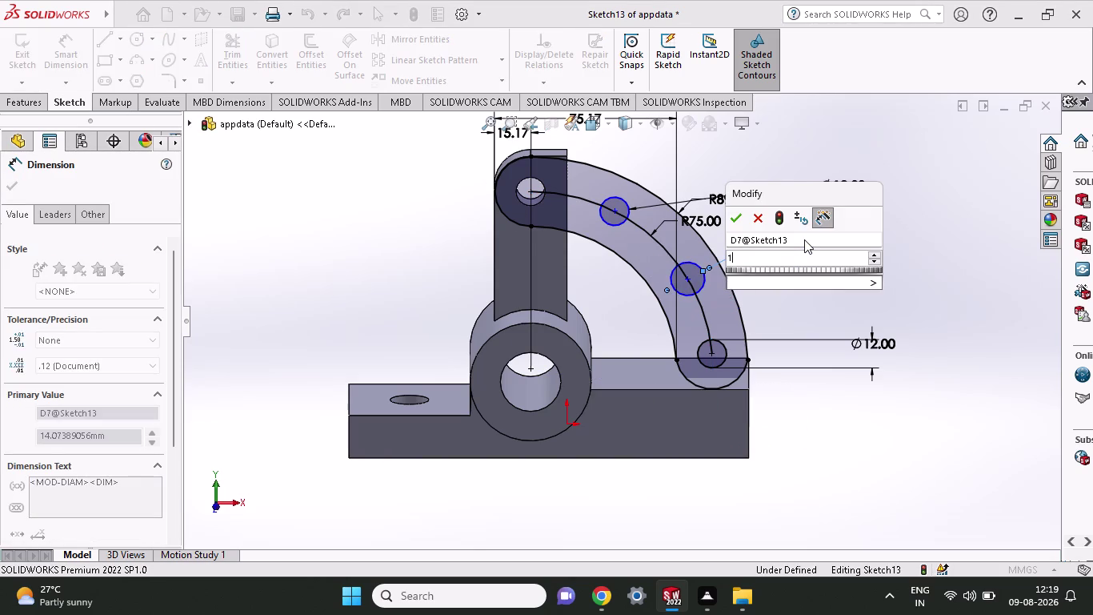
text(2)
key(Return)
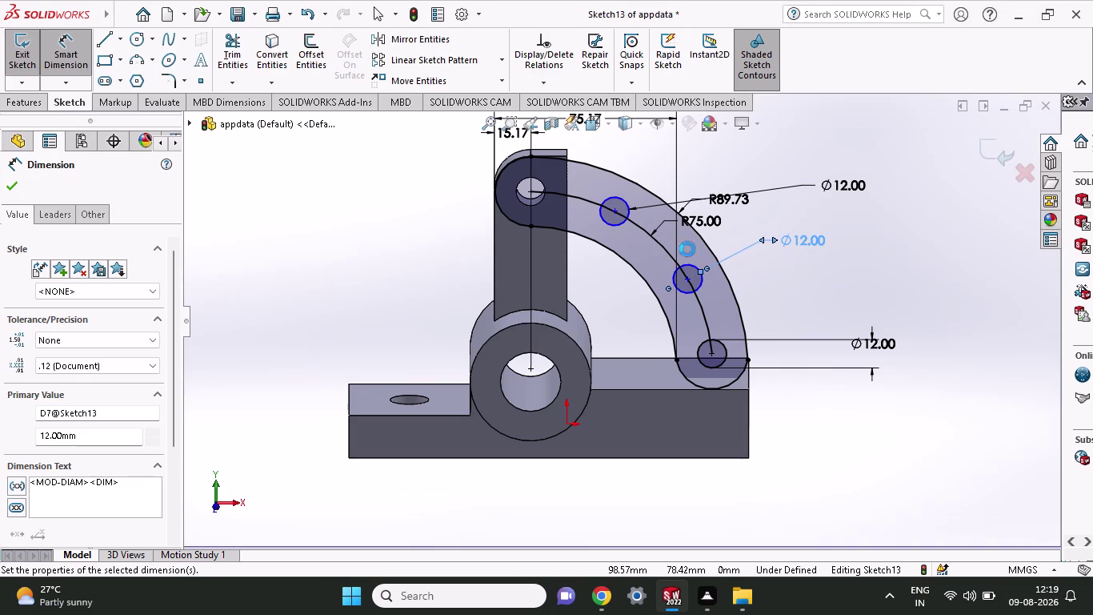
click(655, 234)
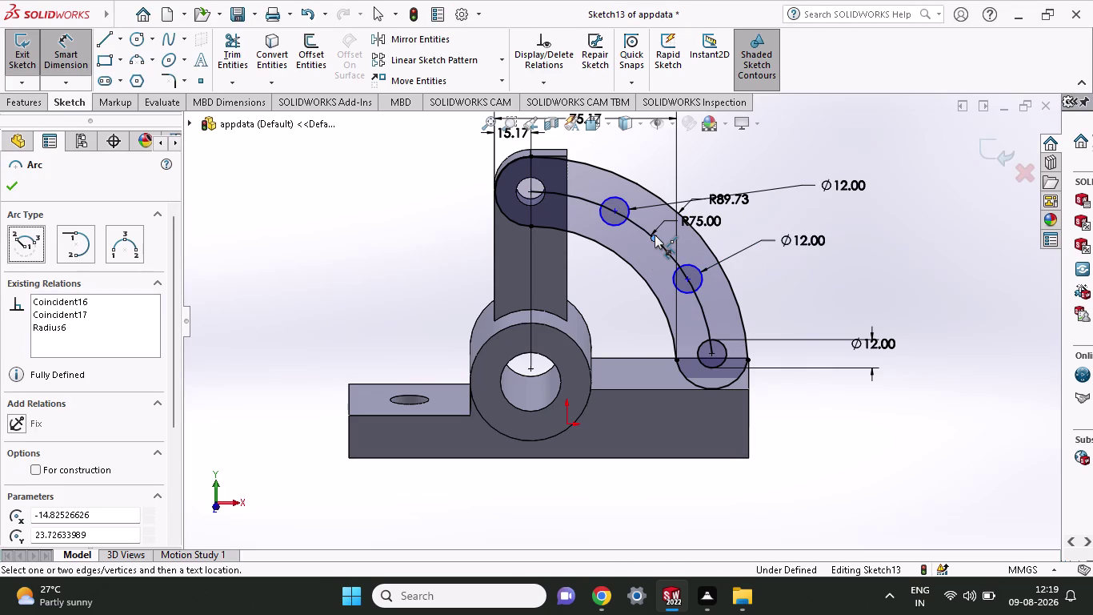
Delete the R75 centre arc and its dimension, confirming the deletion.
key(Delete)
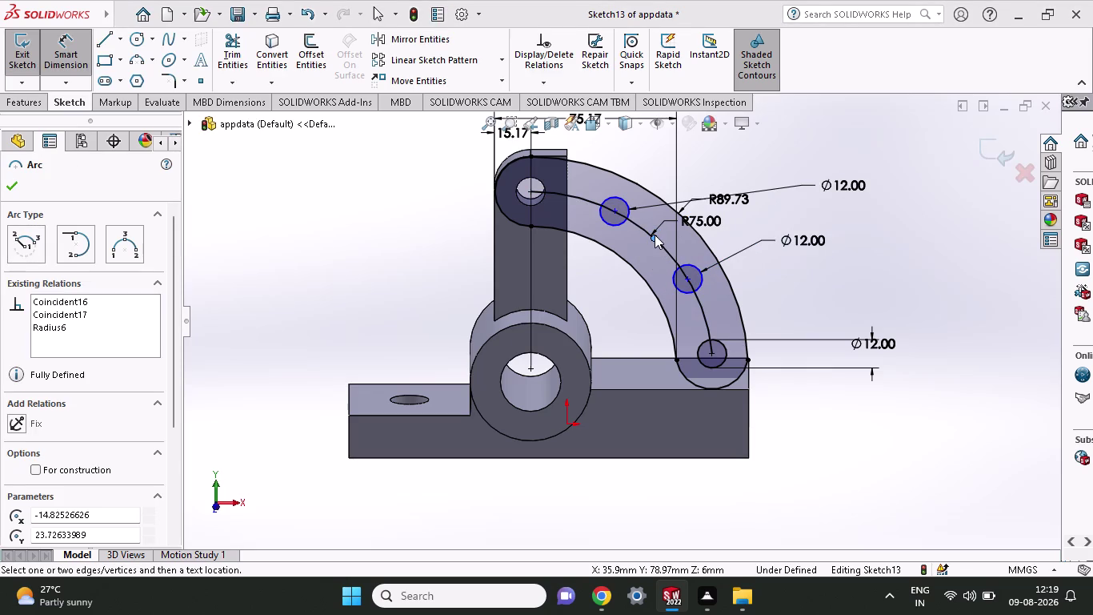
click(655, 304)
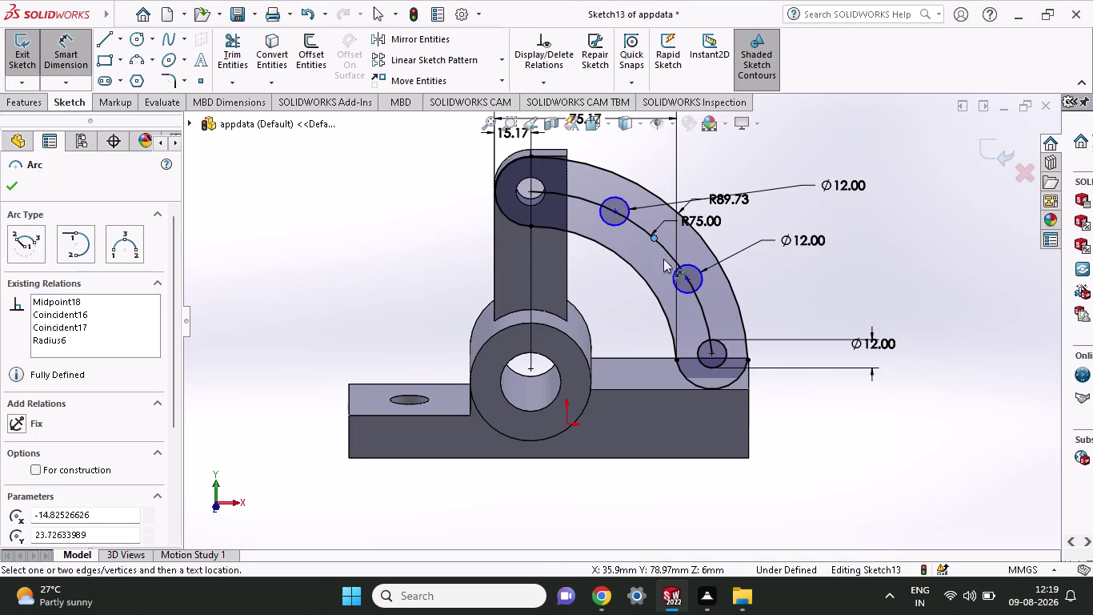
click(665, 251)
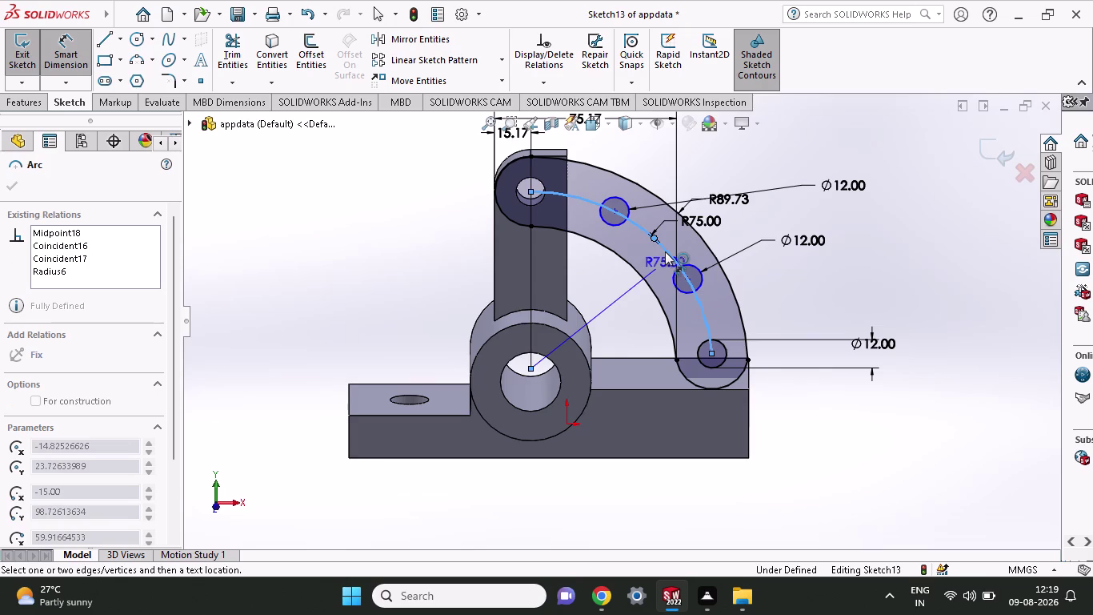
key(Delete)
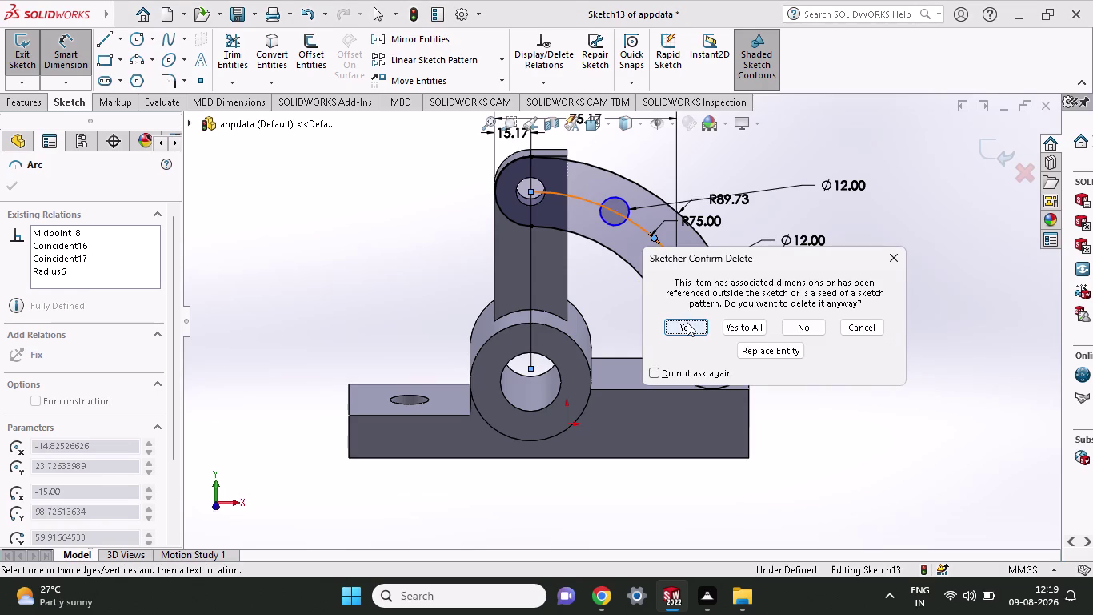
click(687, 322)
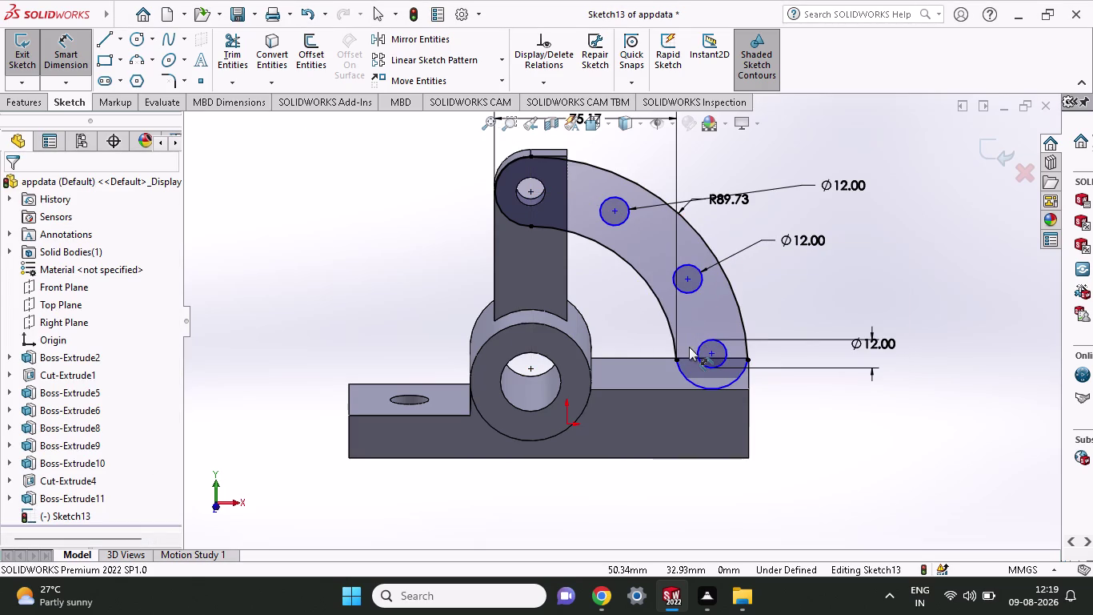
Select the upper hole's centre point and cancel the unwanted angle dimension.
click(526, 190)
click(617, 210)
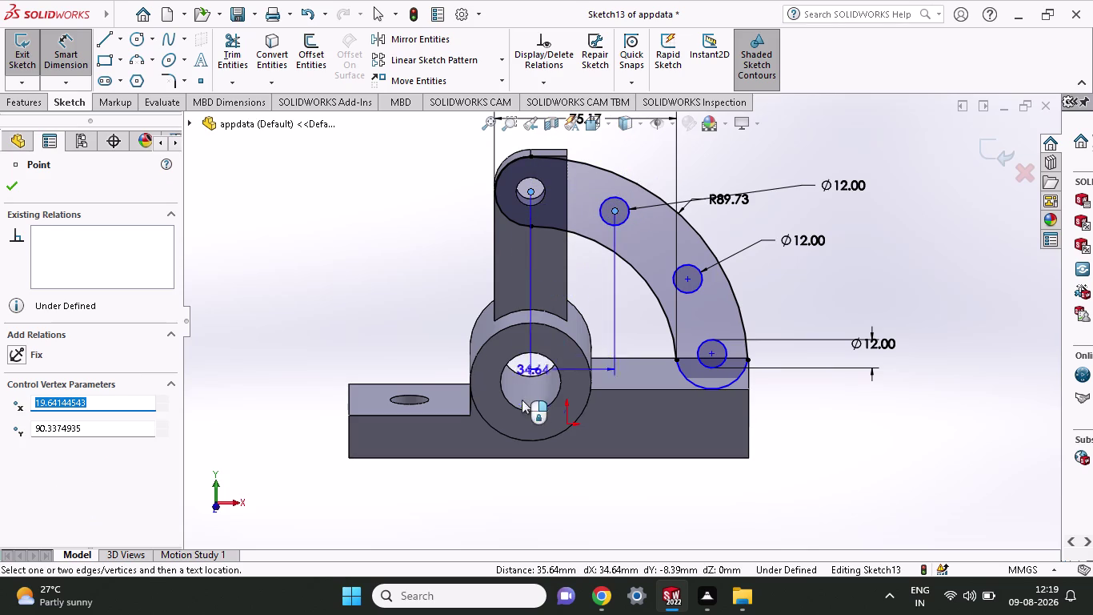
click(531, 368)
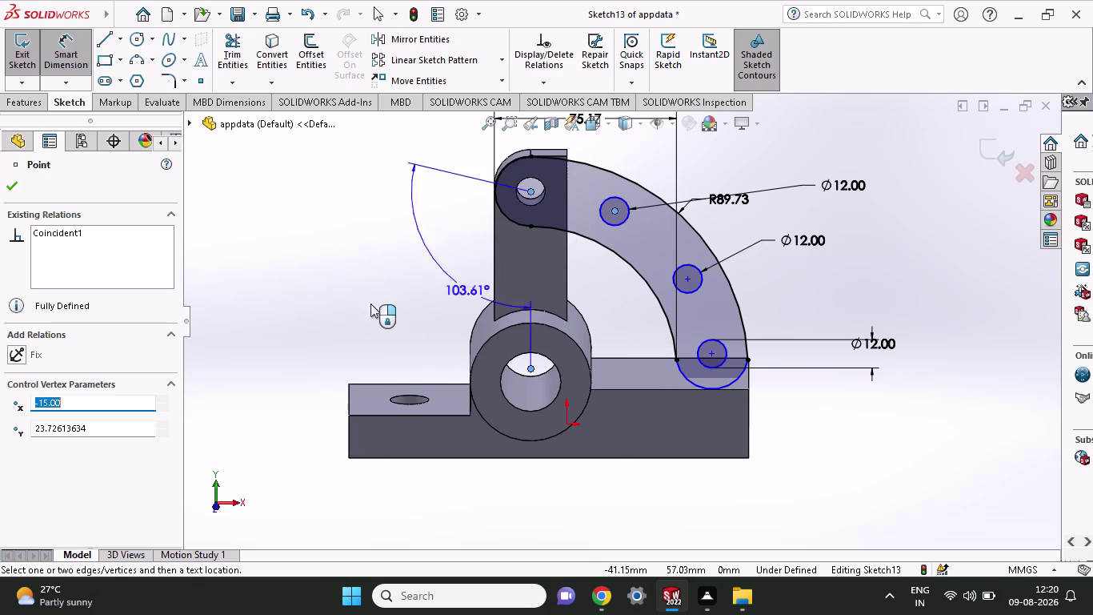
right_click(361, 304)
key(Escape)
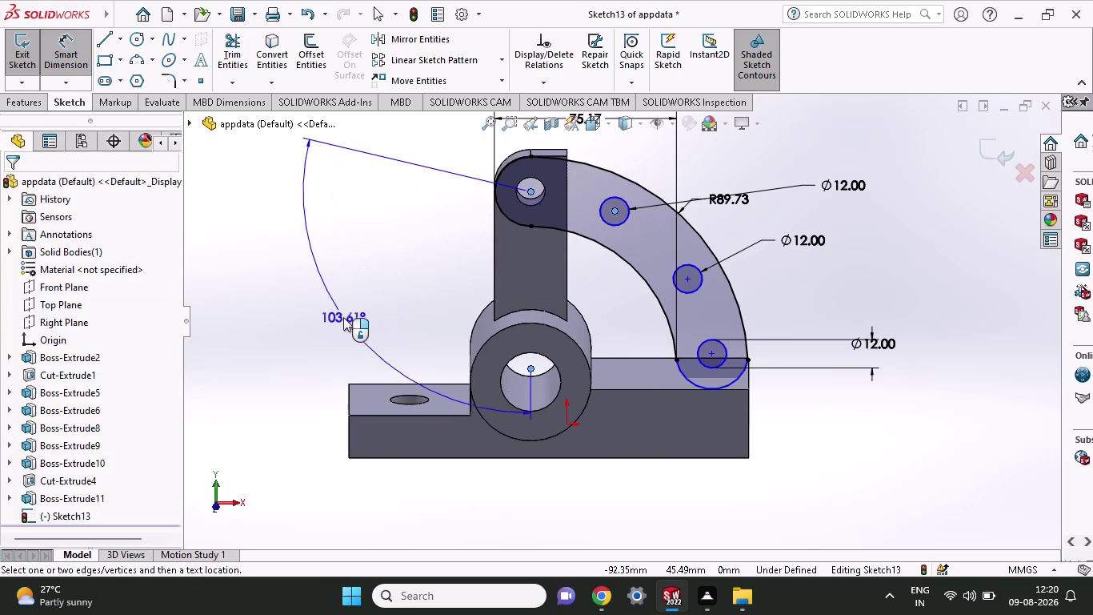
key(Escape)
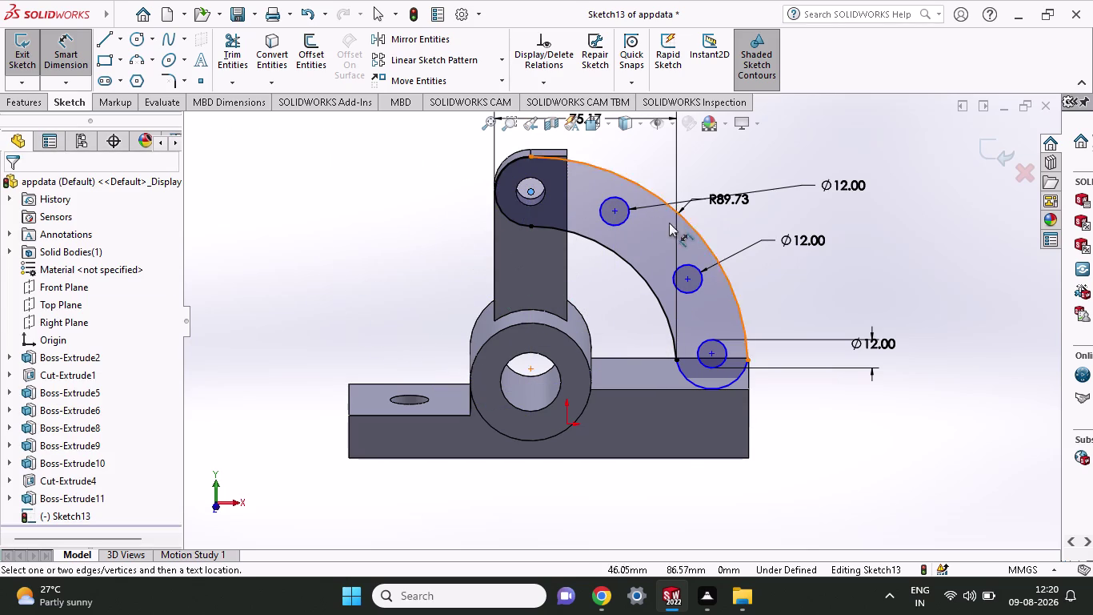
scroll(down, 3)
scroll(down, 3)
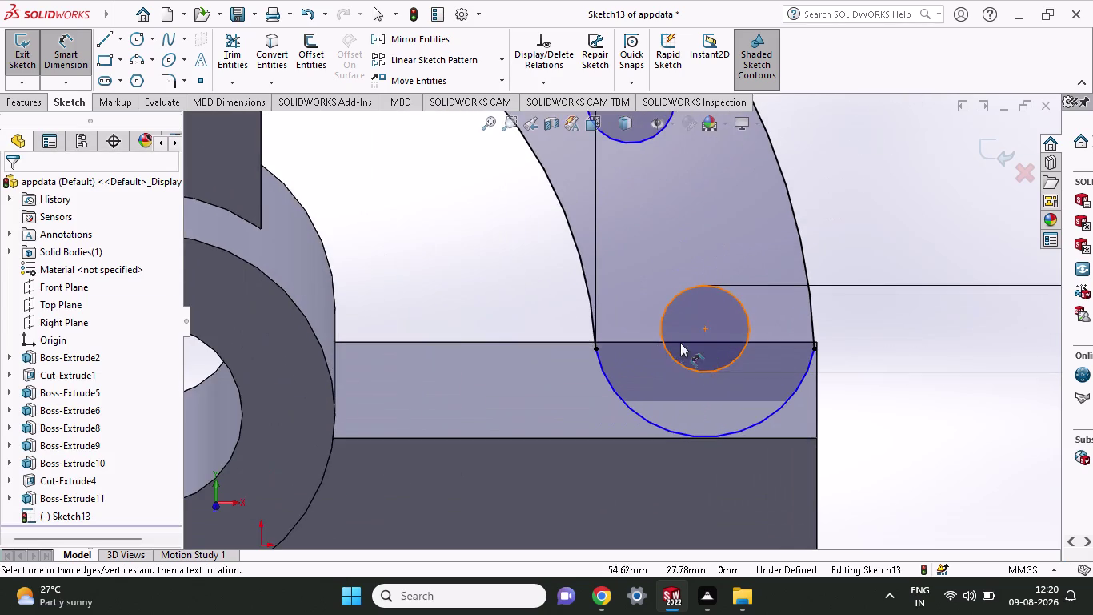
scroll(up, 3)
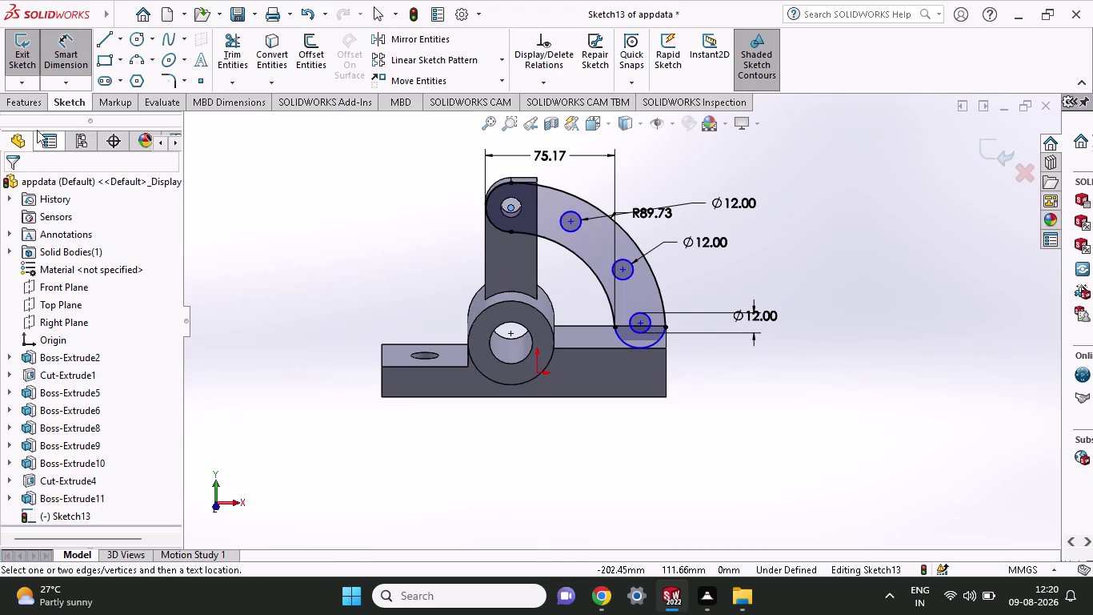
click(20, 101)
Start a boss extrusion of the flange outline and orbit to inspect the preview.
click(30, 65)
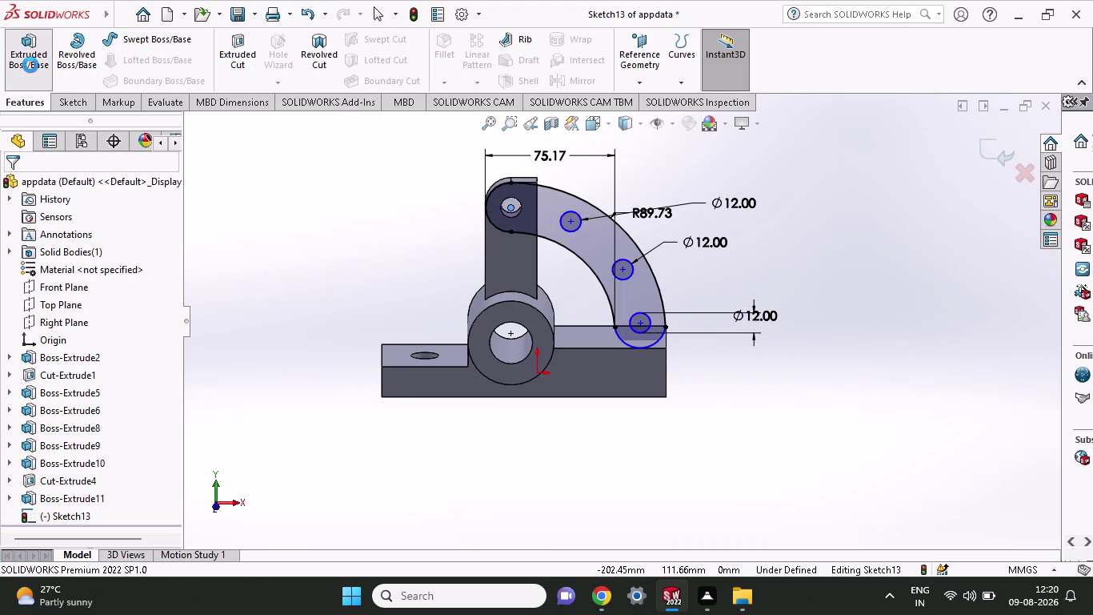
middle_drag(435, 264, 439, 231)
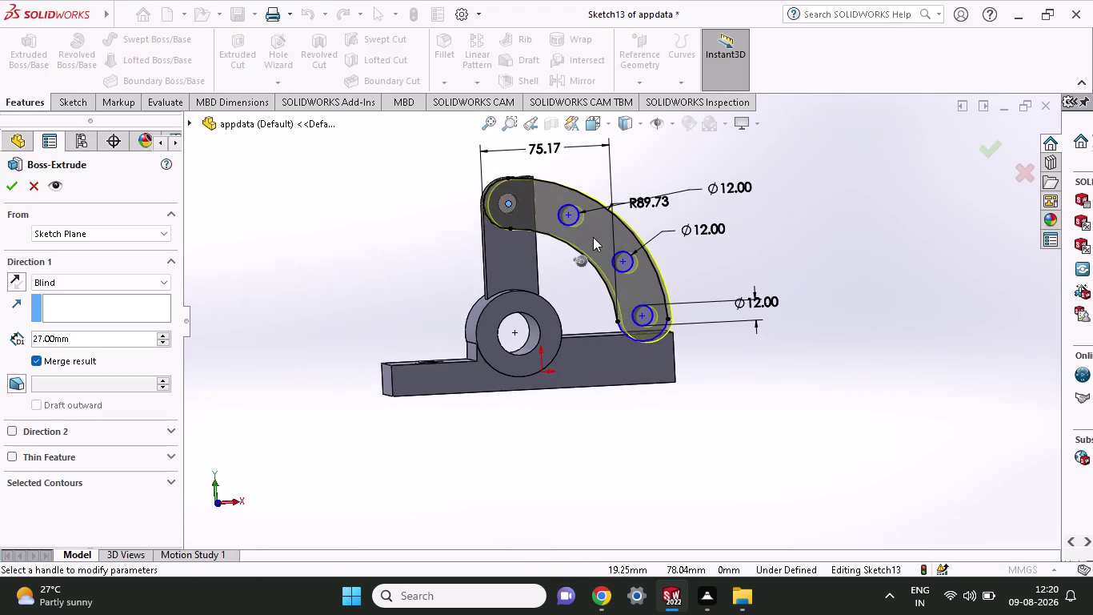
click(509, 211)
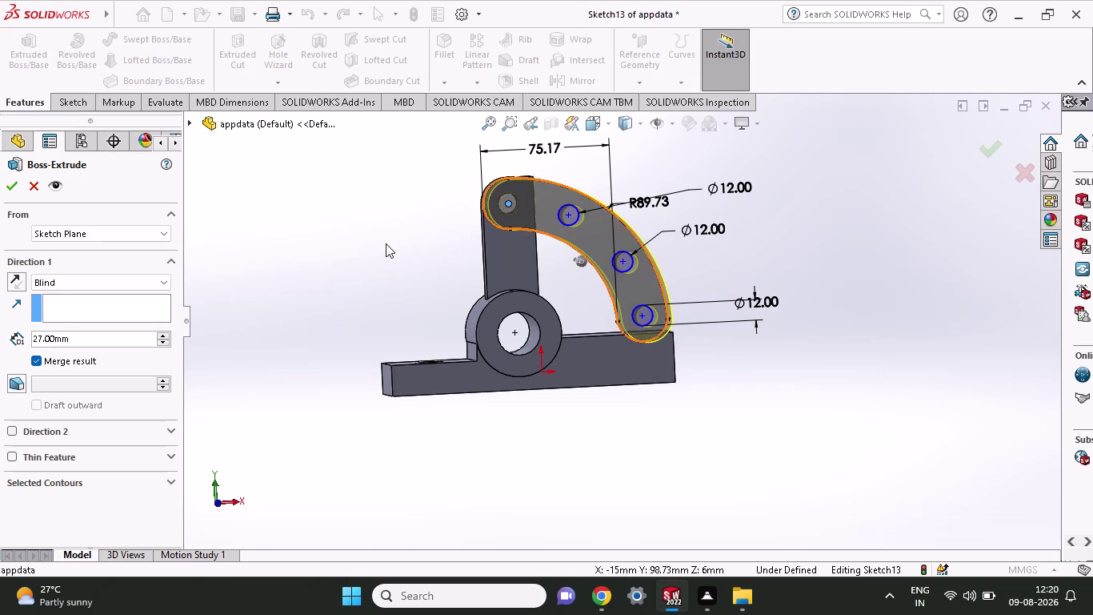
middle_drag(389, 249, 433, 343)
middle_drag(388, 285, 386, 267)
scroll(up, 3)
Undo and cancel the 27 mm flange extrusion.
key(ctrl+z)
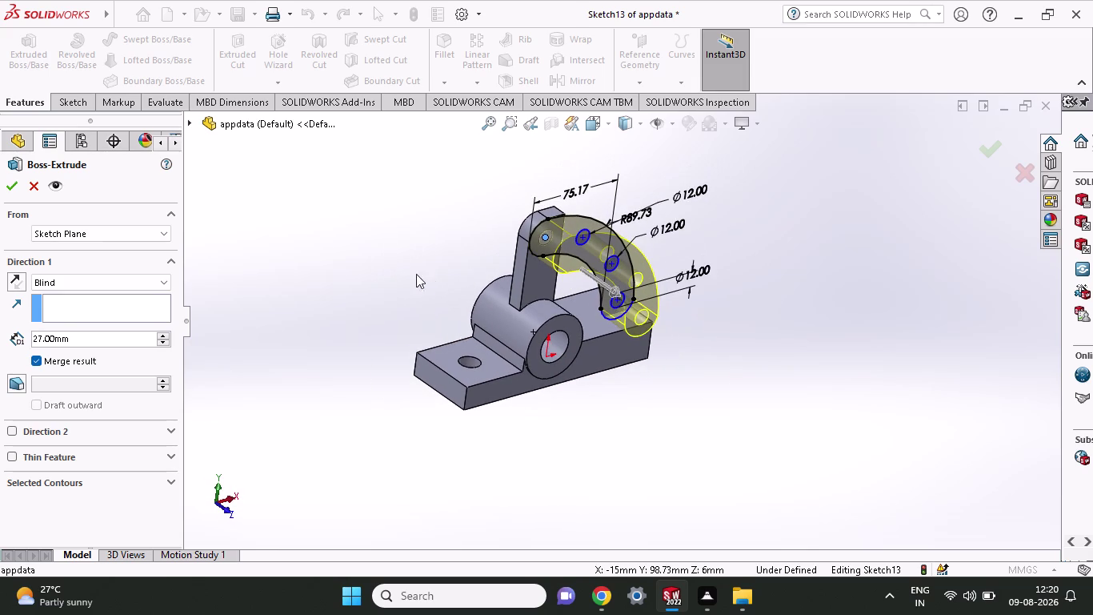
scroll(up, 3)
middle_drag(362, 453, 306, 424)
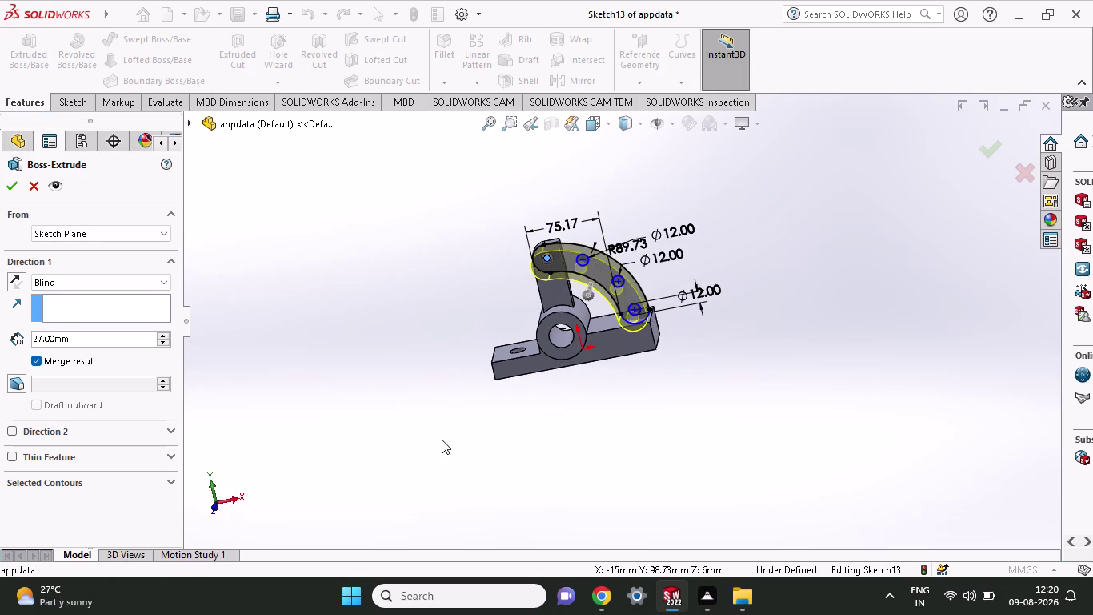
key(ctrl+z)
key(Escape)
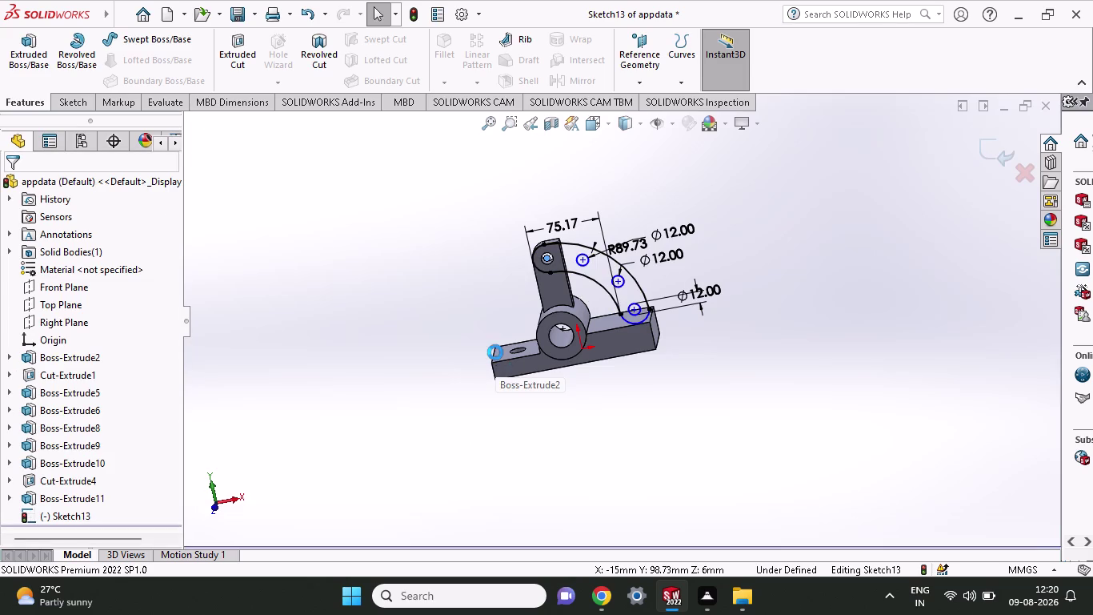
scroll(down, 3)
scroll(down, 3)
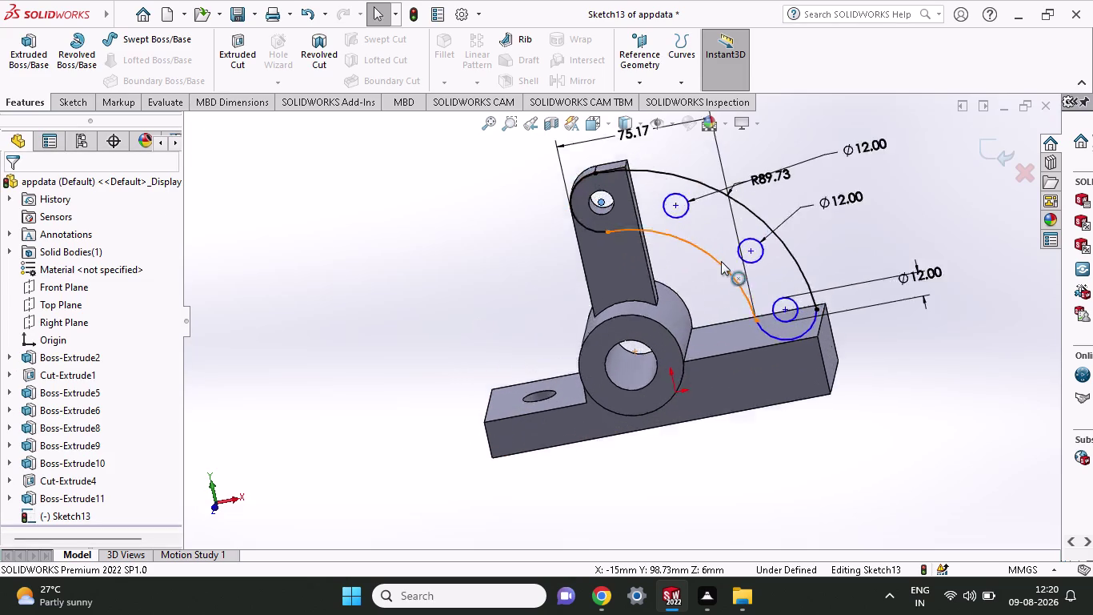
click(68, 106)
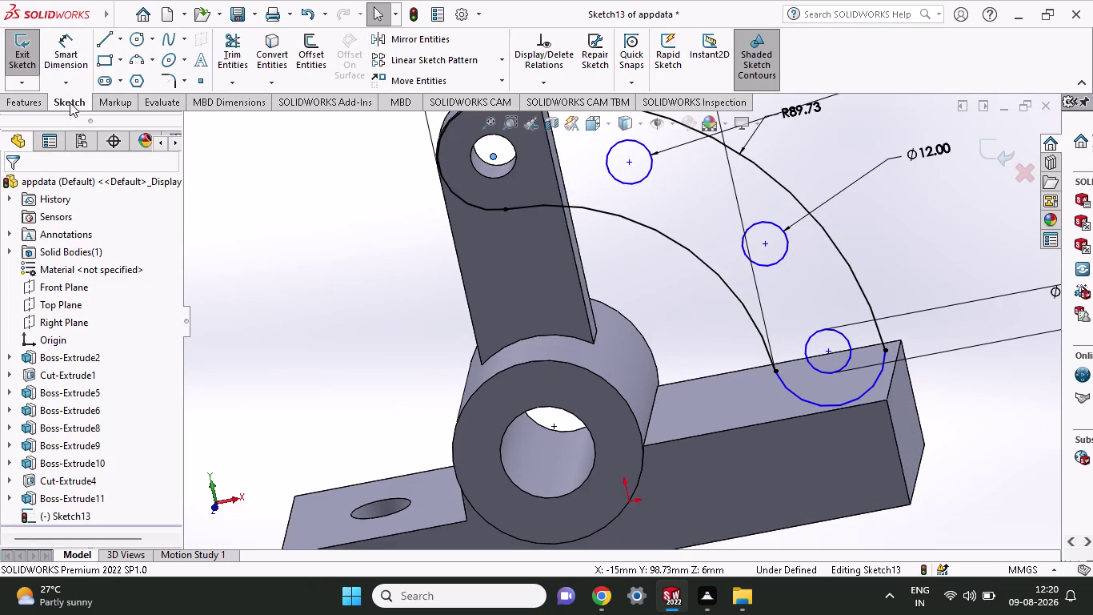
Draw a circle on the lug hole, sized to match it.
click(145, 35)
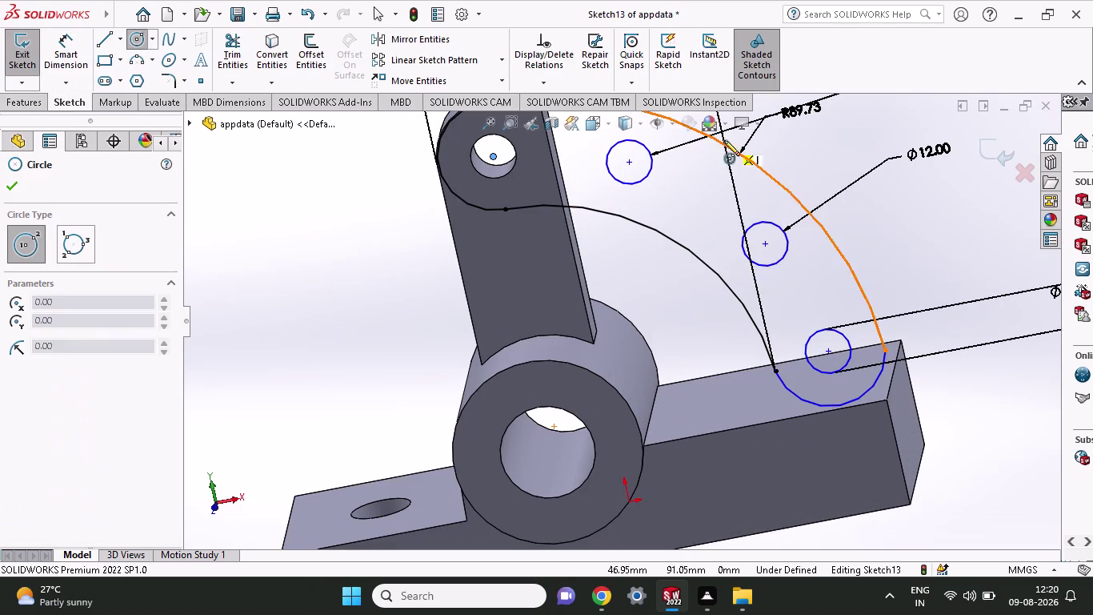
click(490, 158)
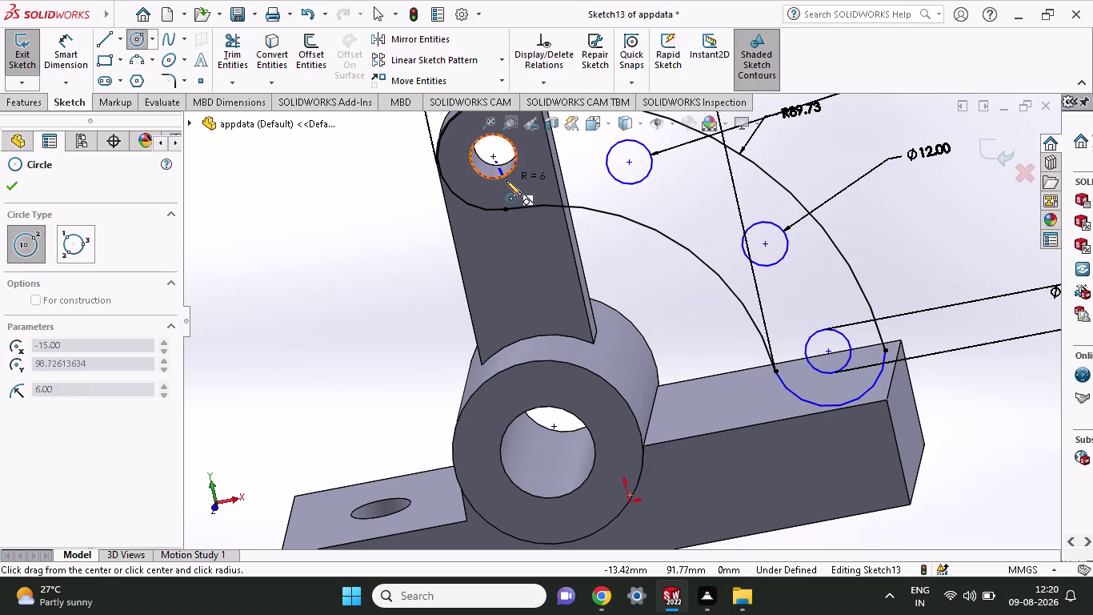
click(504, 177)
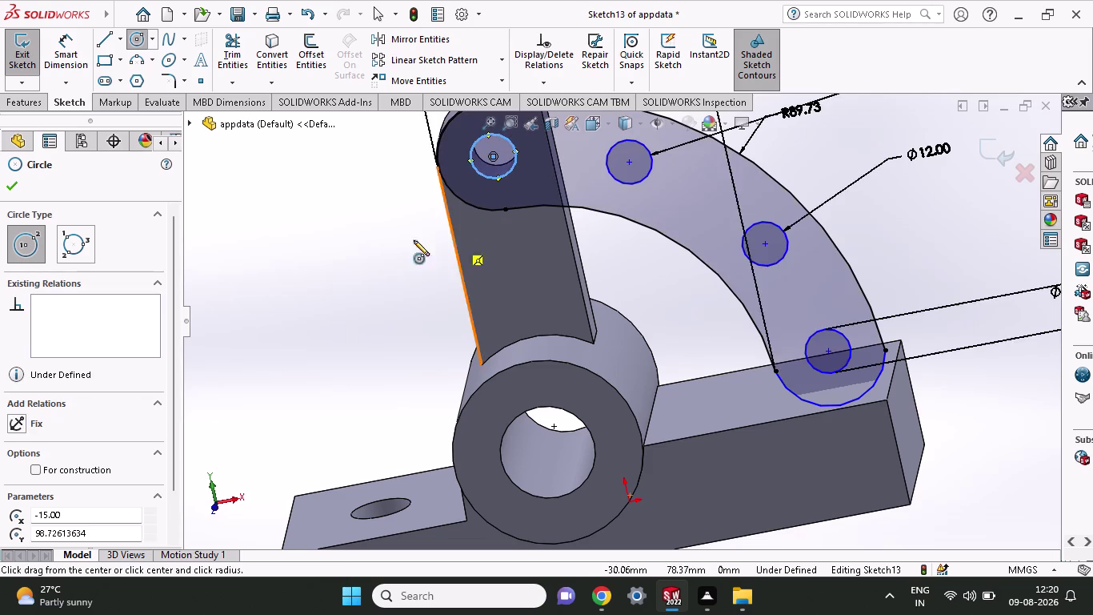
Extrude the curved flange sketch 17 mm as a merged Blind boss.
click(21, 100)
click(37, 52)
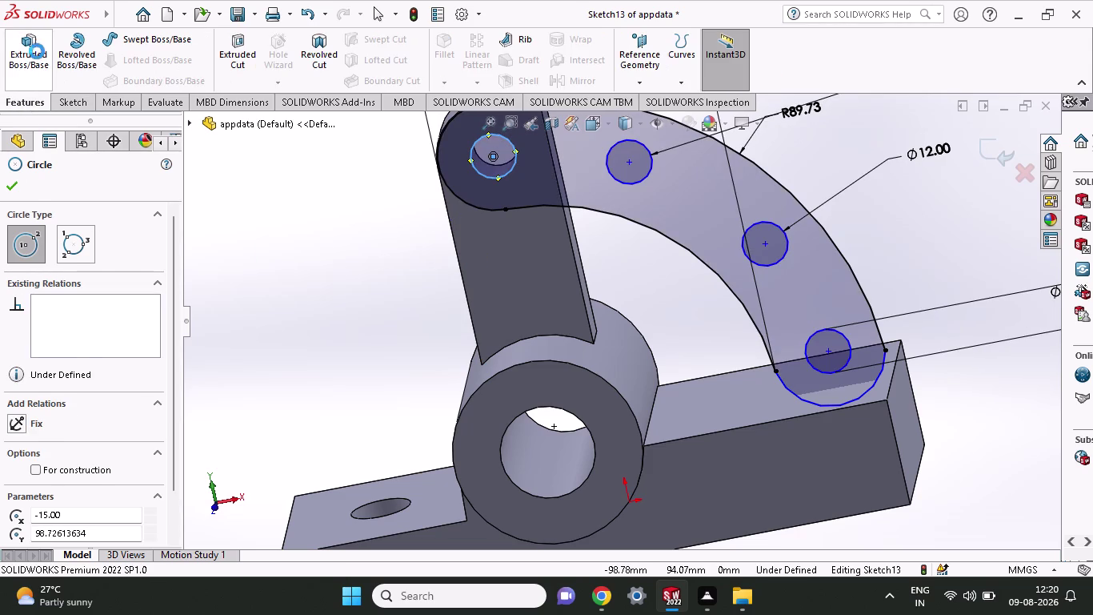
middle_drag(343, 285, 391, 312)
scroll(up, 3)
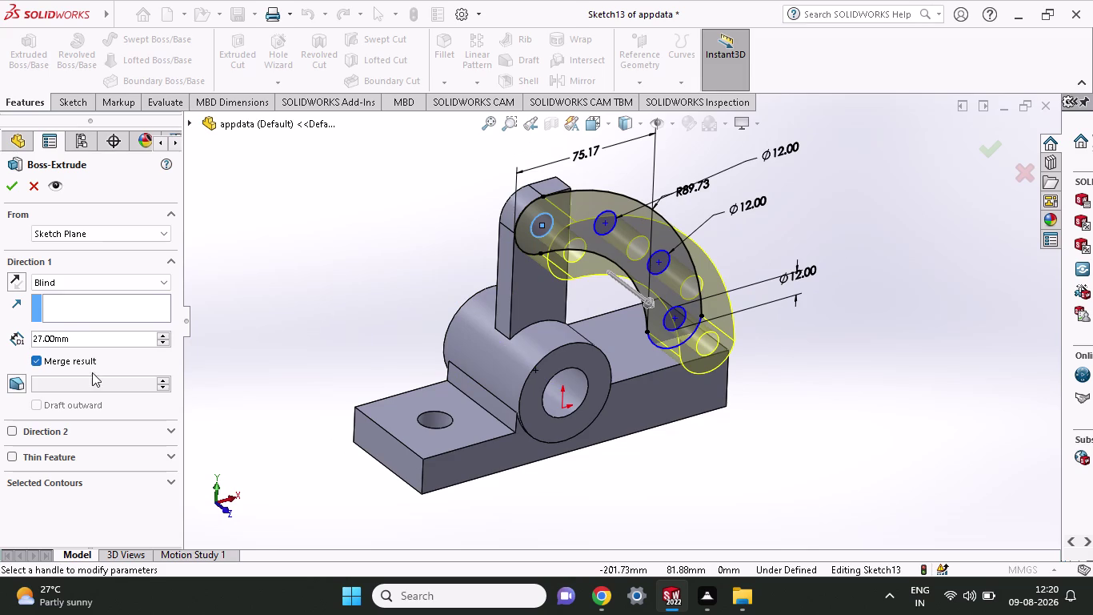
drag(88, 335, 3, 336)
key(1)
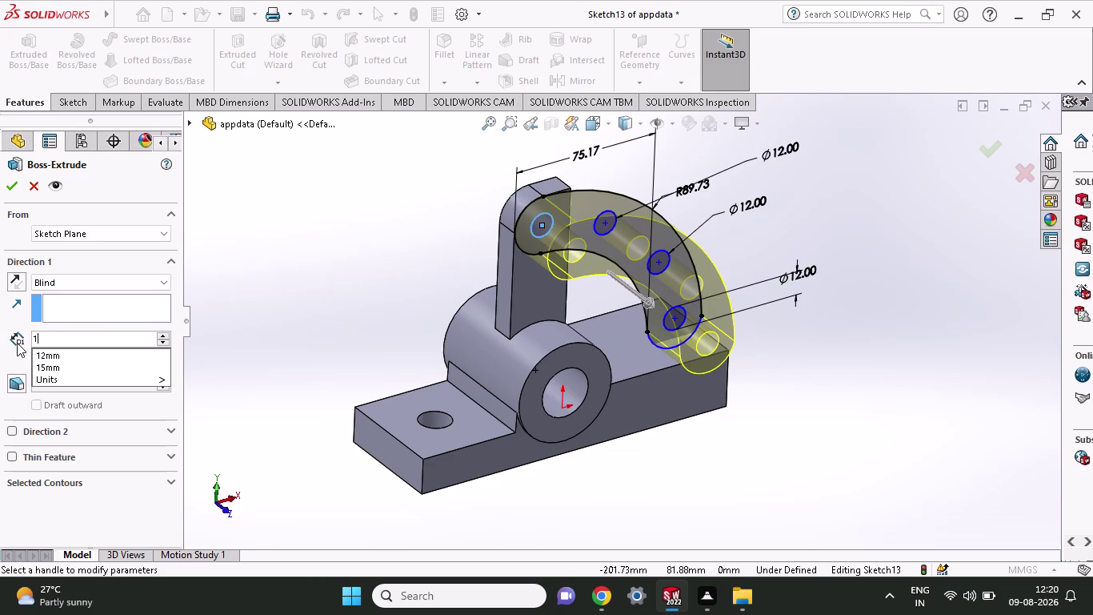
key(7)
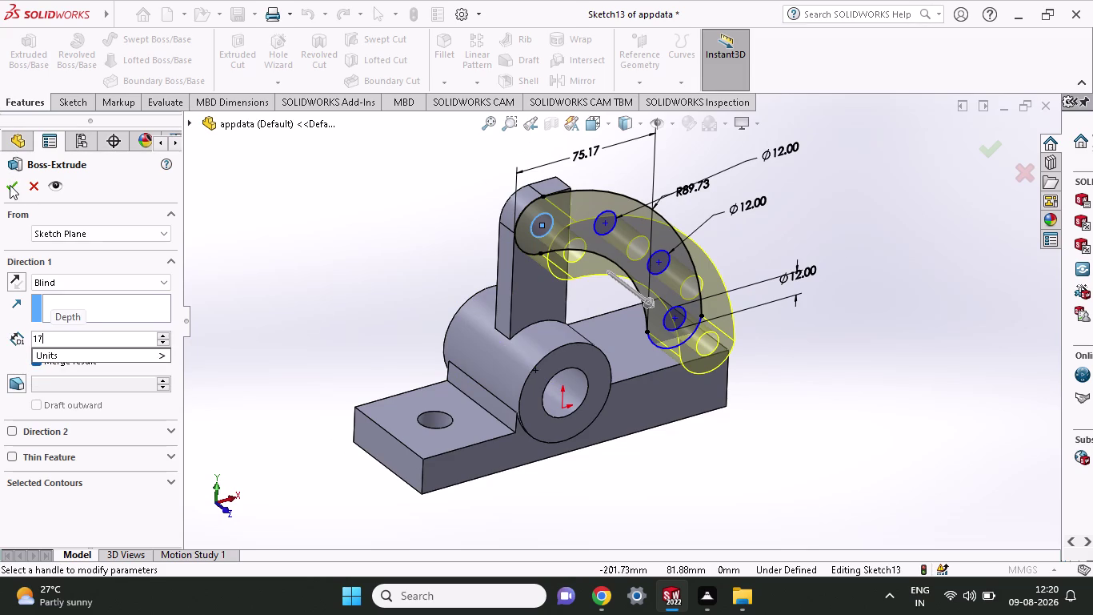
click(9, 184)
click(10, 184)
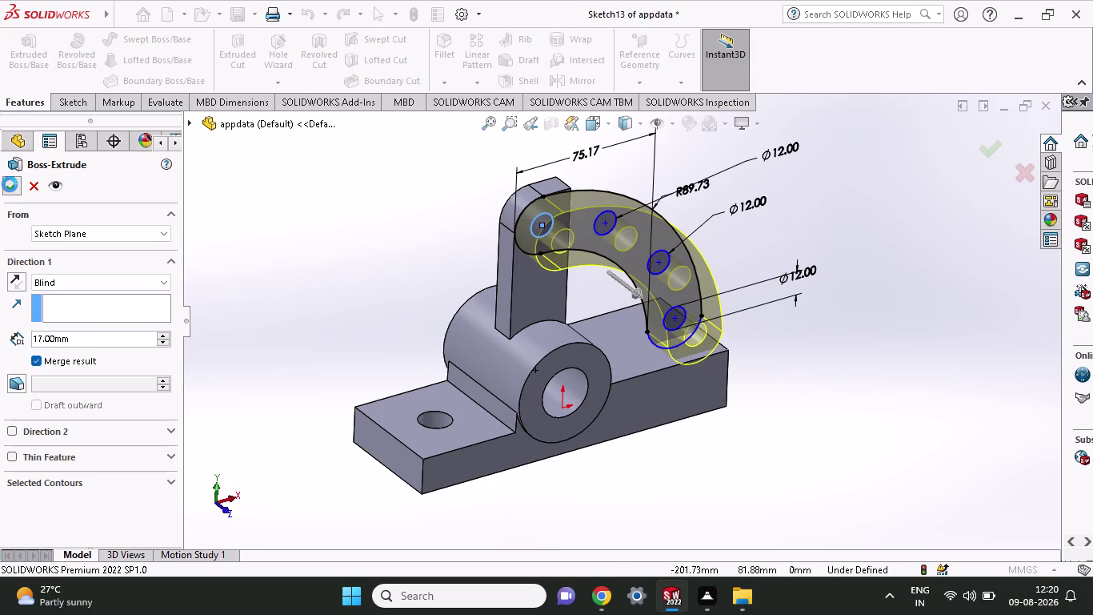
middle_drag(869, 285, 859, 389)
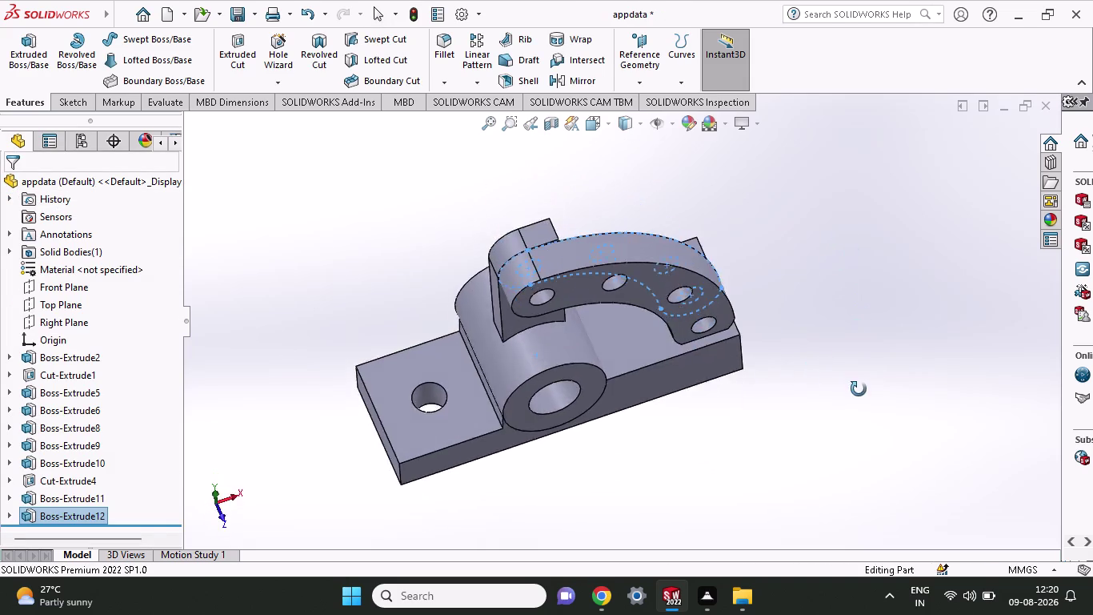
middle_drag(858, 389, 843, 449)
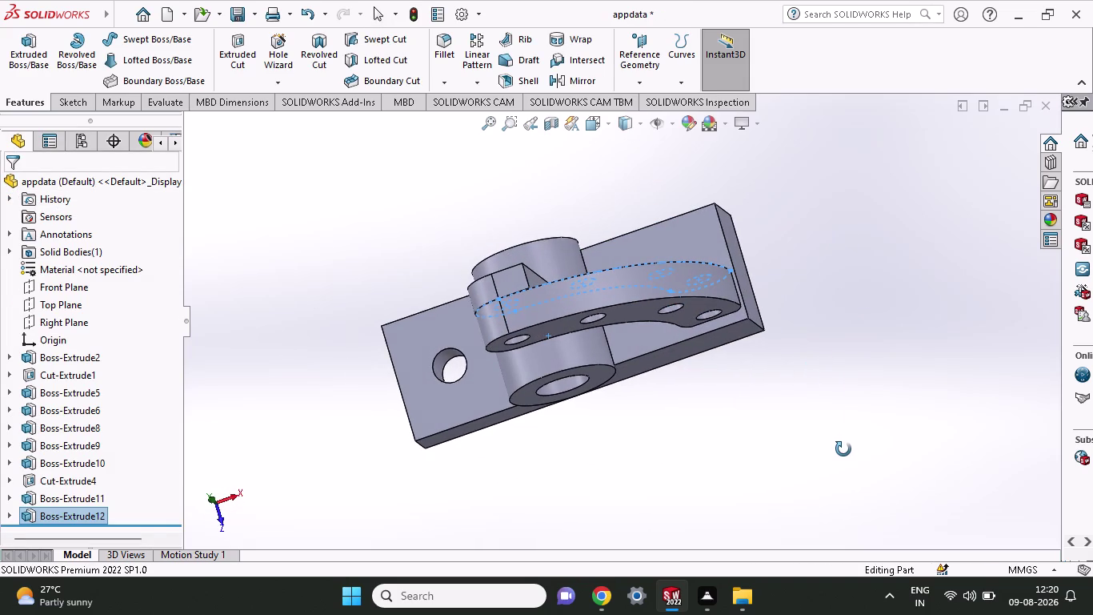
middle_drag(843, 449, 830, 398)
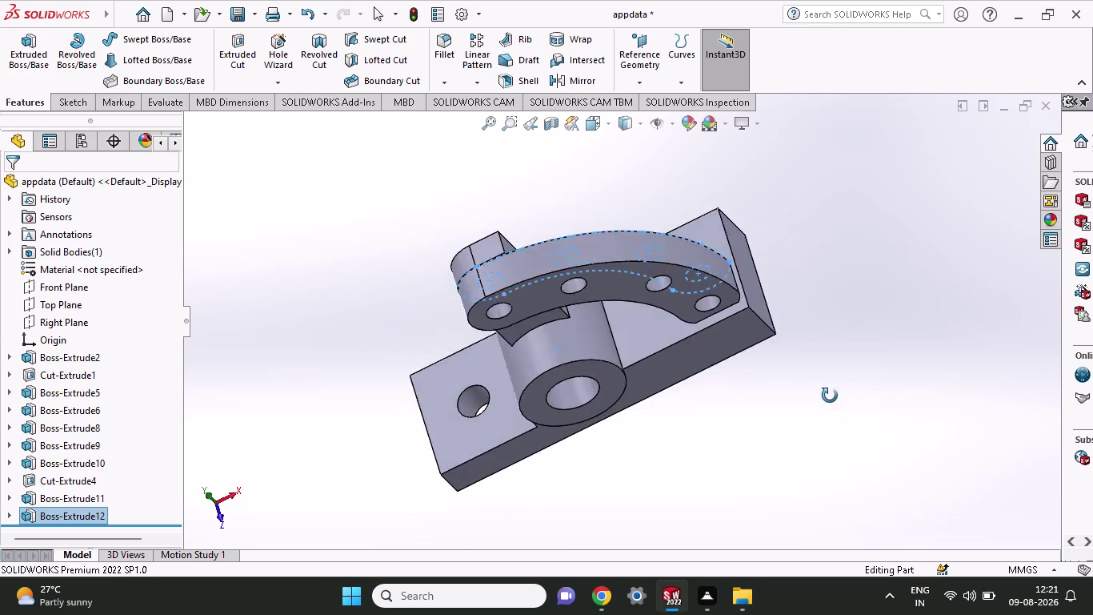
middle_drag(829, 398, 850, 284)
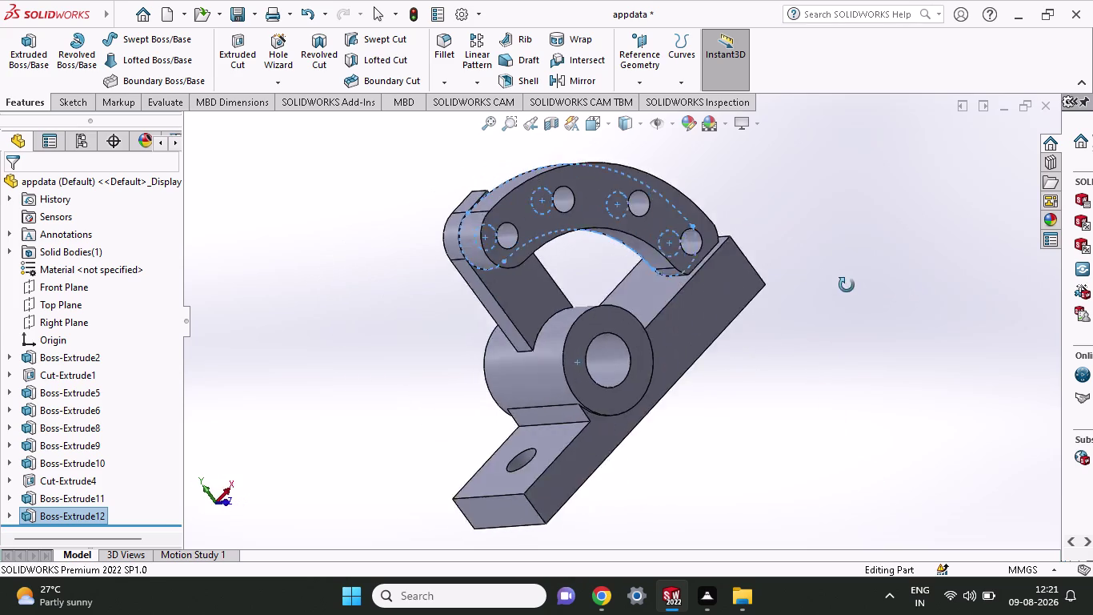
middle_drag(850, 284, 880, 292)
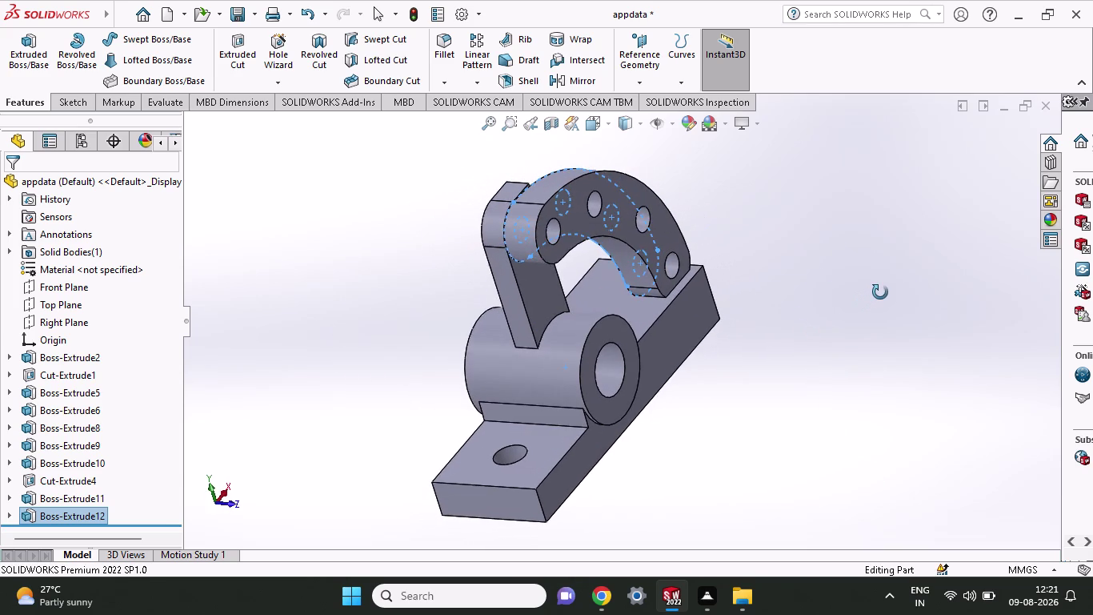
middle_drag(880, 292, 803, 323)
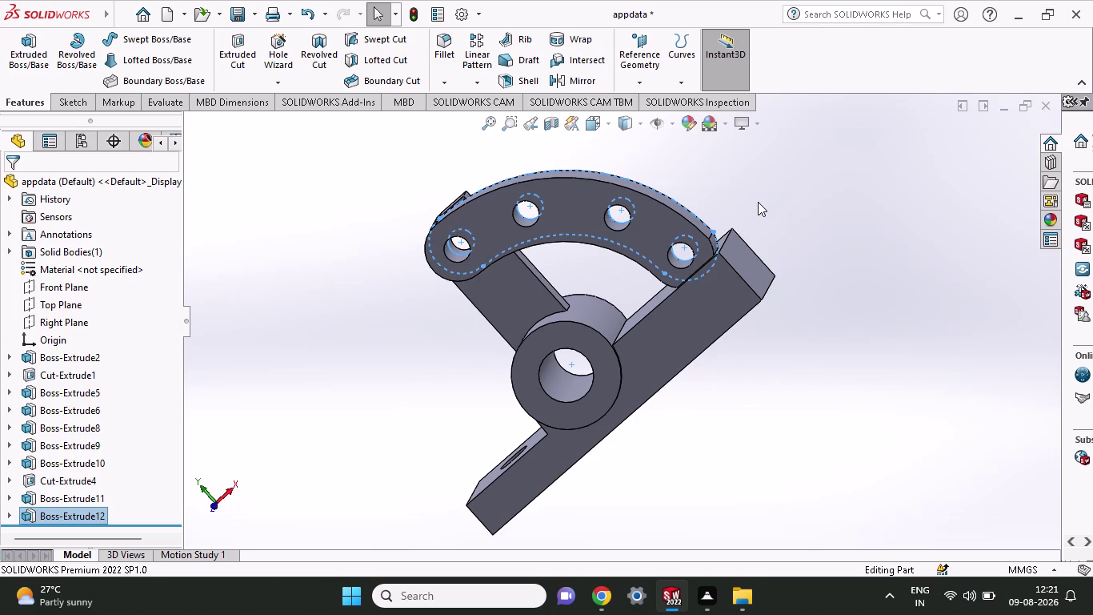
middle_drag(758, 201, 791, 275)
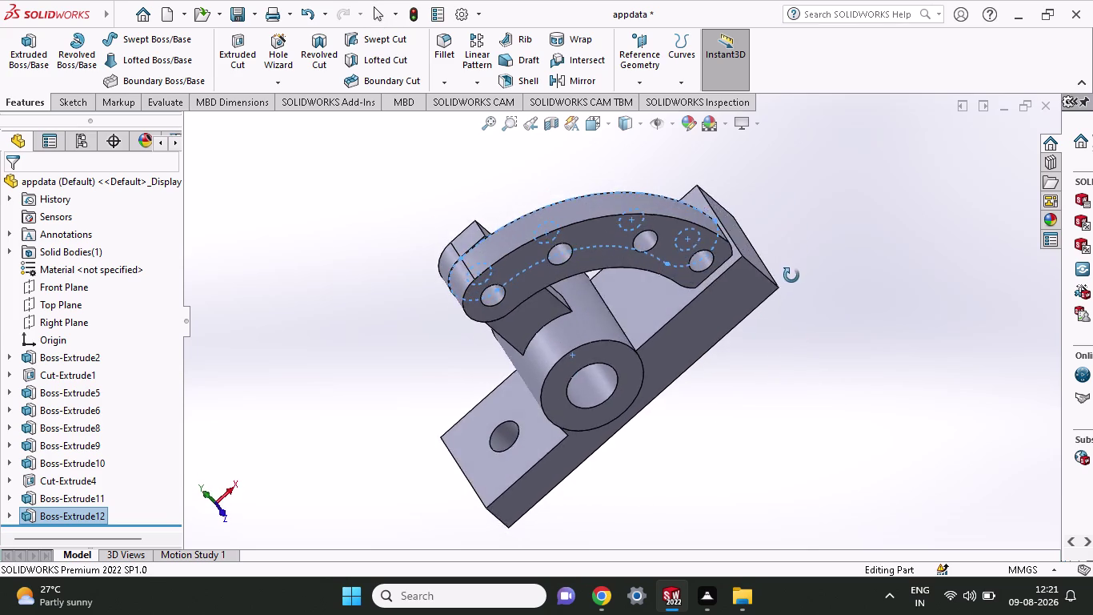
middle_drag(792, 275, 785, 361)
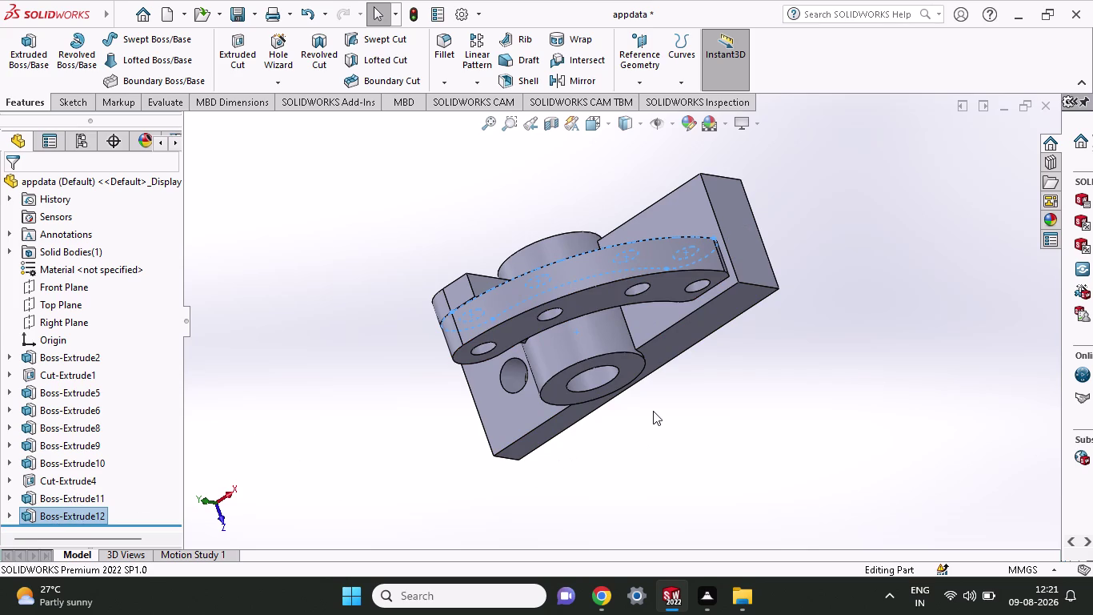
middle_drag(653, 411, 691, 389)
middle_drag(692, 388, 644, 275)
scroll(up, 3)
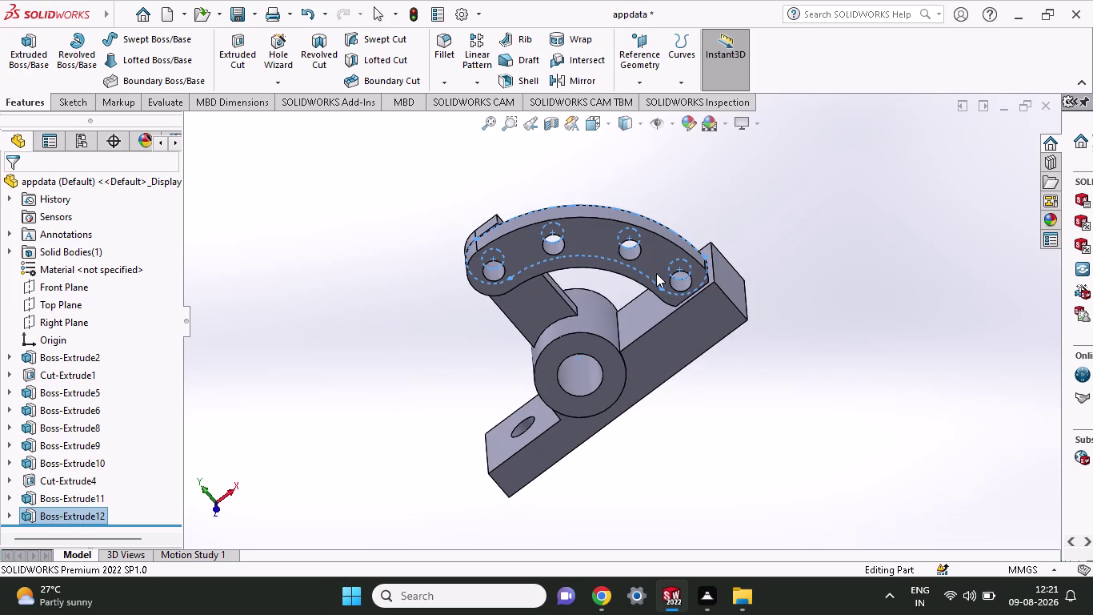
click(575, 241)
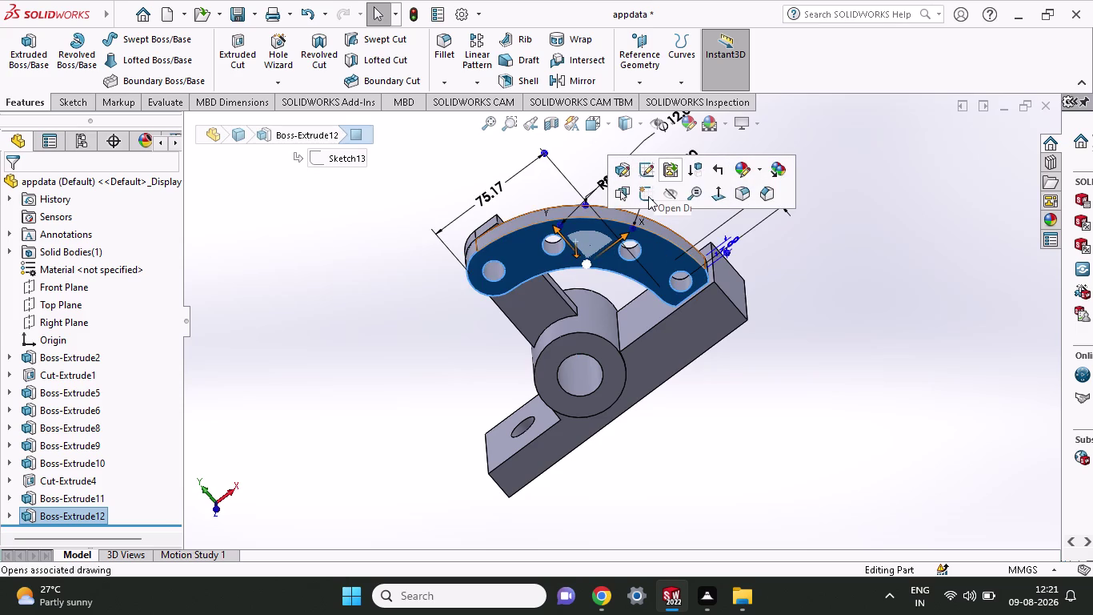
click(646, 175)
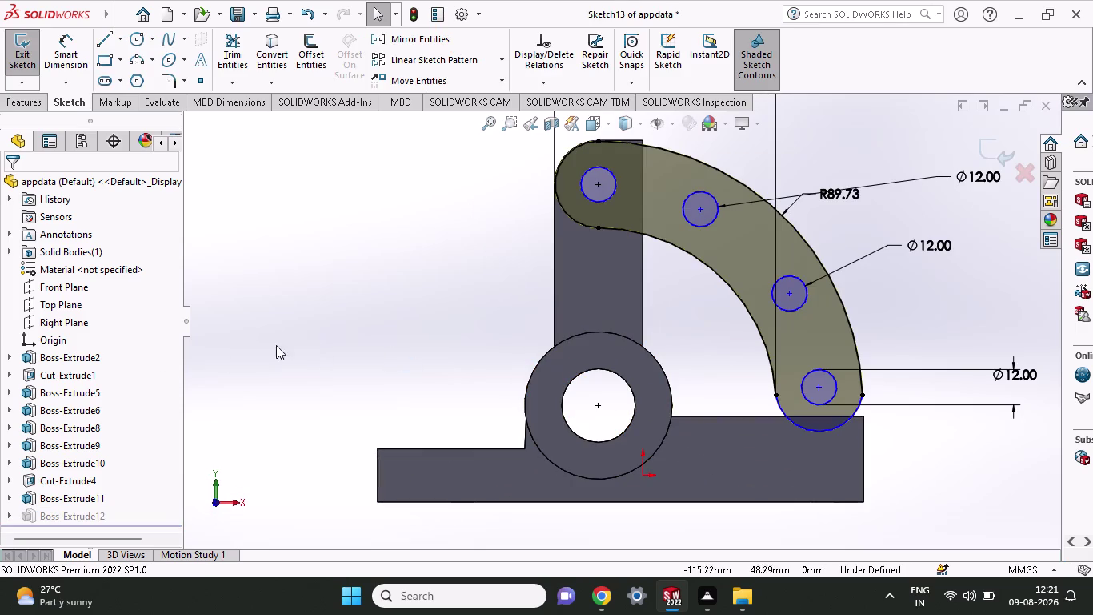
scroll(up, 3)
scroll(down, 3)
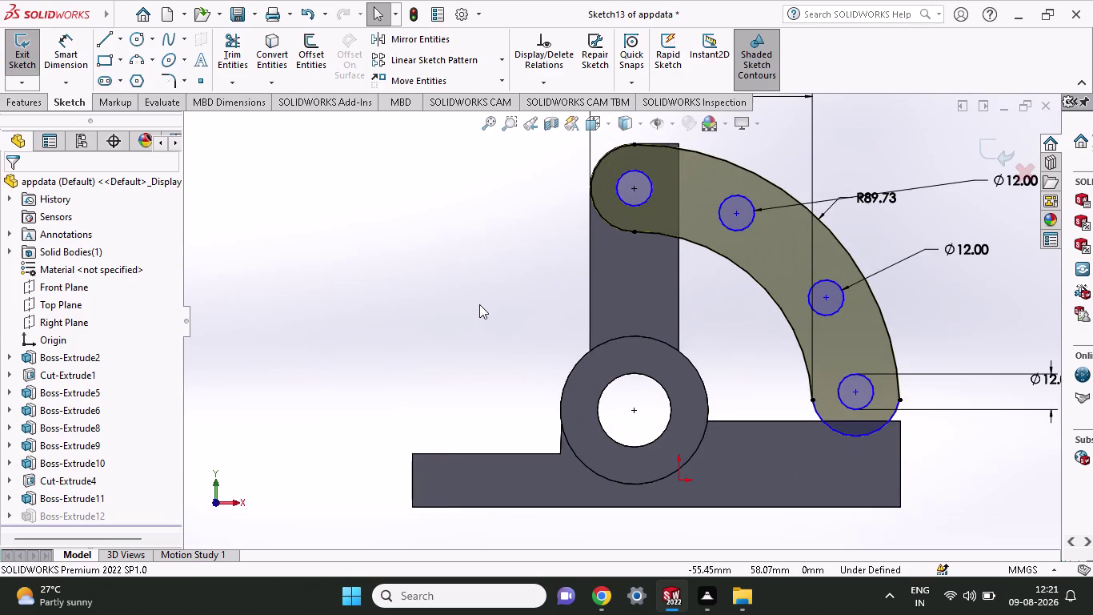
scroll(up, 3)
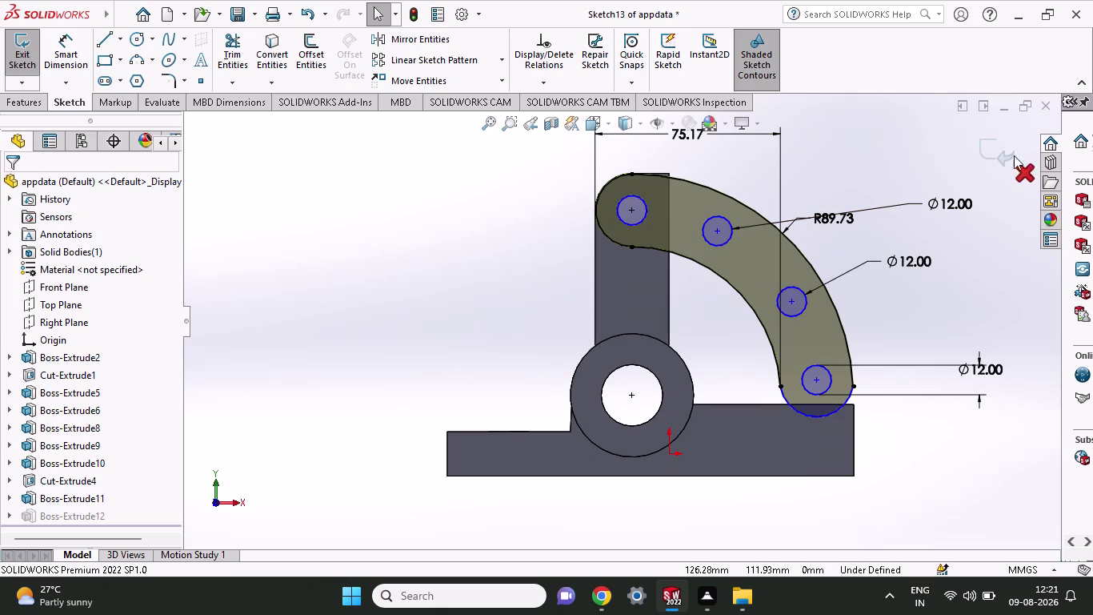
click(983, 159)
click(985, 158)
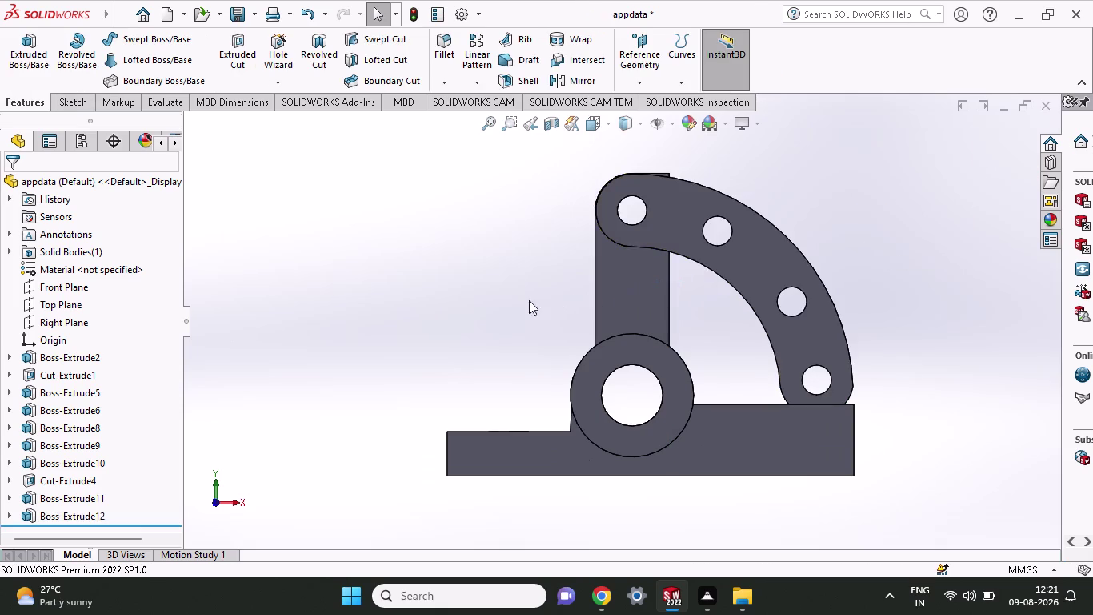
scroll(up, 3)
scroll(down, 3)
click(752, 280)
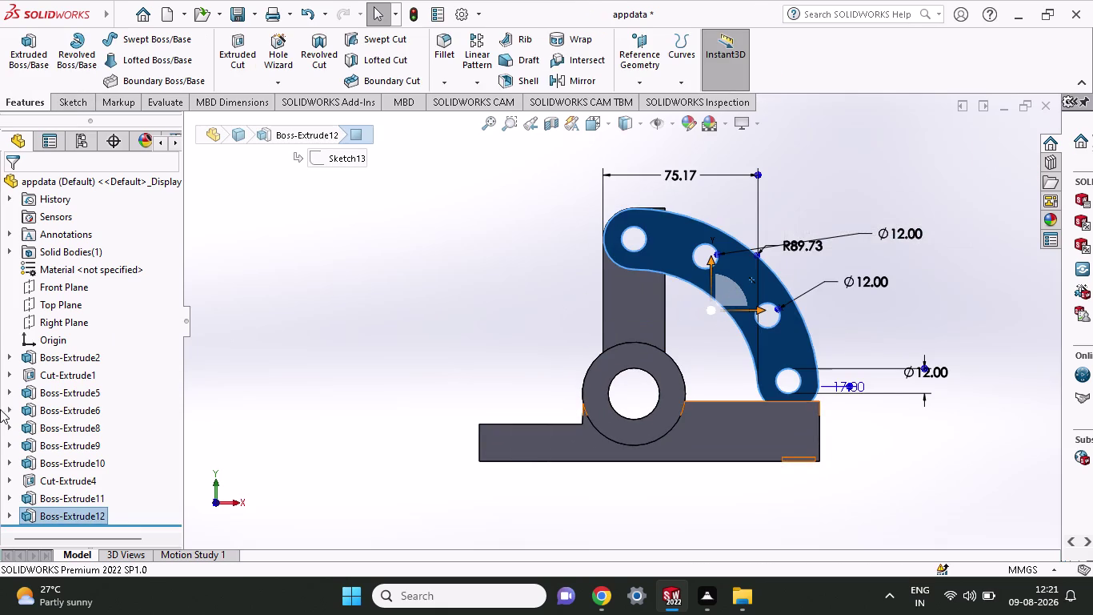
right_click(58, 518)
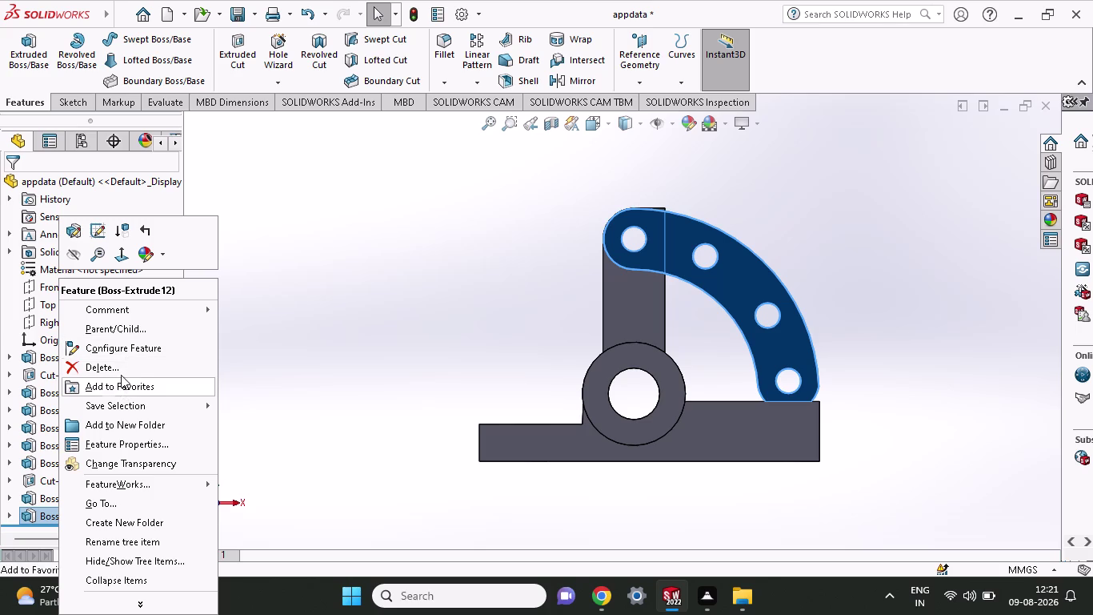
click(84, 236)
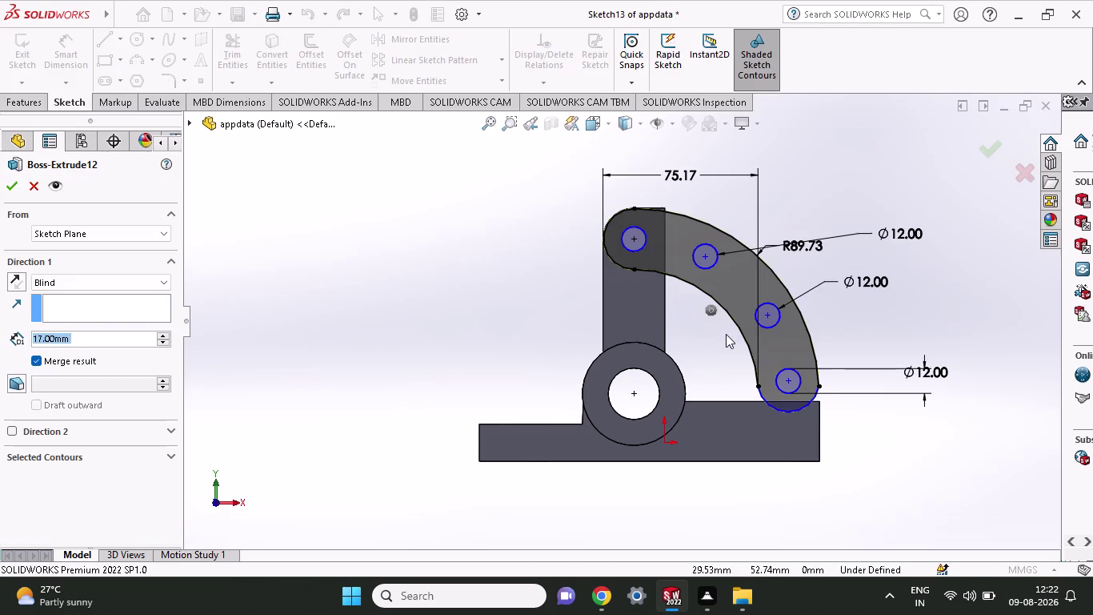
middle_drag(297, 292, 278, 409)
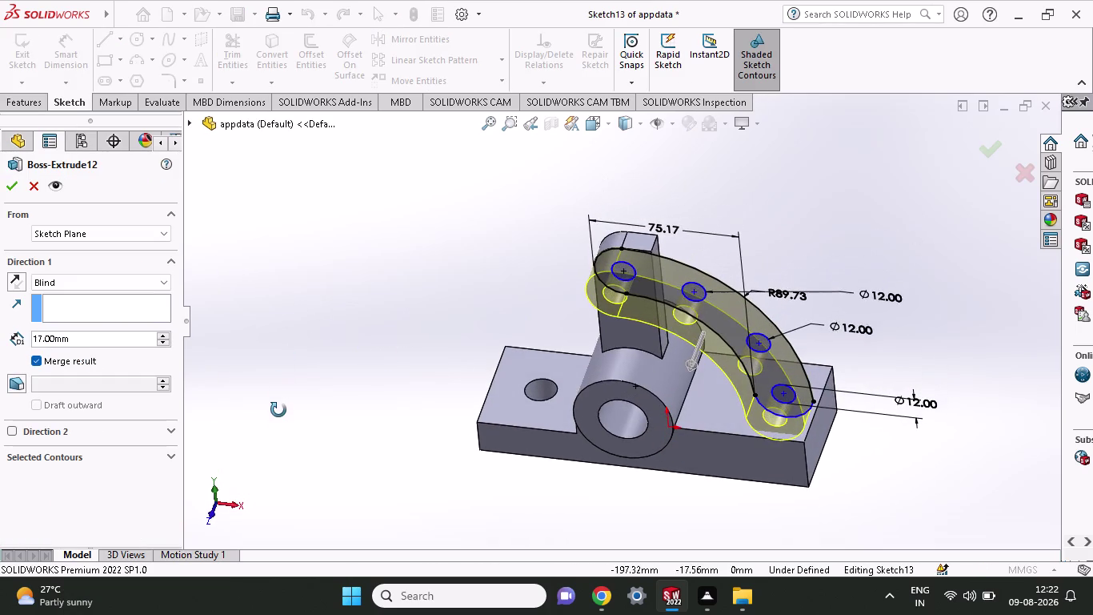
middle_drag(278, 409, 276, 424)
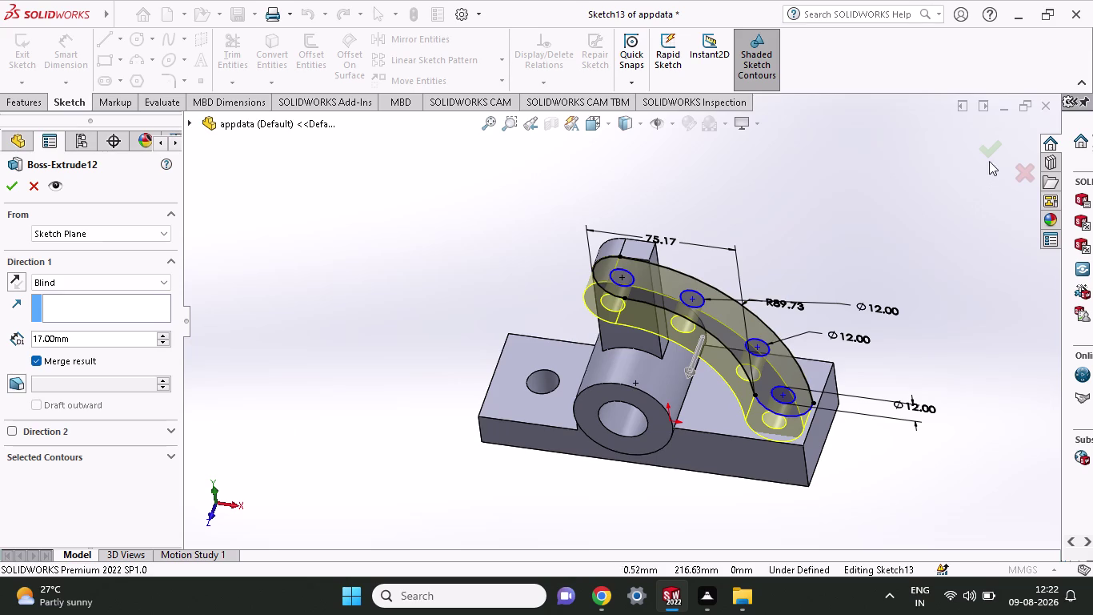
click(990, 153)
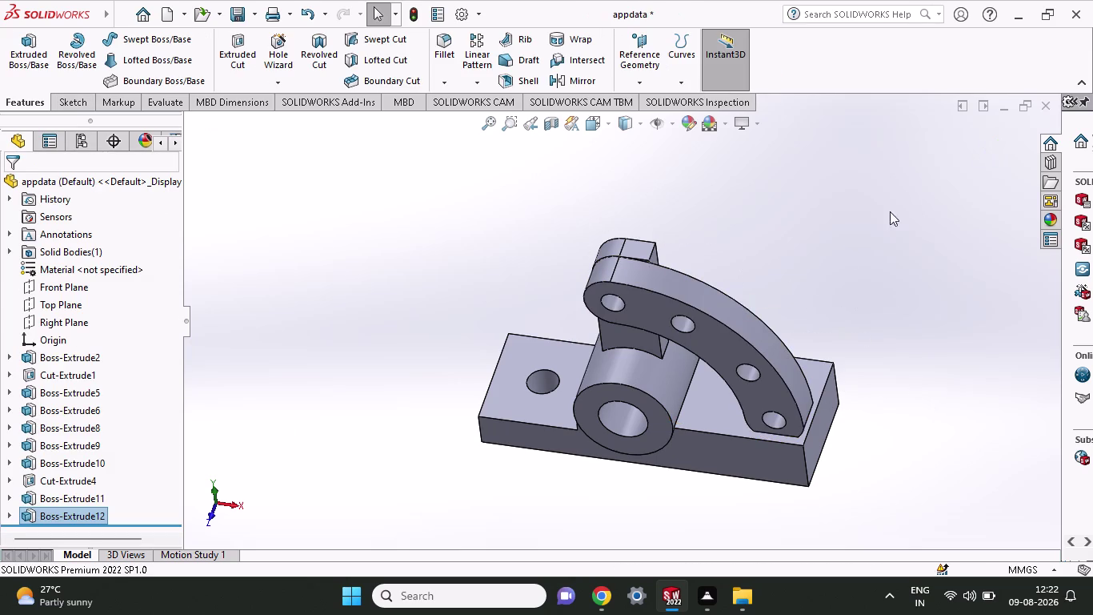
scroll(up, 3)
scroll(down, 3)
scroll(down, 3)
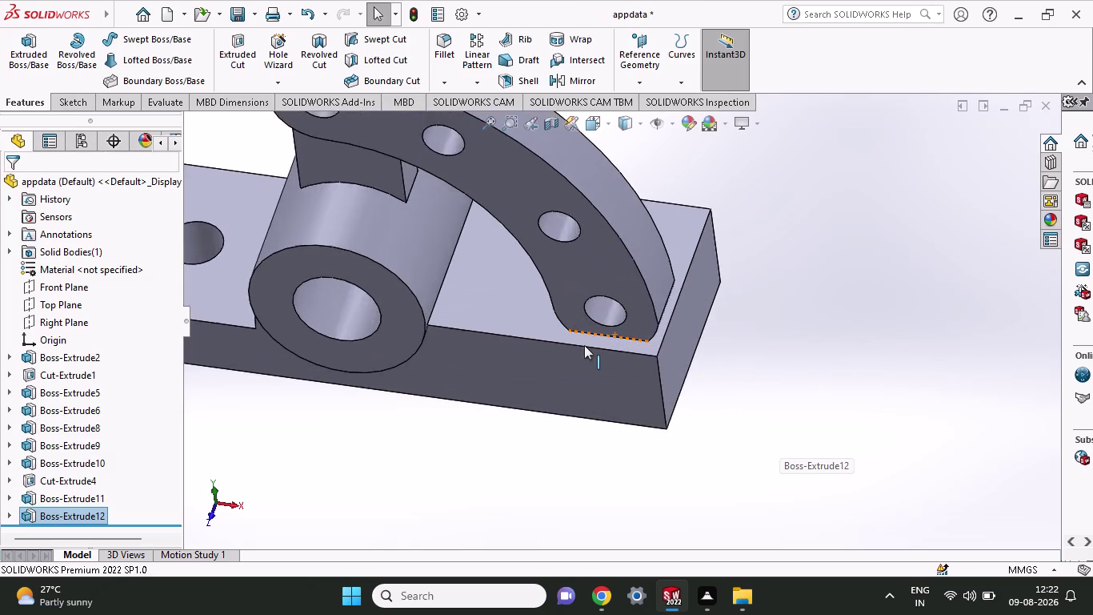
scroll(down, 3)
scroll(up, 3)
scroll(up, 3)
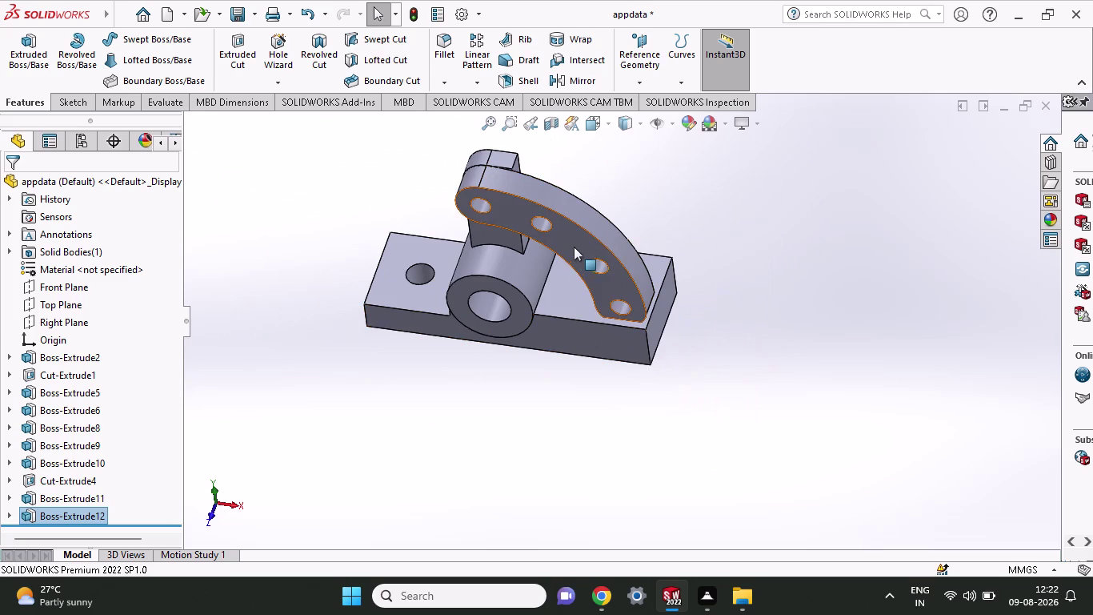
click(571, 247)
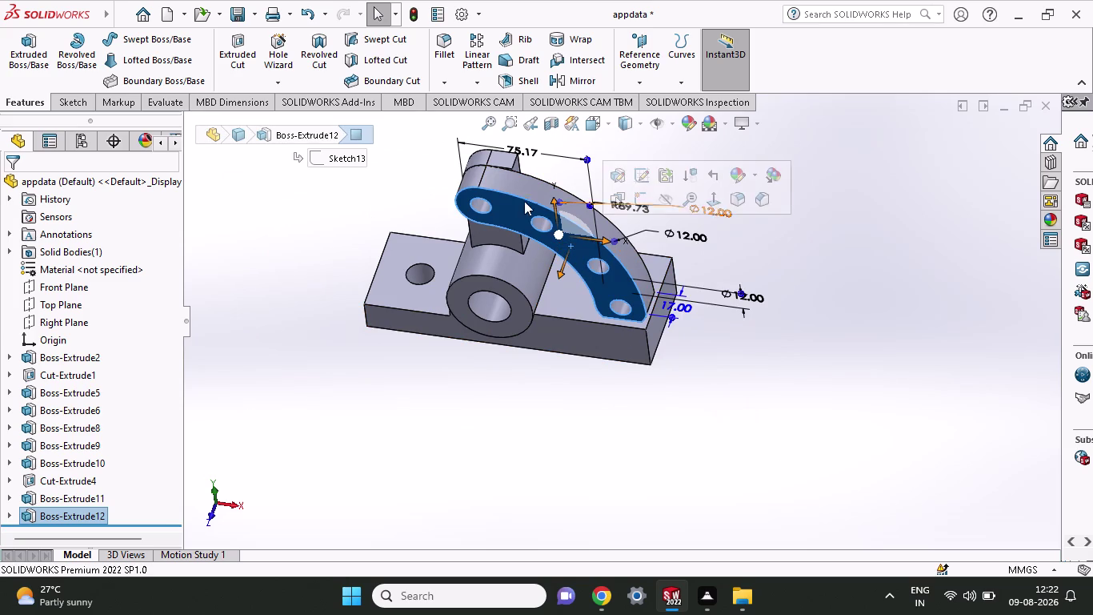
Reopen Boss-Extrude12 and confirm the flange at 25 mm Blind.
right_click(517, 208)
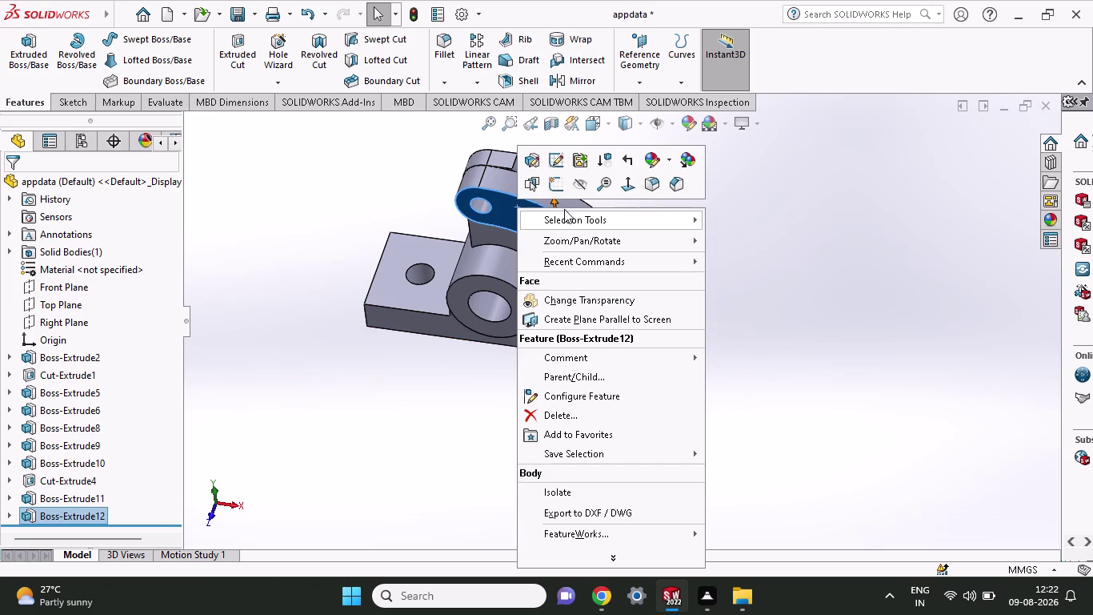
click(533, 168)
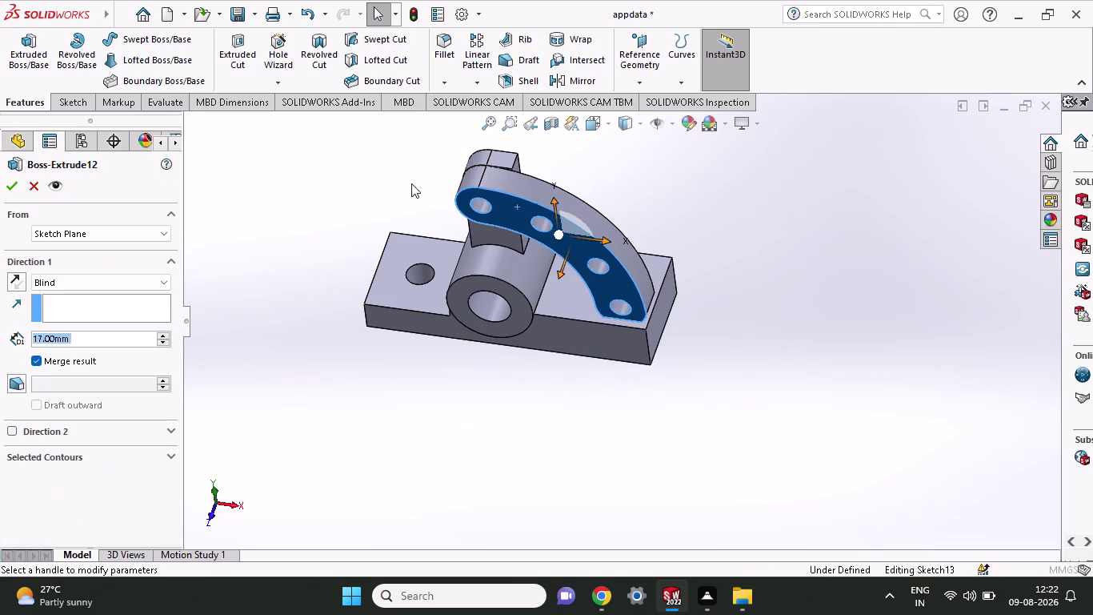
click(27, 104)
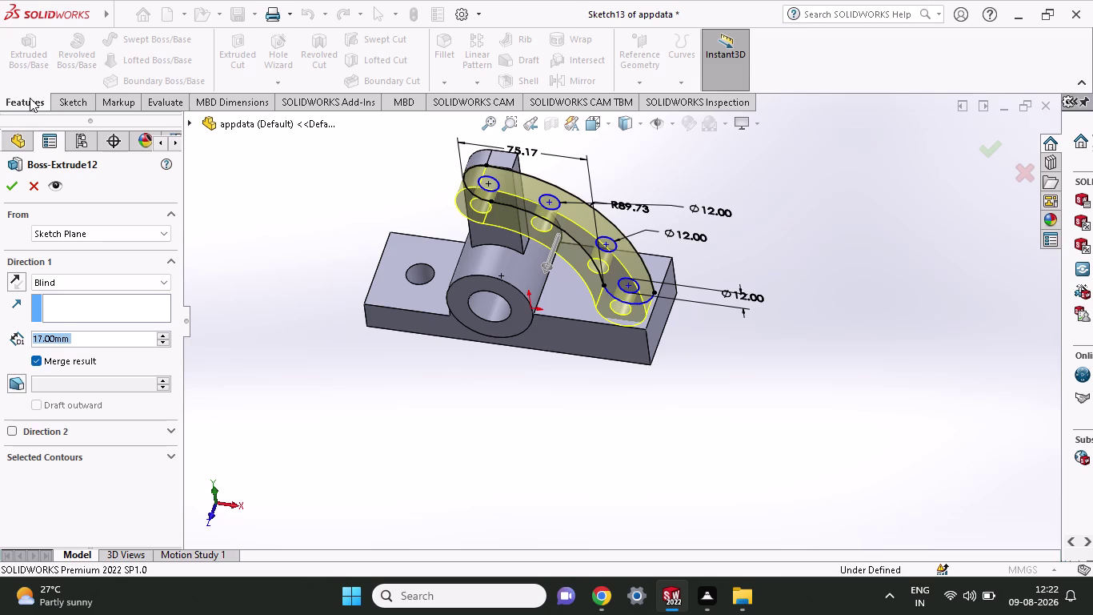
click(546, 268)
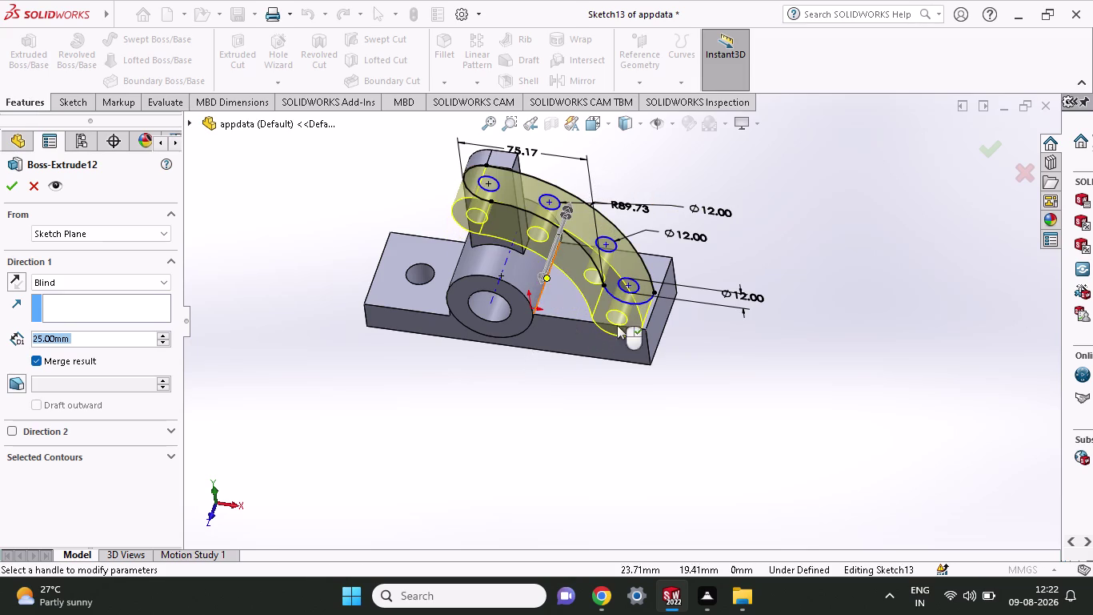
middle_drag(675, 324, 613, 361)
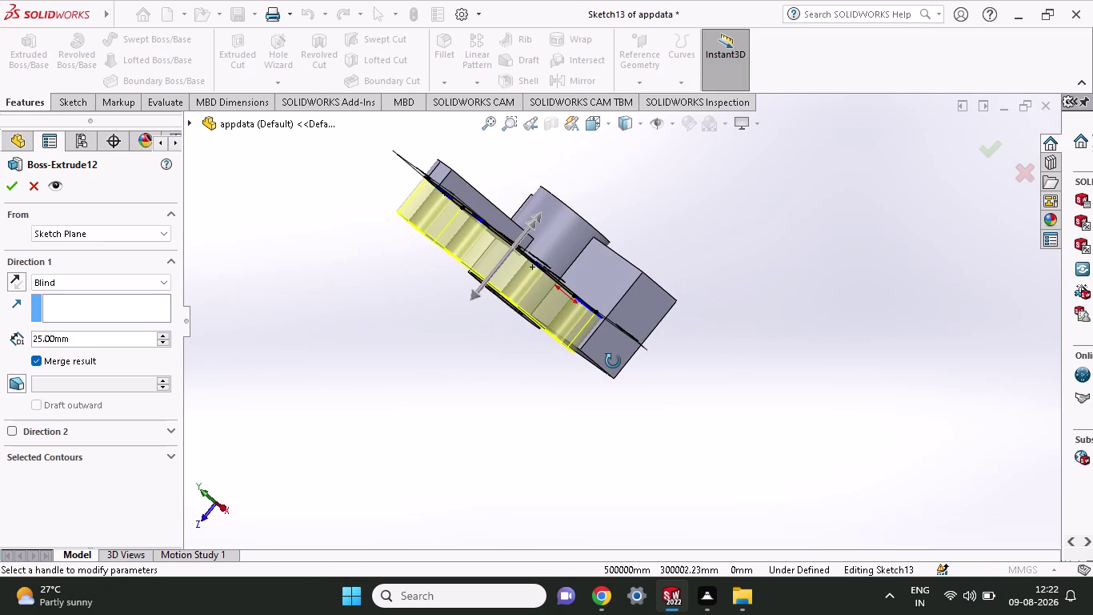
middle_drag(613, 361, 646, 334)
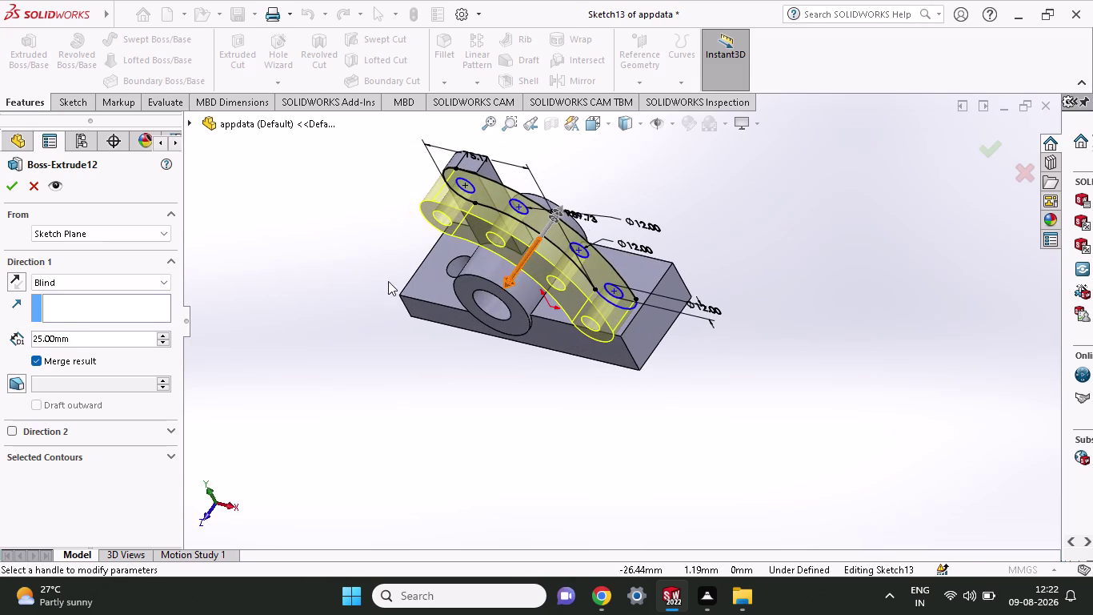
click(4, 189)
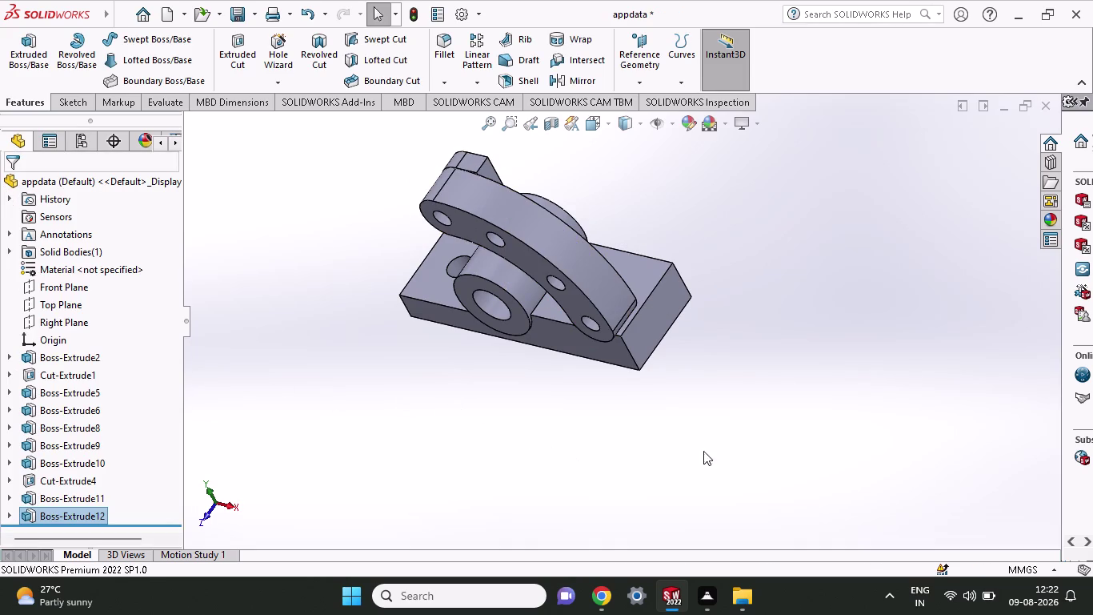
Orbit the bracket to inspect the new flange, lug and flange holes from several sides.
middle_drag(750, 372, 761, 347)
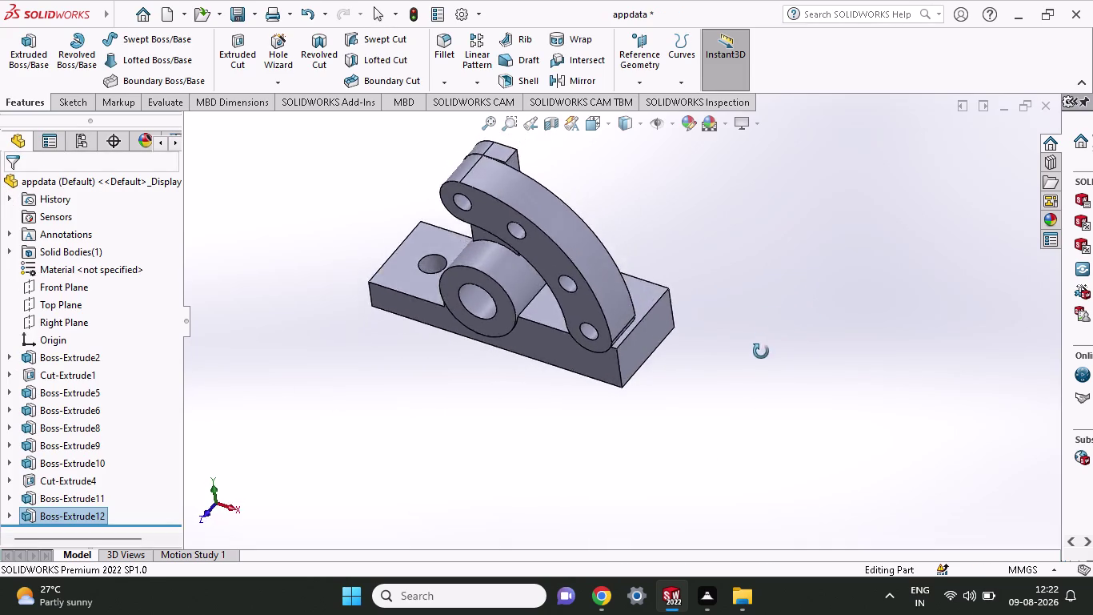
middle_drag(762, 347, 733, 342)
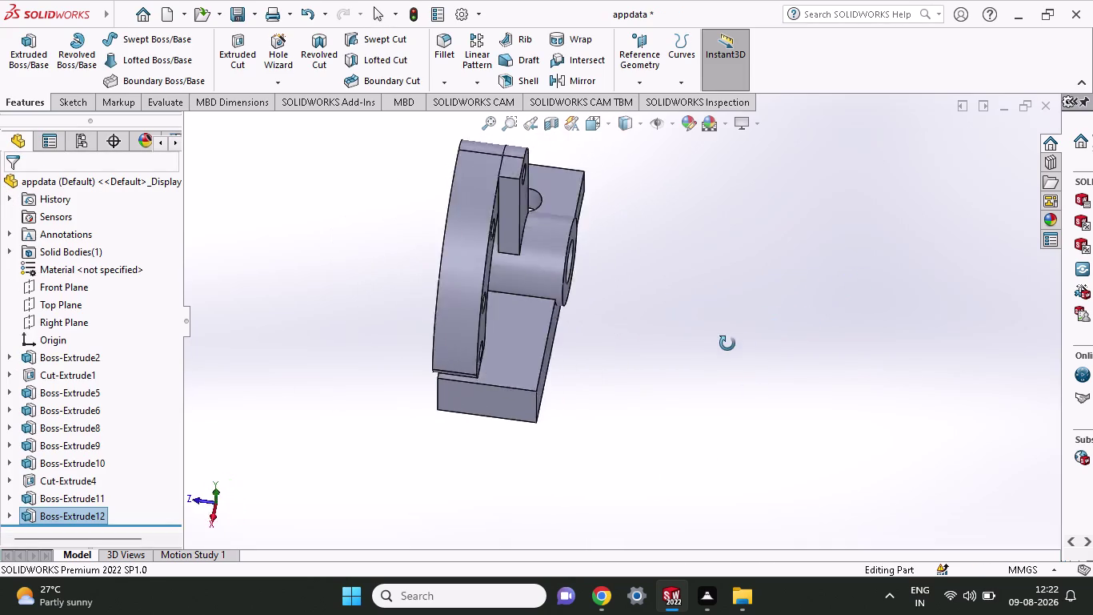
middle_drag(733, 342, 769, 522)
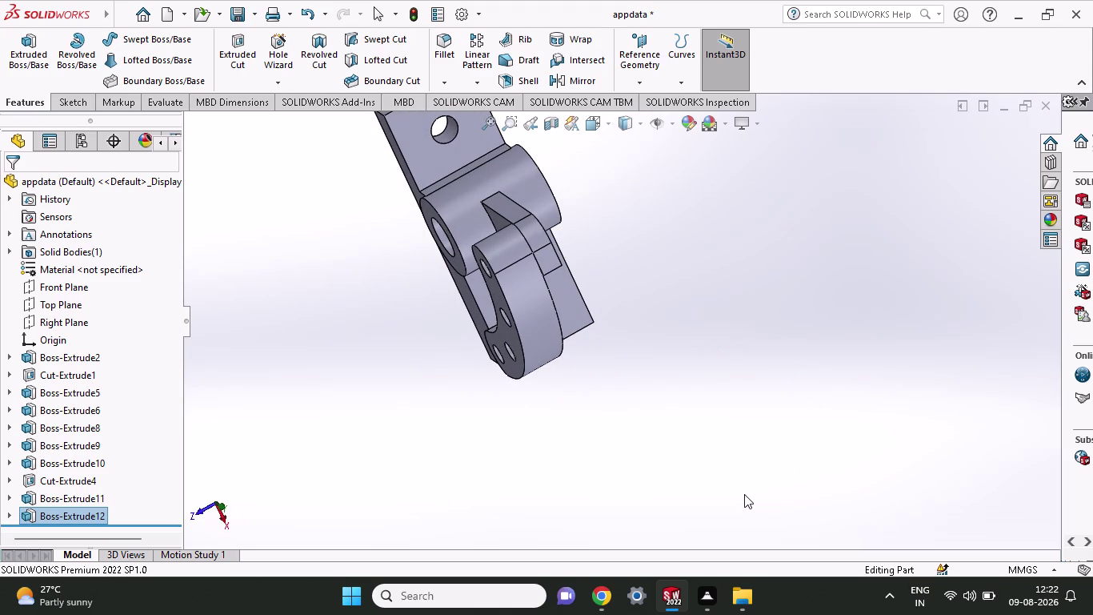
middle_drag(744, 494, 776, 424)
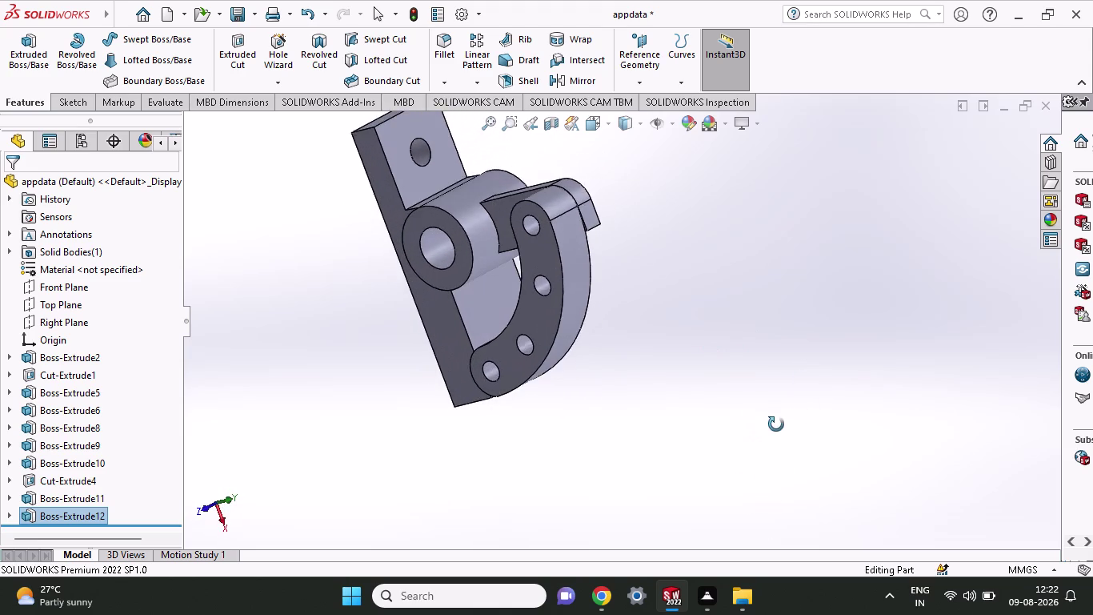
middle_drag(776, 424, 776, 449)
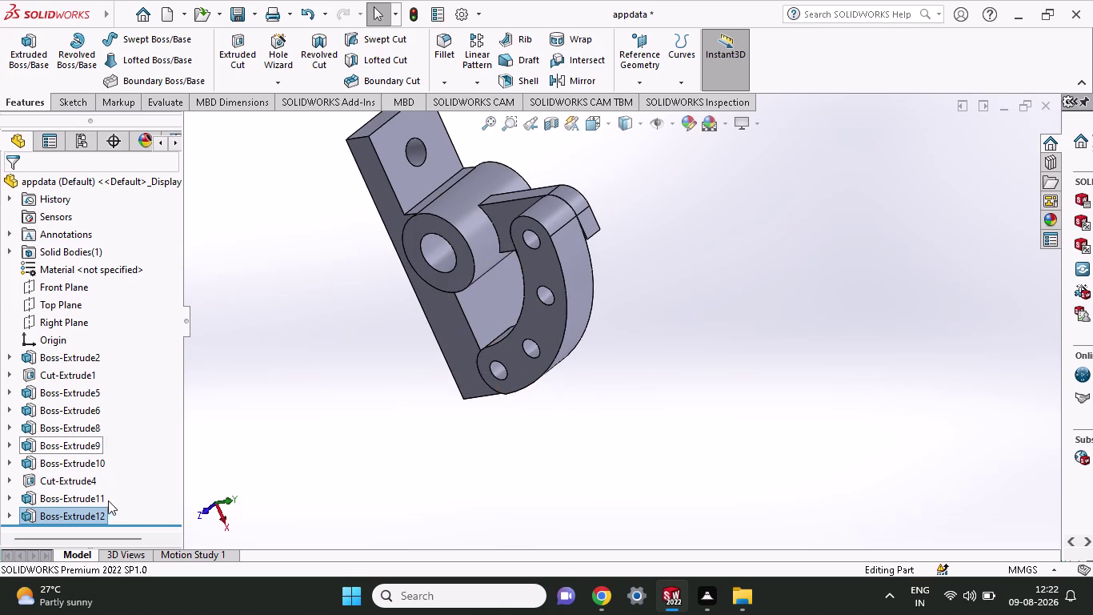
click(508, 214)
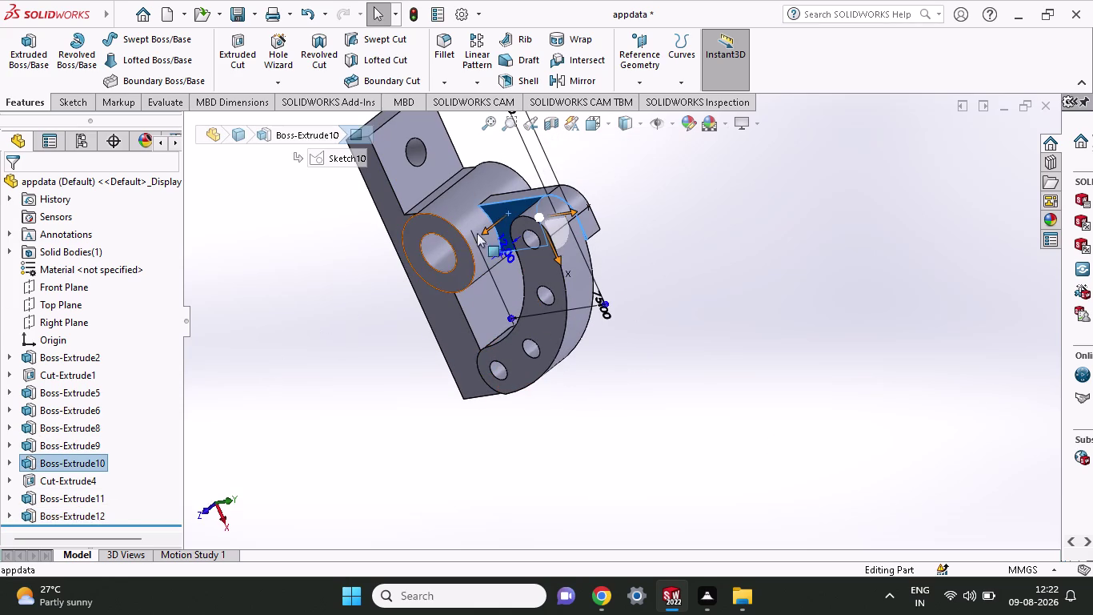
Edit Boss-Extrude10, changing Mid Plane to Blind with a 16 mm depth.
right_click(509, 206)
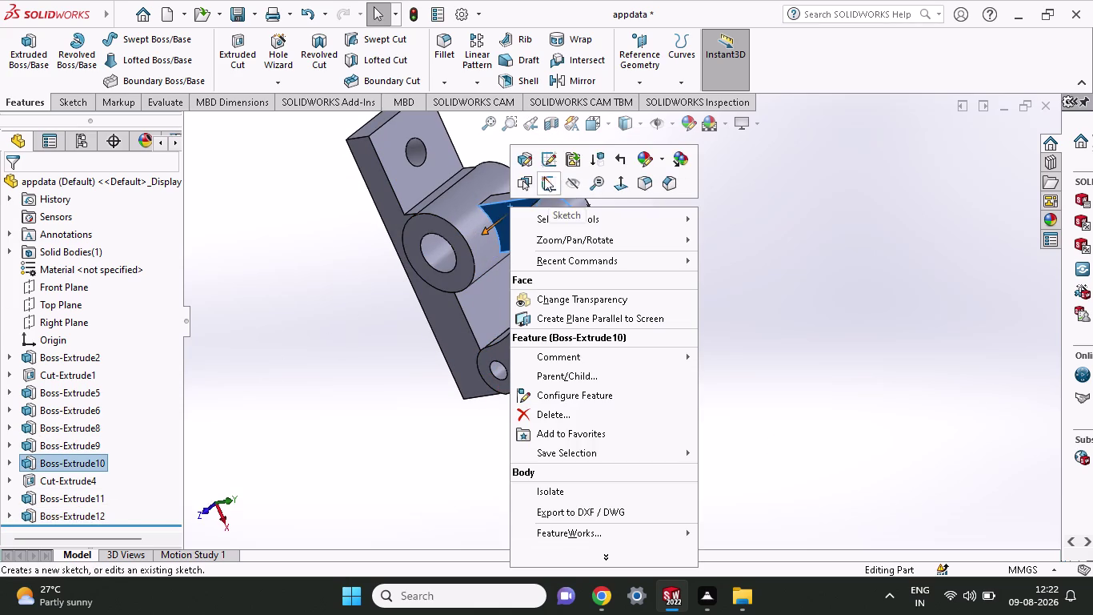
click(528, 165)
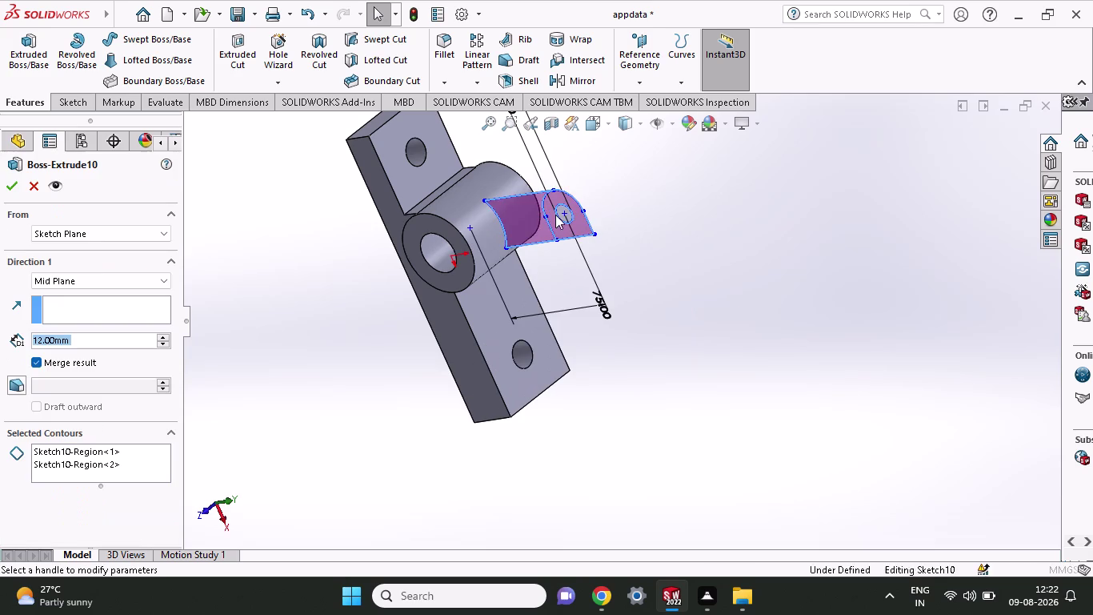
drag(520, 225, 518, 231)
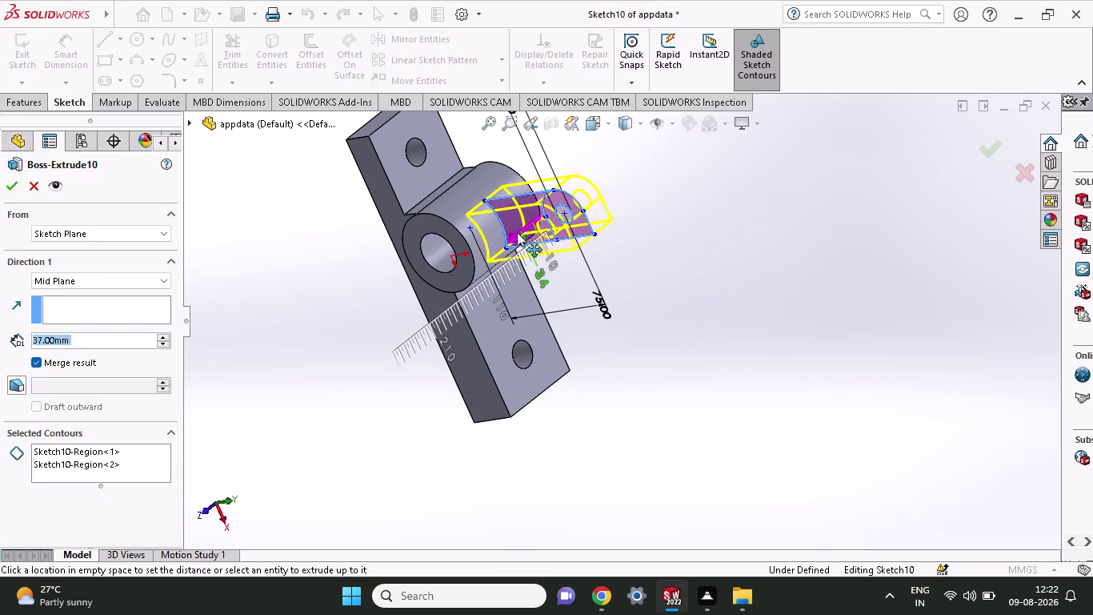
drag(519, 230, 515, 232)
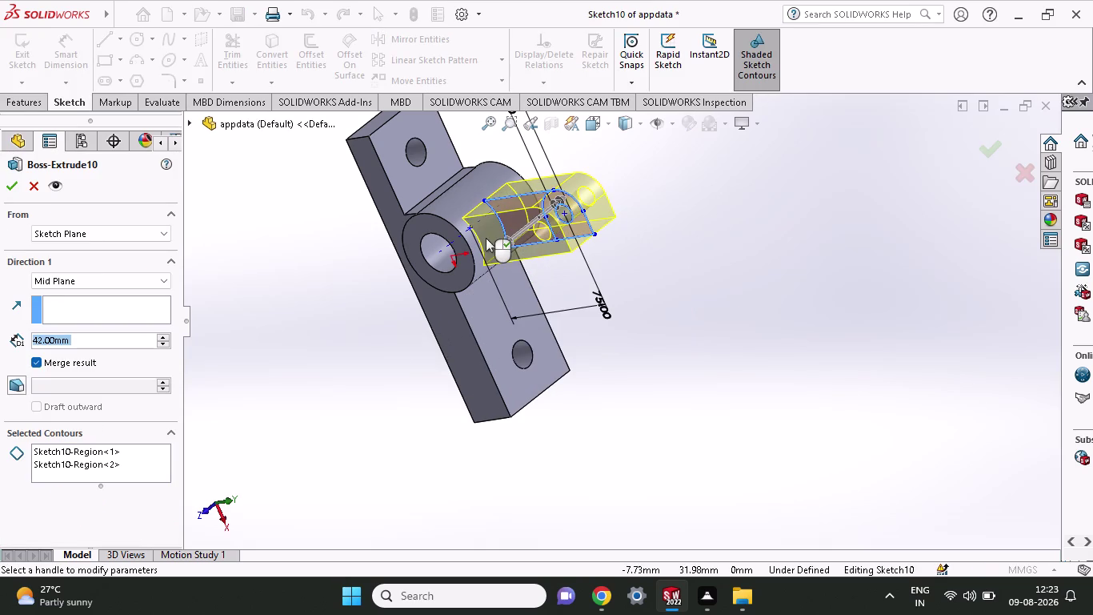
click(103, 276)
click(99, 295)
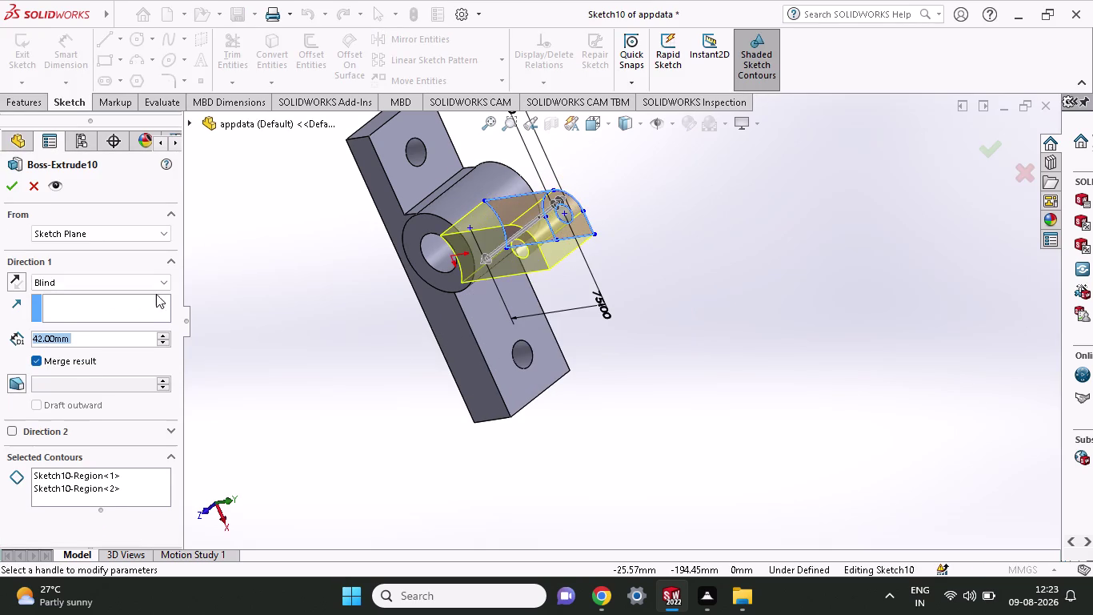
drag(480, 257, 495, 246)
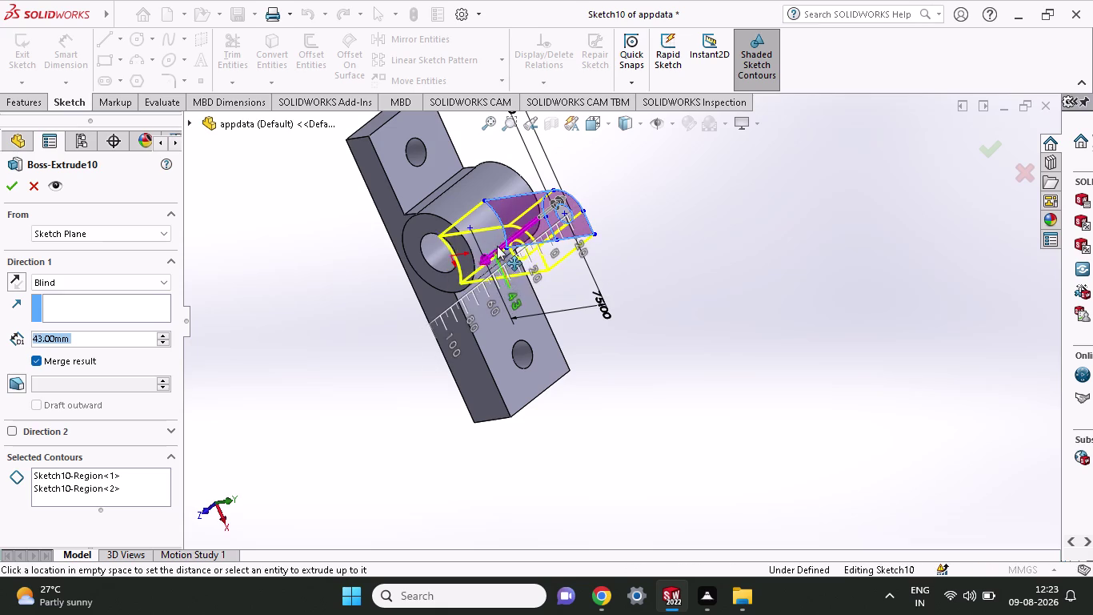
drag(495, 247, 513, 224)
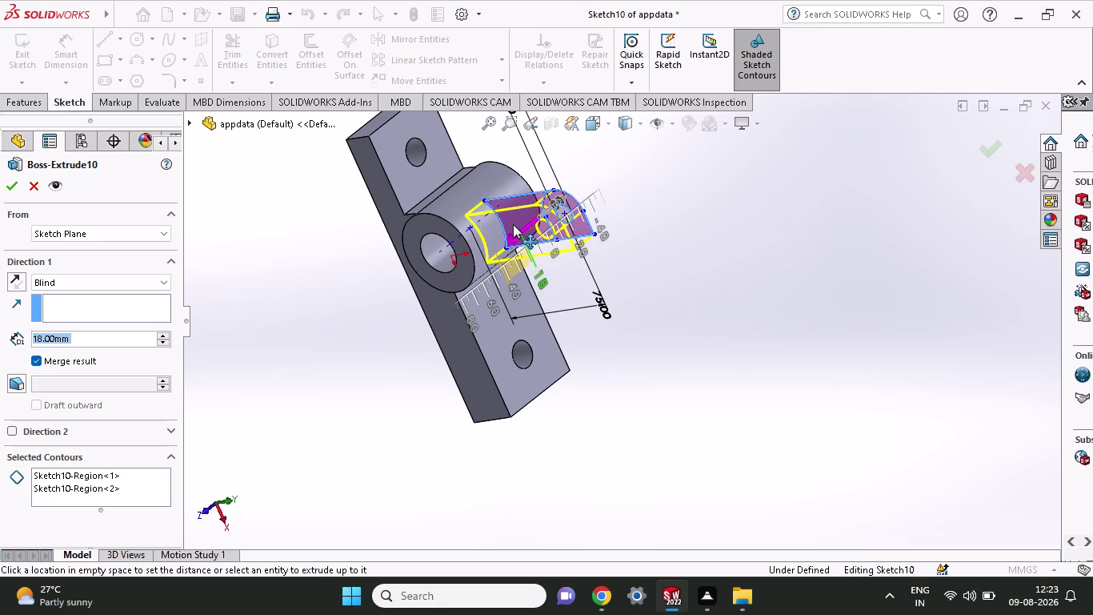
drag(513, 224, 519, 221)
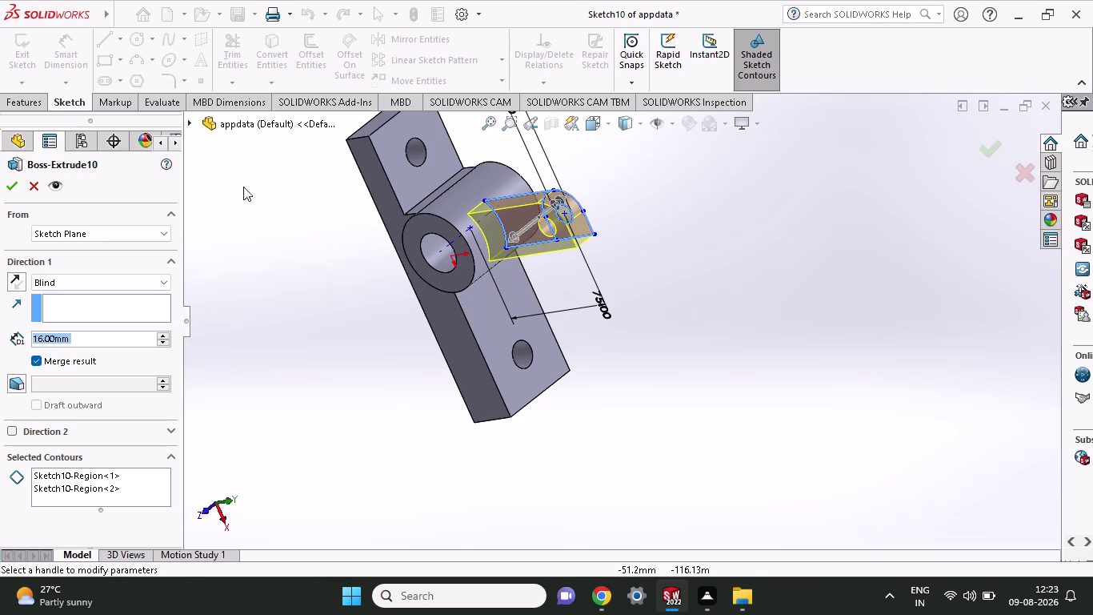
click(8, 183)
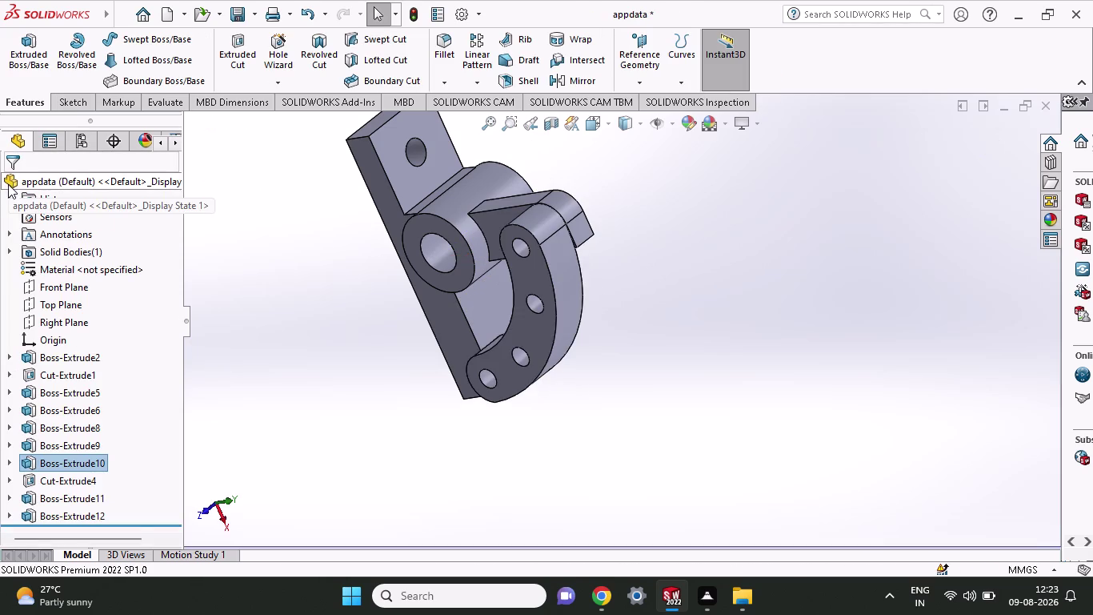
middle_drag(644, 370, 577, 251)
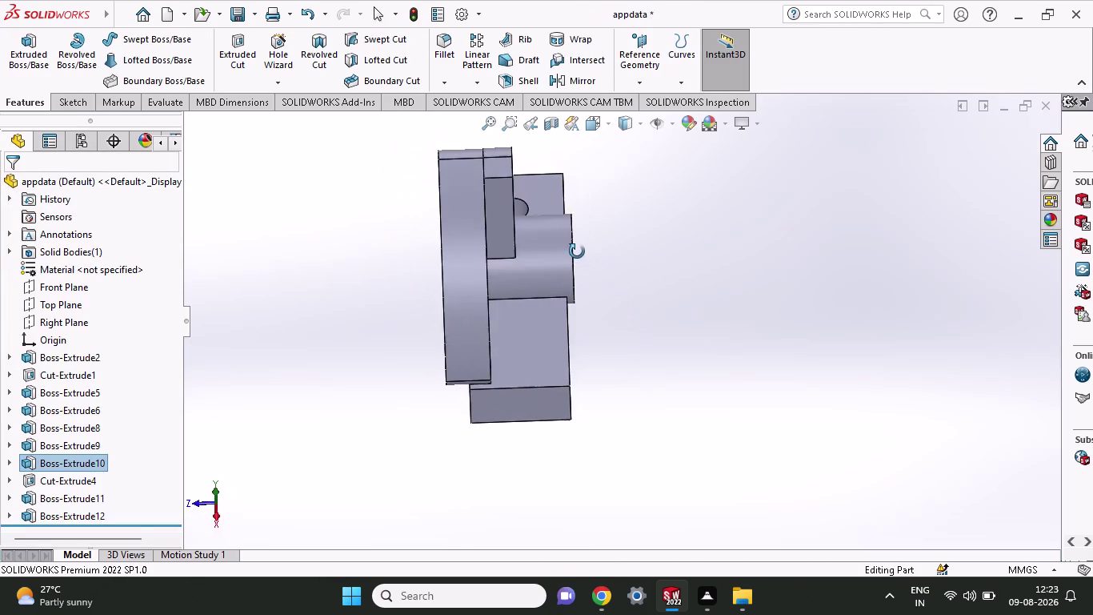
middle_drag(577, 252, 602, 295)
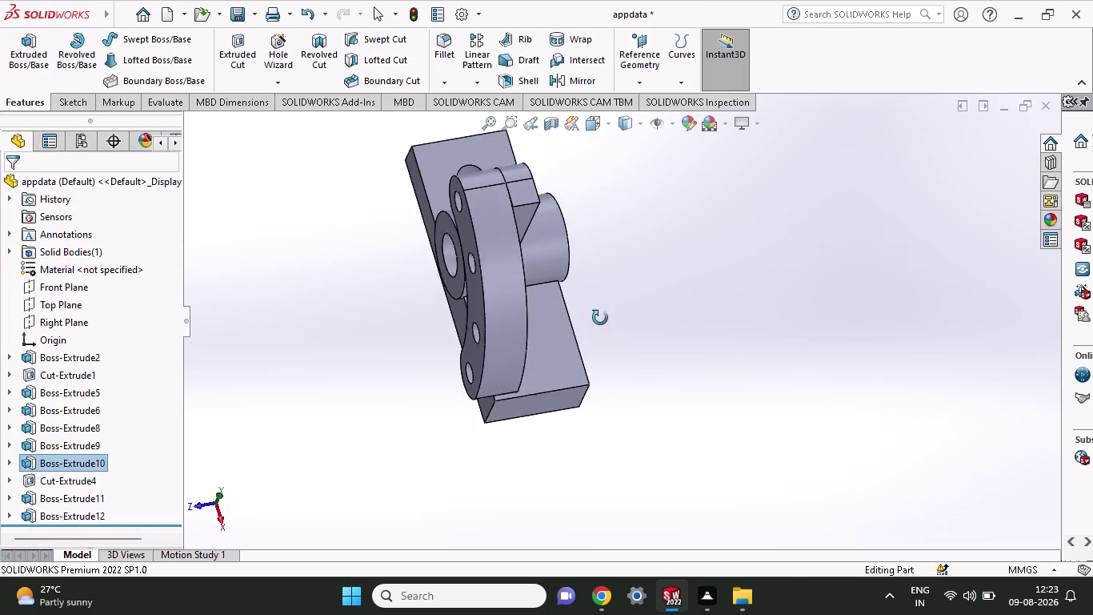
middle_drag(602, 294, 572, 338)
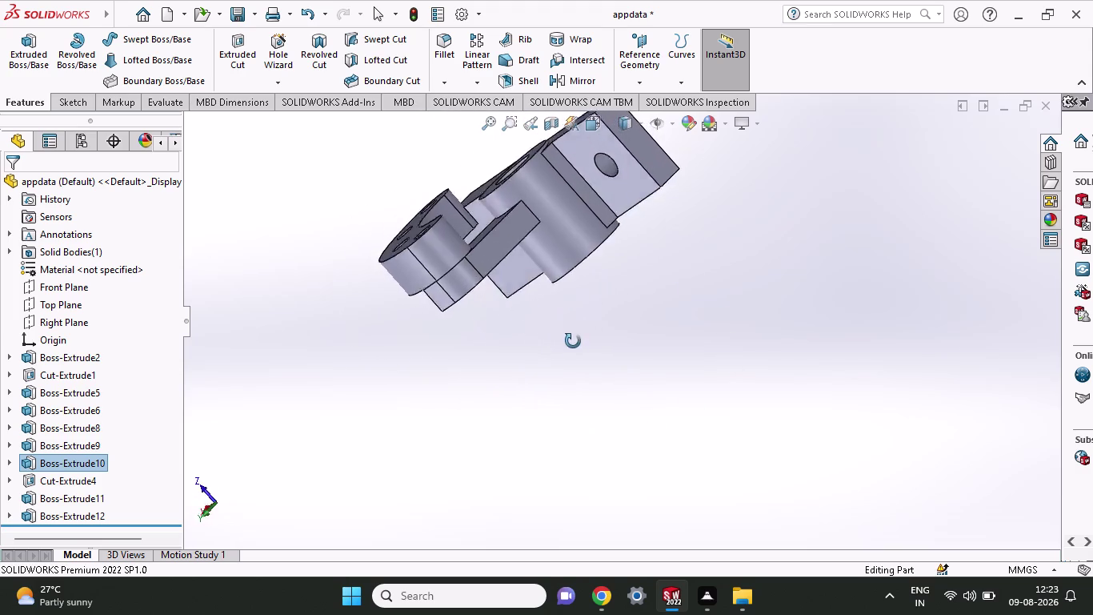
middle_drag(572, 338, 773, 248)
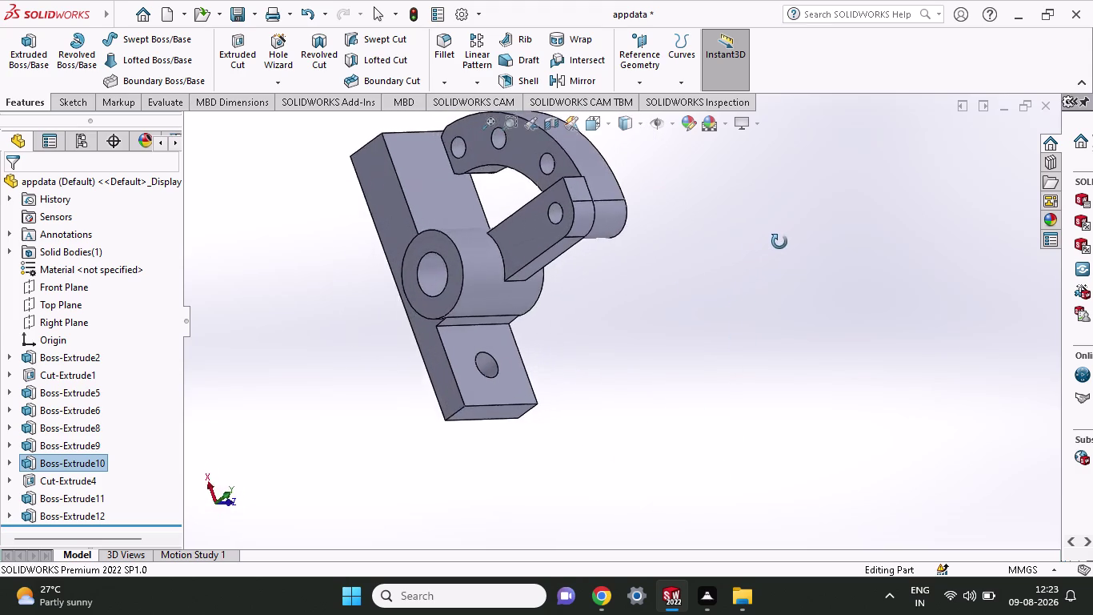
middle_drag(773, 248, 869, 174)
middle_click(869, 174)
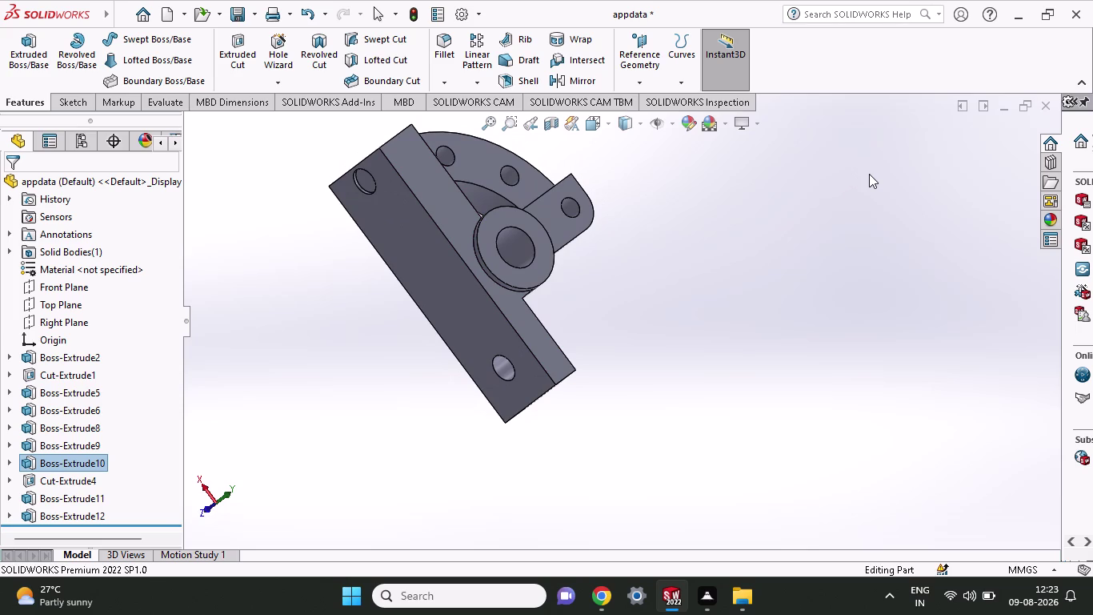
middle_drag(640, 181, 627, 215)
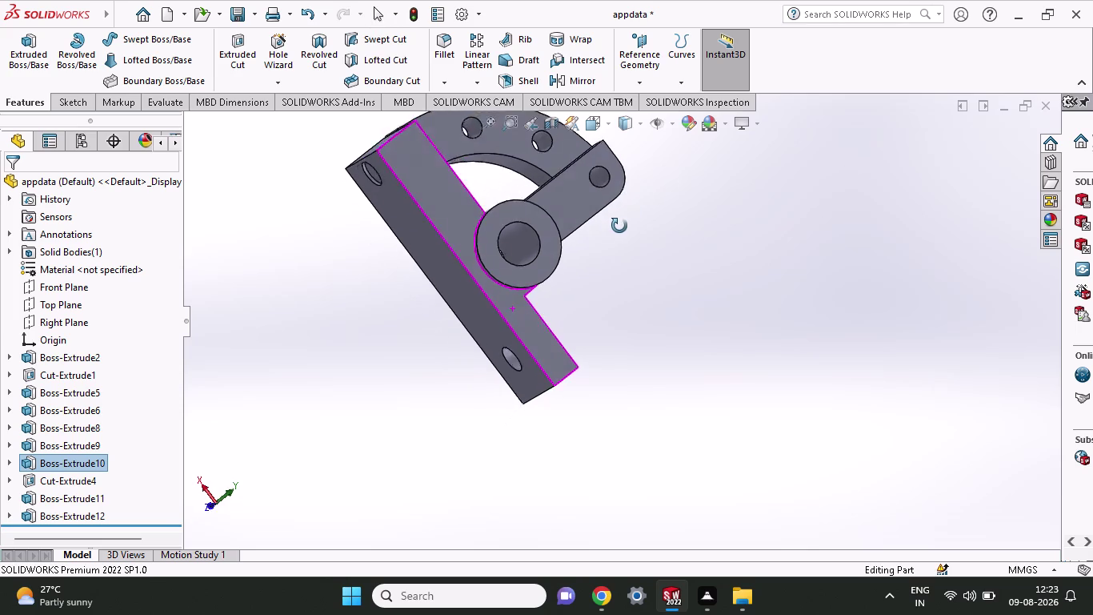
middle_drag(627, 215, 593, 269)
scroll(up, 3)
middle_drag(657, 208, 659, 226)
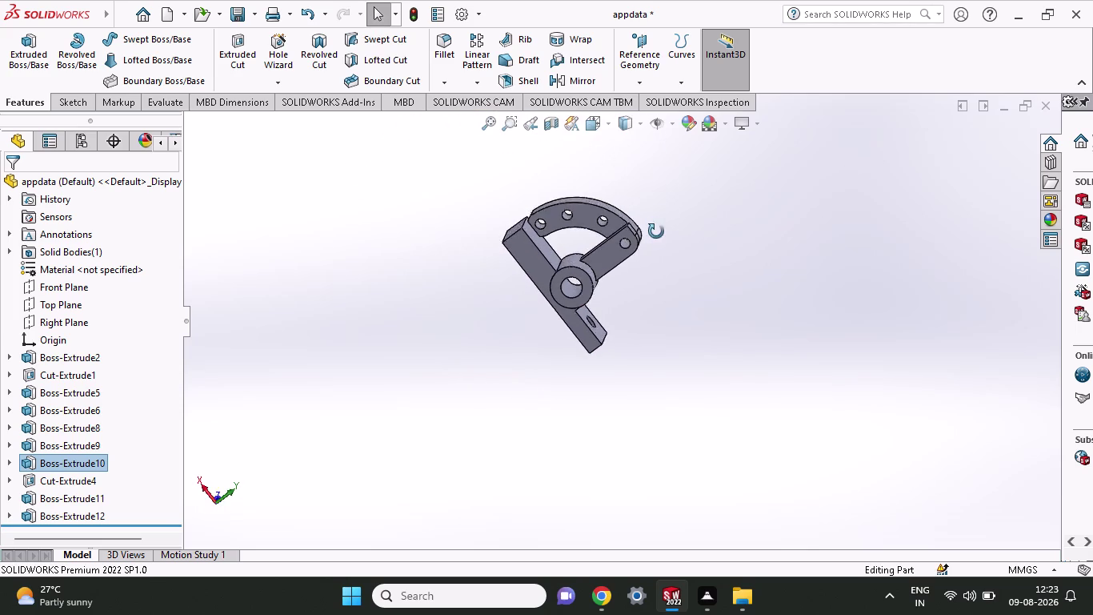
middle_drag(658, 226, 596, 298)
scroll(down, 3)
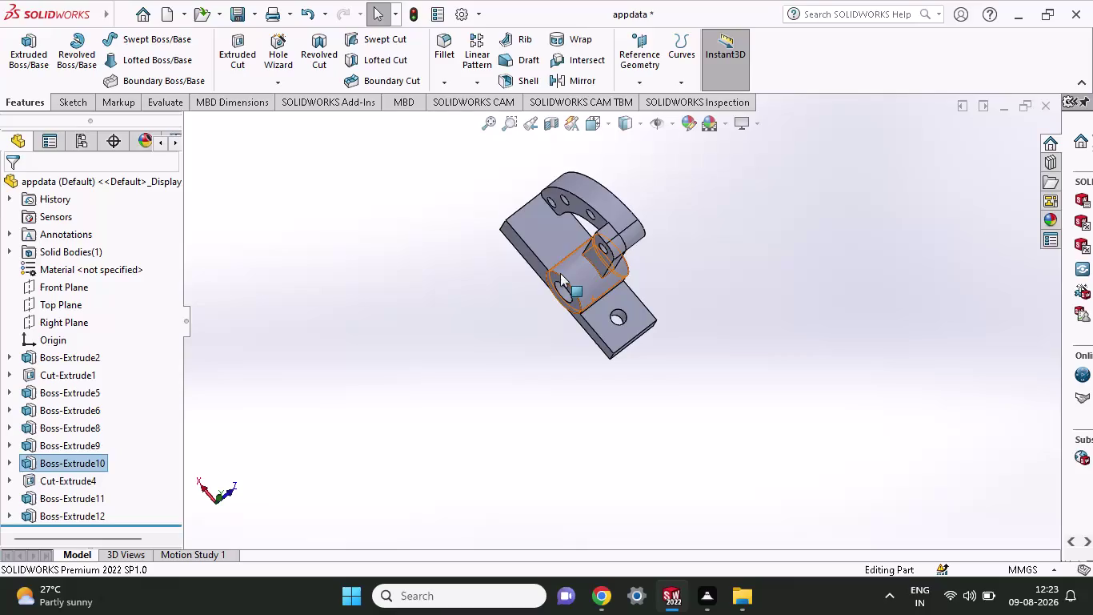
click(533, 203)
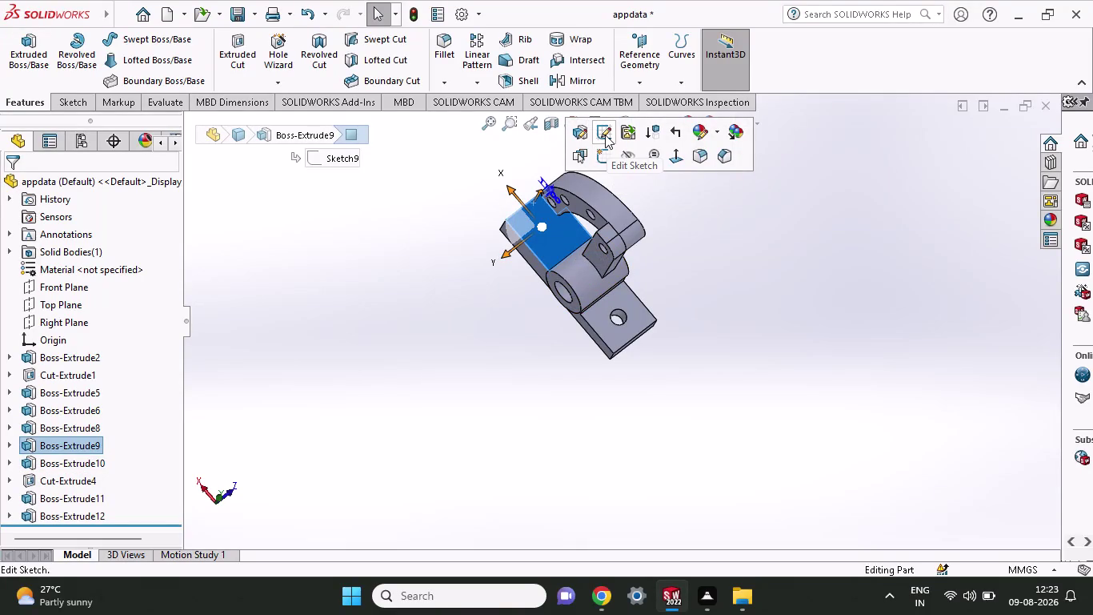
click(605, 134)
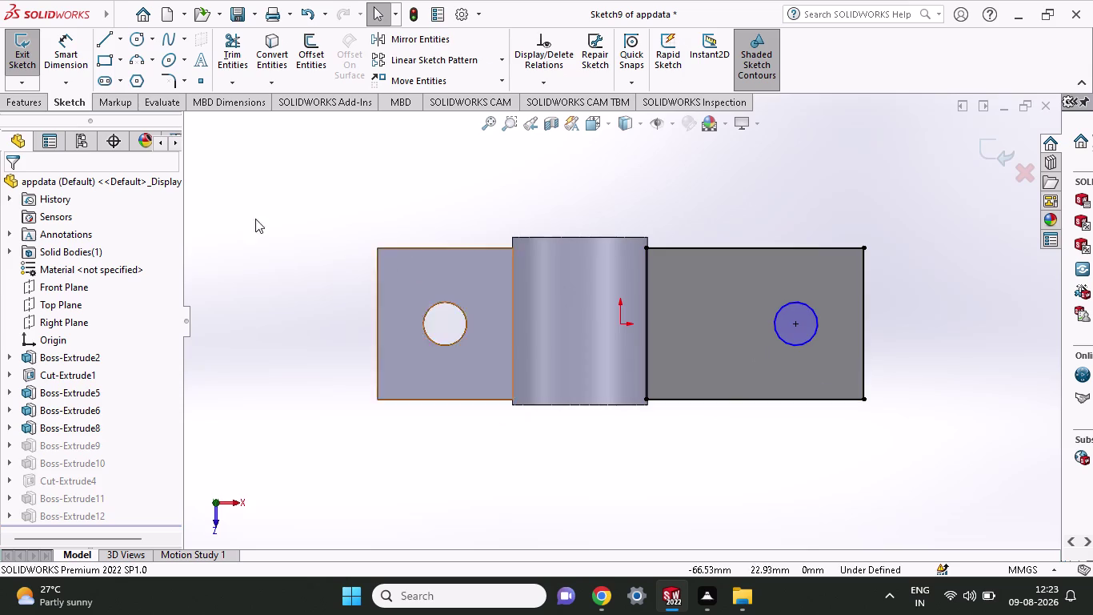
click(143, 39)
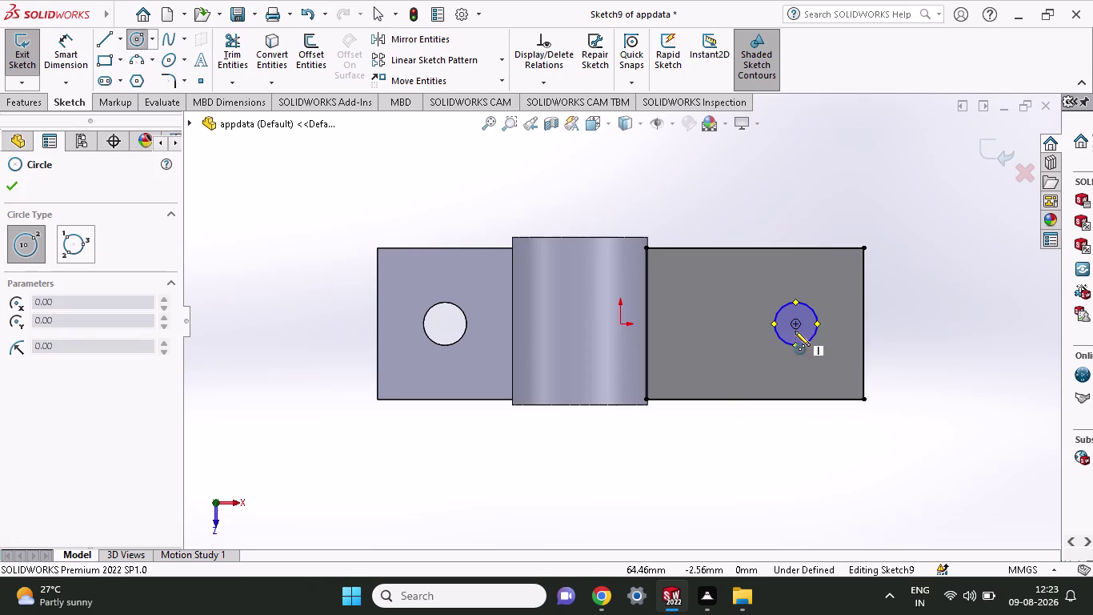
click(795, 322)
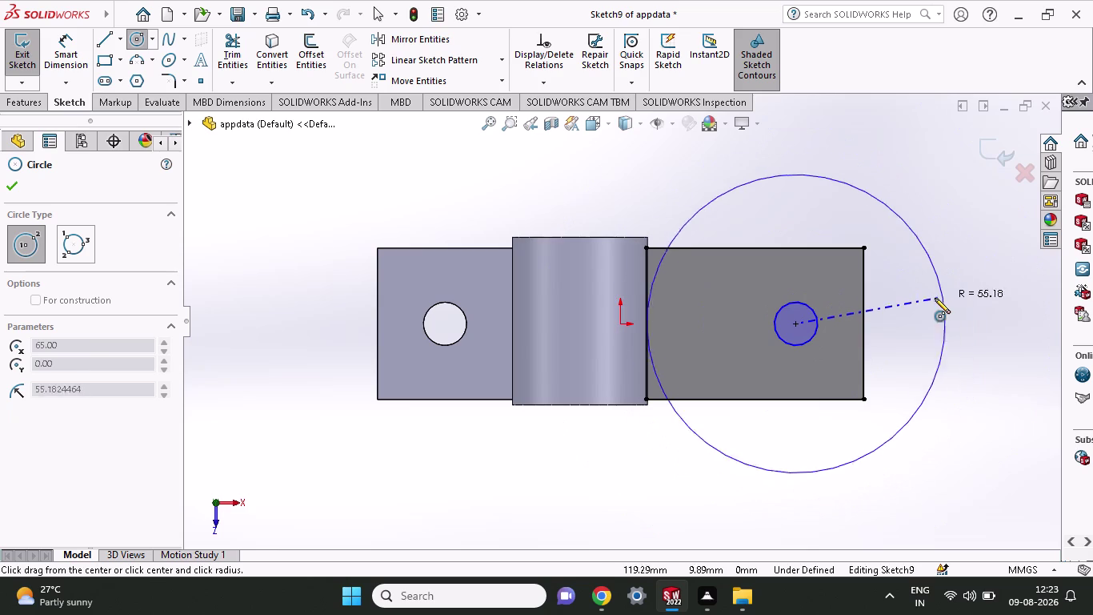
key(Escape)
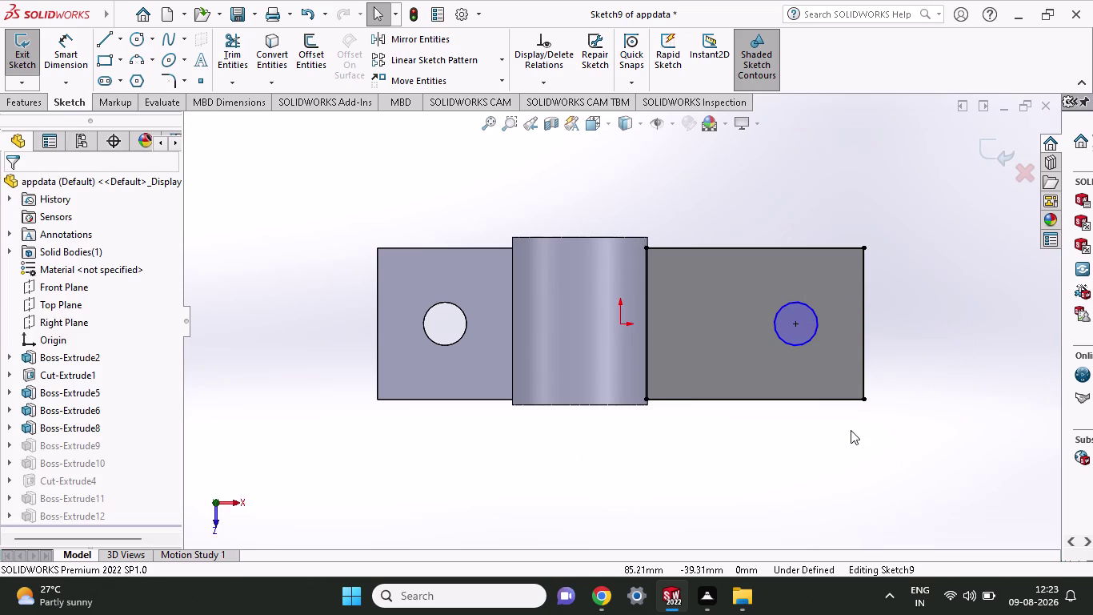
middle_drag(851, 429, 831, 230)
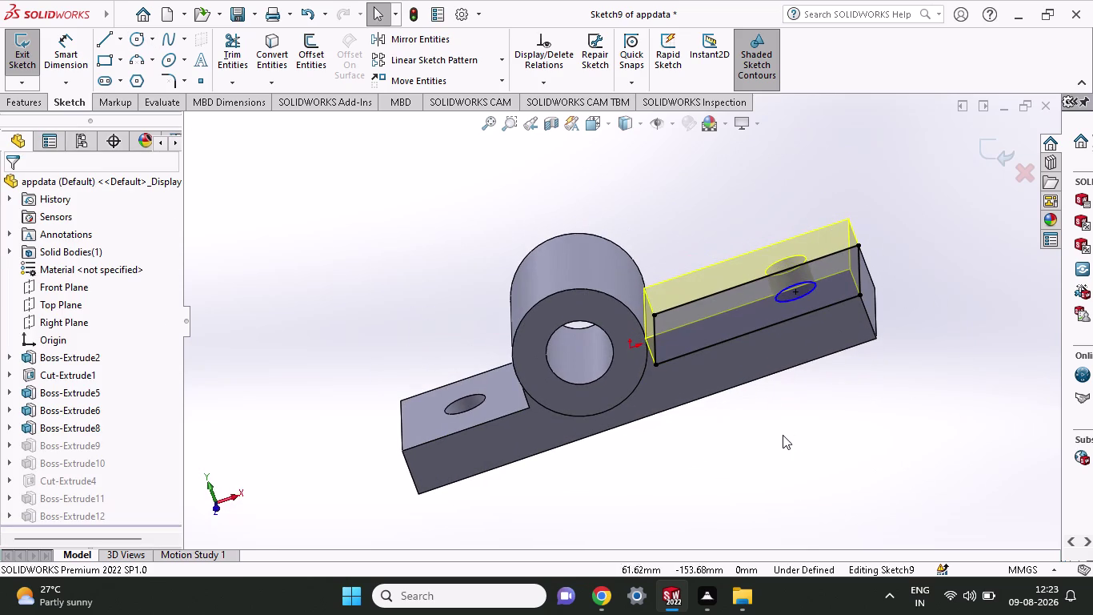
key(ctrl+z)
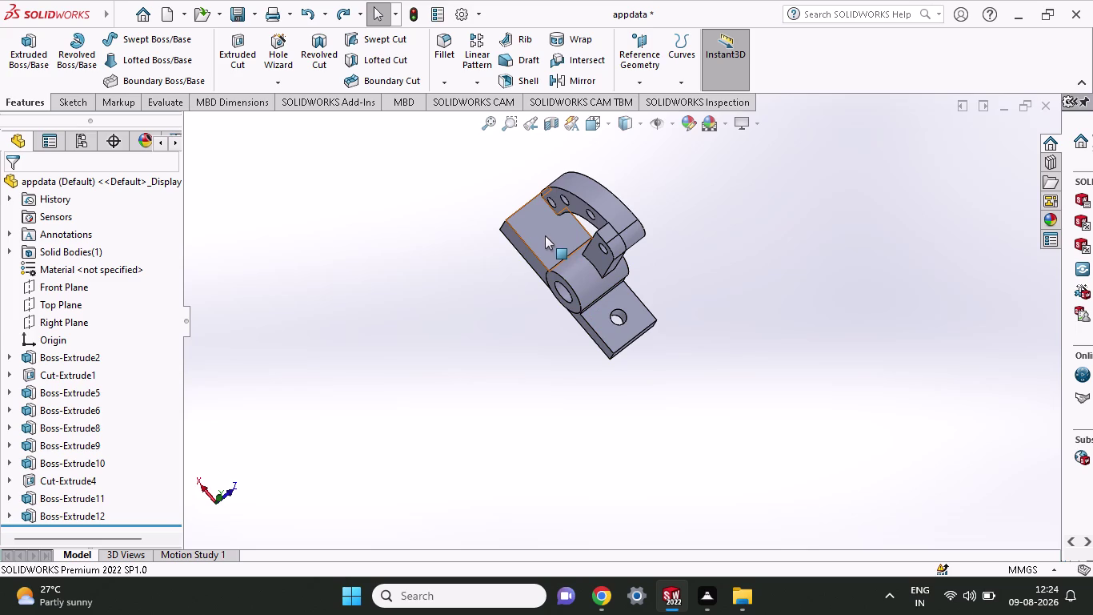
Orbit to Boss-Extrude9, edit Sketch9, and place a new circle's centre beside its hole.
middle_drag(487, 440, 562, 319)
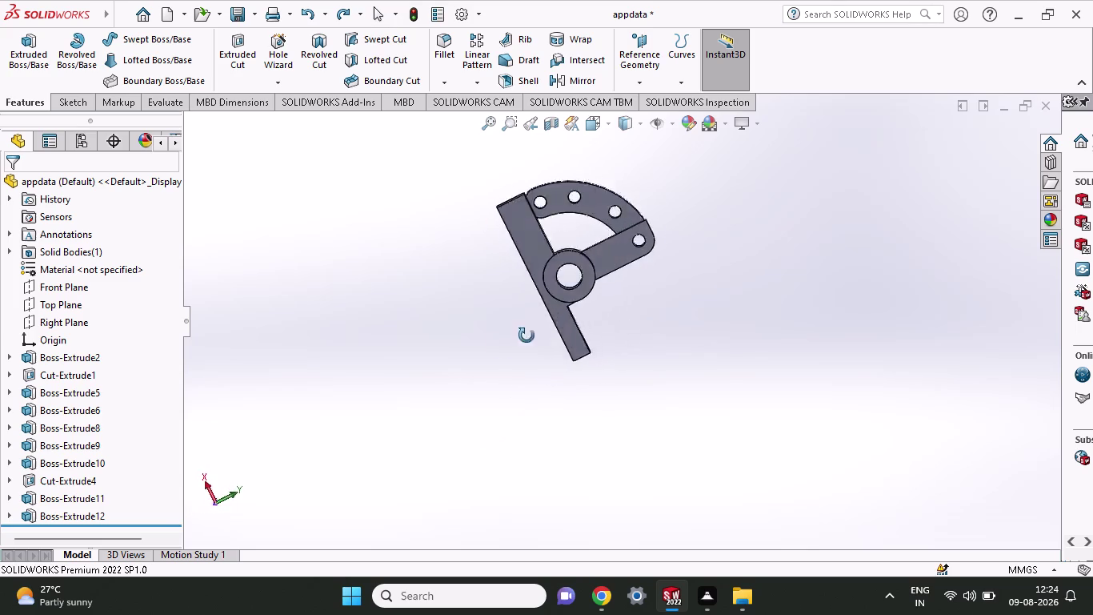
middle_drag(562, 320, 494, 370)
click(565, 216)
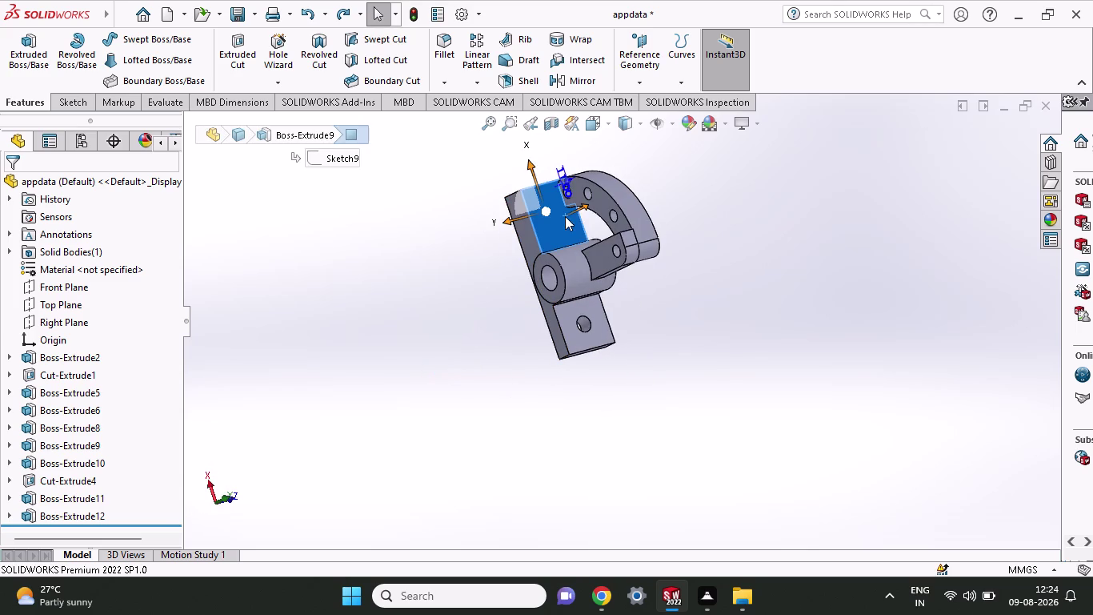
click(642, 146)
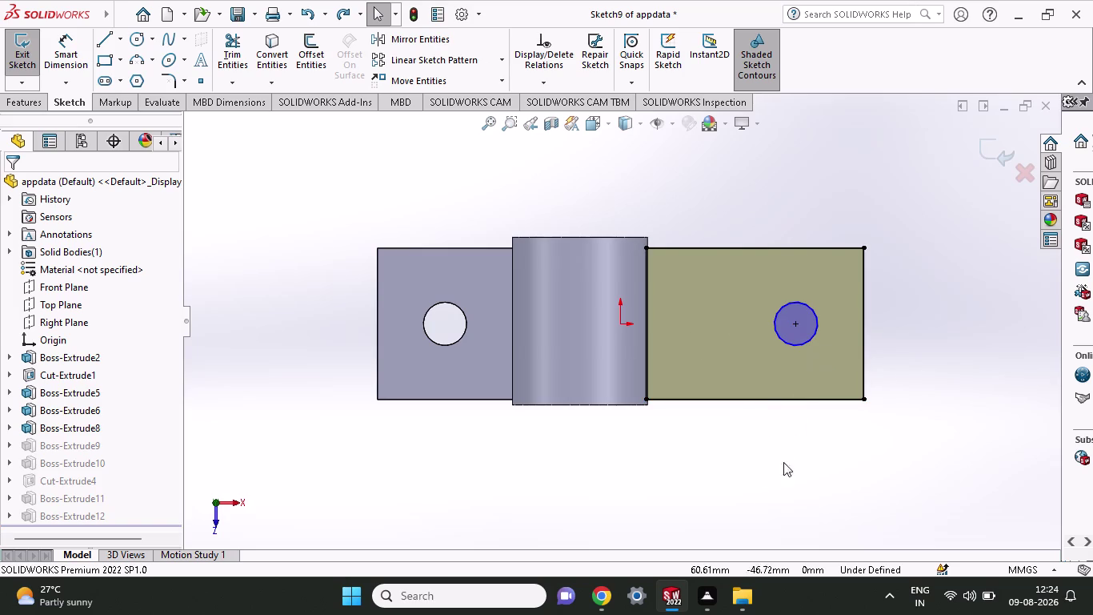
click(143, 44)
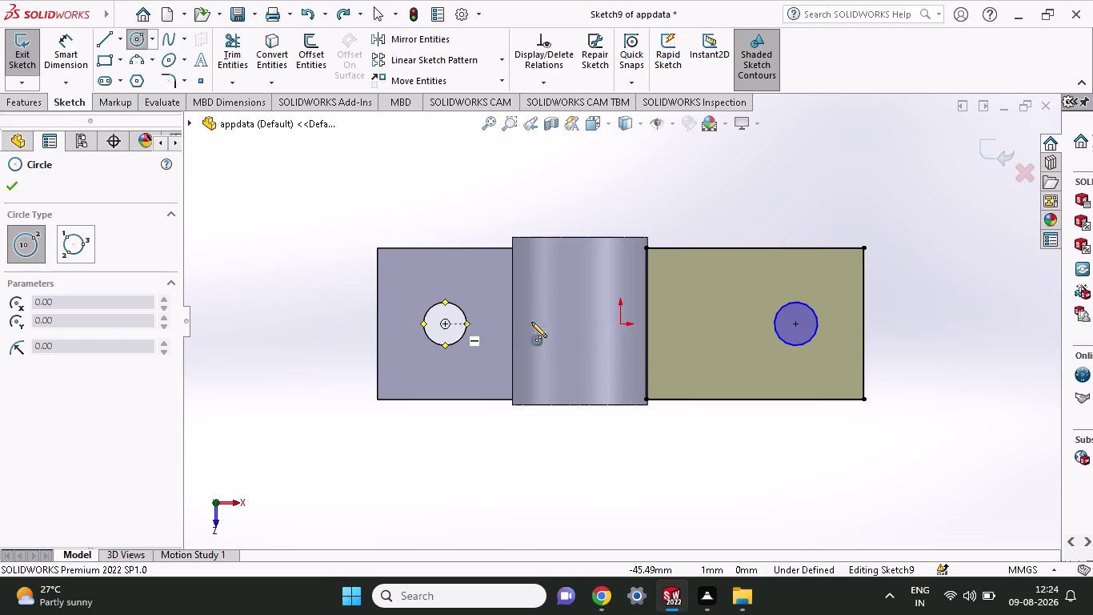
click(746, 321)
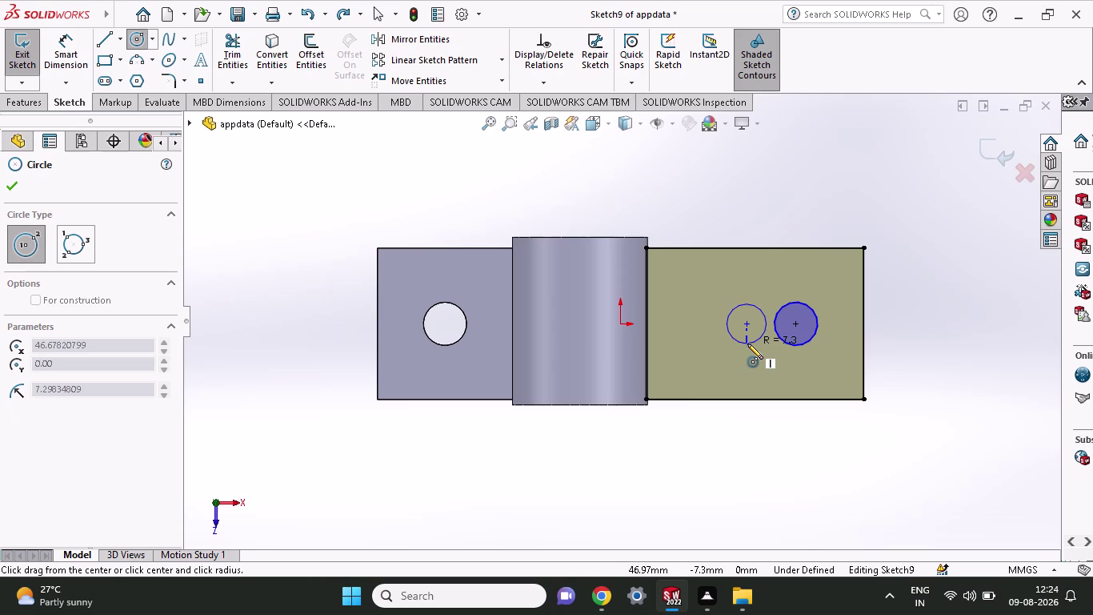
Complete the second circle beside Sketch9's hole and orbit to inspect it.
click(748, 345)
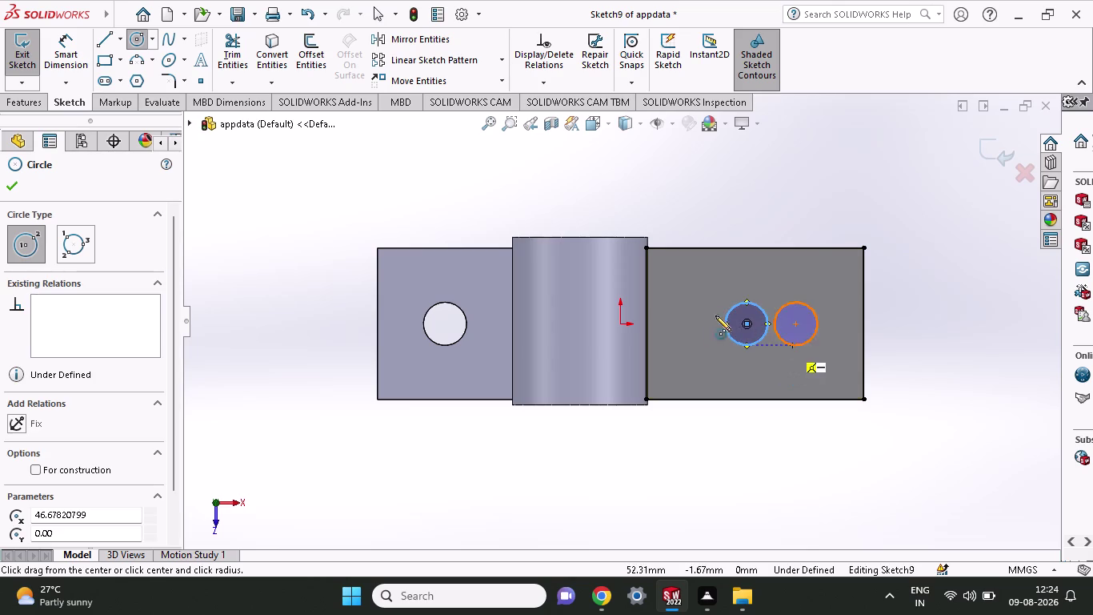
click(22, 99)
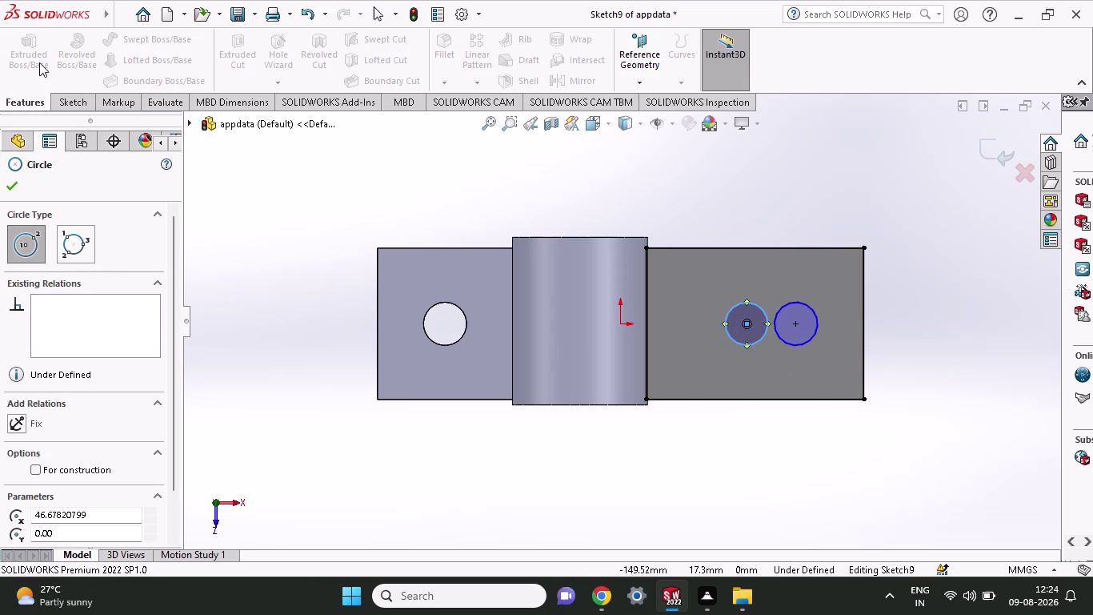
click(10, 196)
click(10, 190)
middle_drag(568, 461, 569, 462)
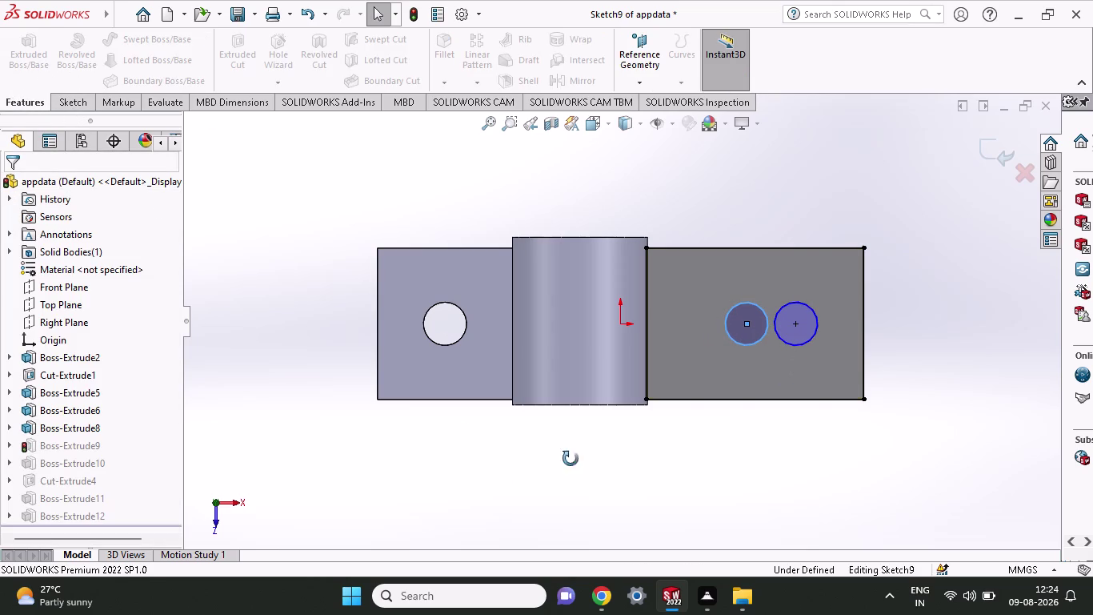
middle_drag(569, 461, 556, 308)
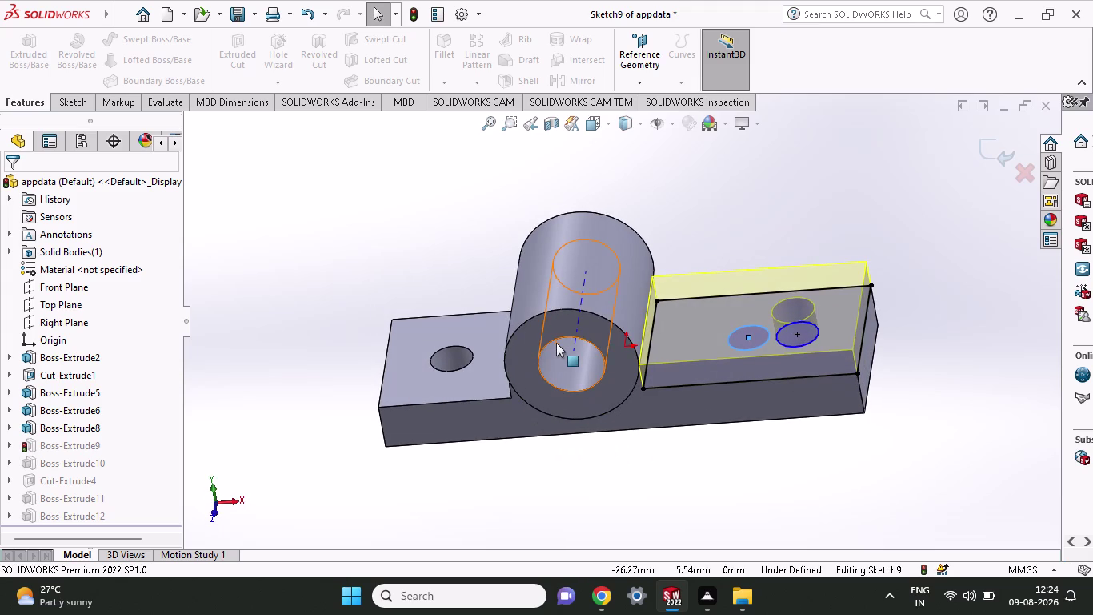
Undo the extra circle and leave Sketch9 to view the full bracket.
key(ctrl+z)
key(ctrl+x)
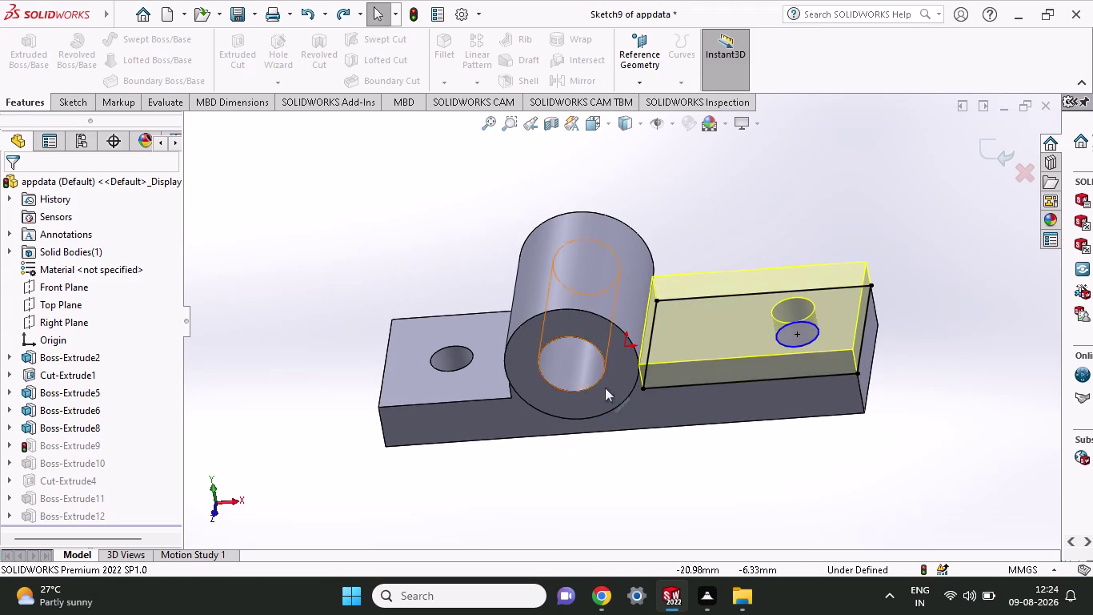
key(Escape)
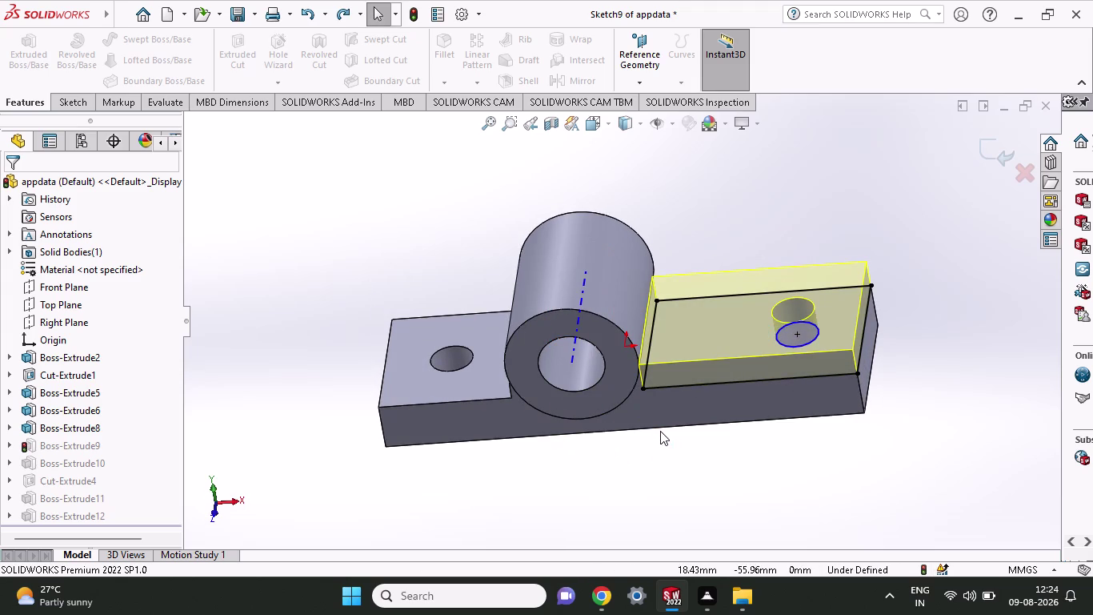
key(ctrl+z)
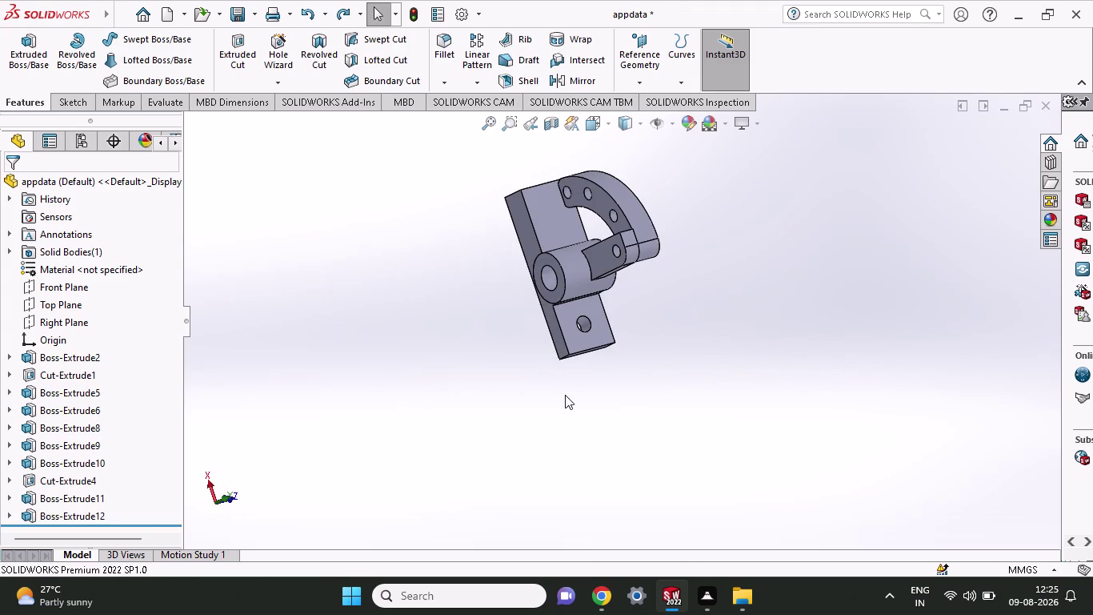
Sketch a circle on the Boss-Extrude9 plate face as new Sketch14.
click(558, 233)
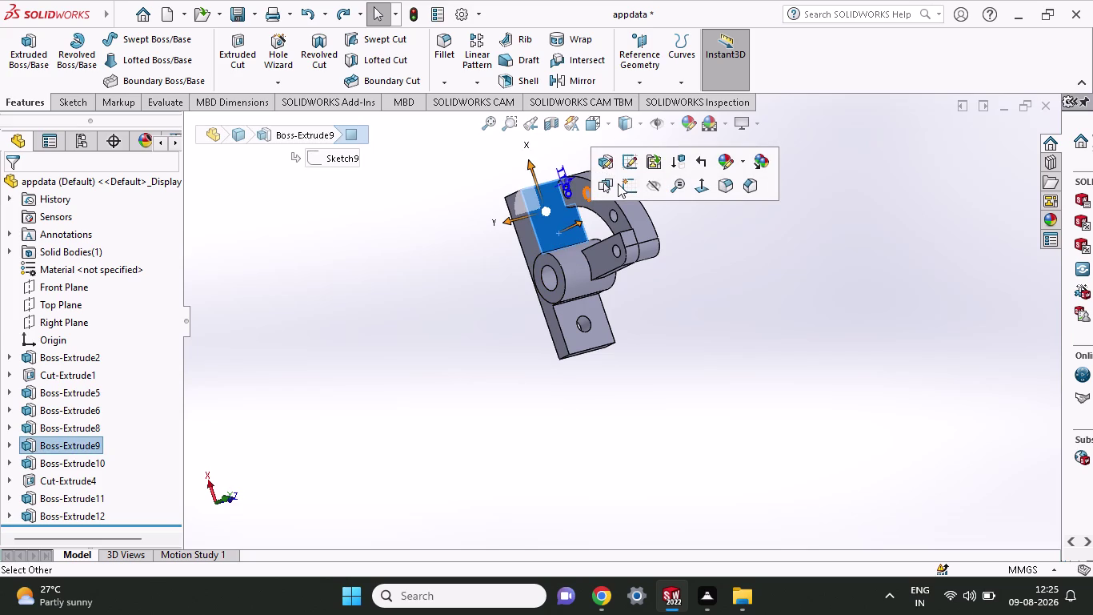
click(630, 186)
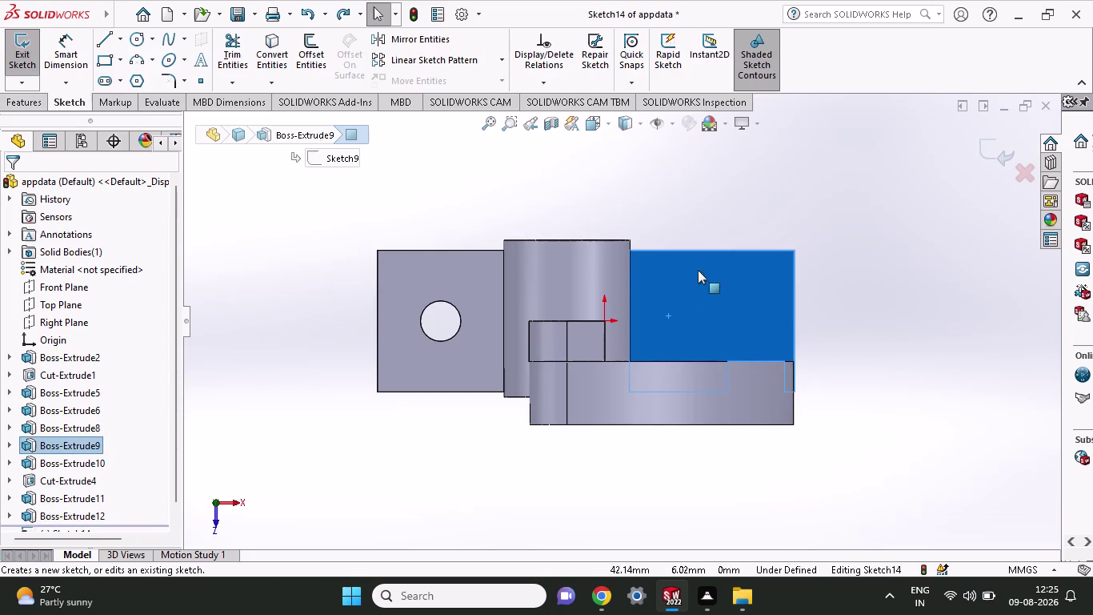
click(139, 44)
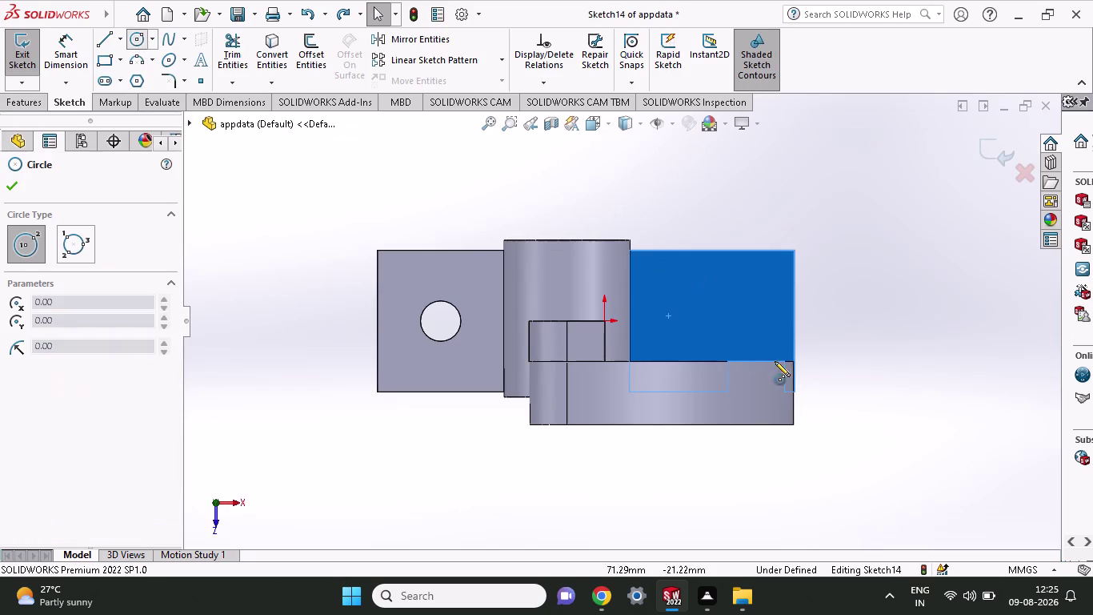
click(732, 317)
click(748, 335)
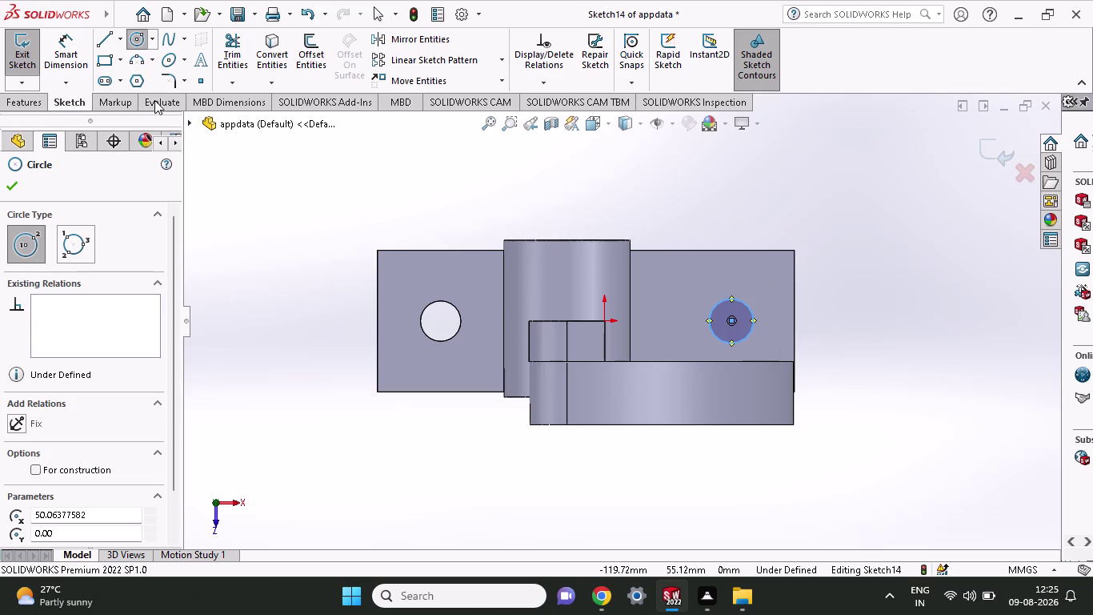
click(73, 65)
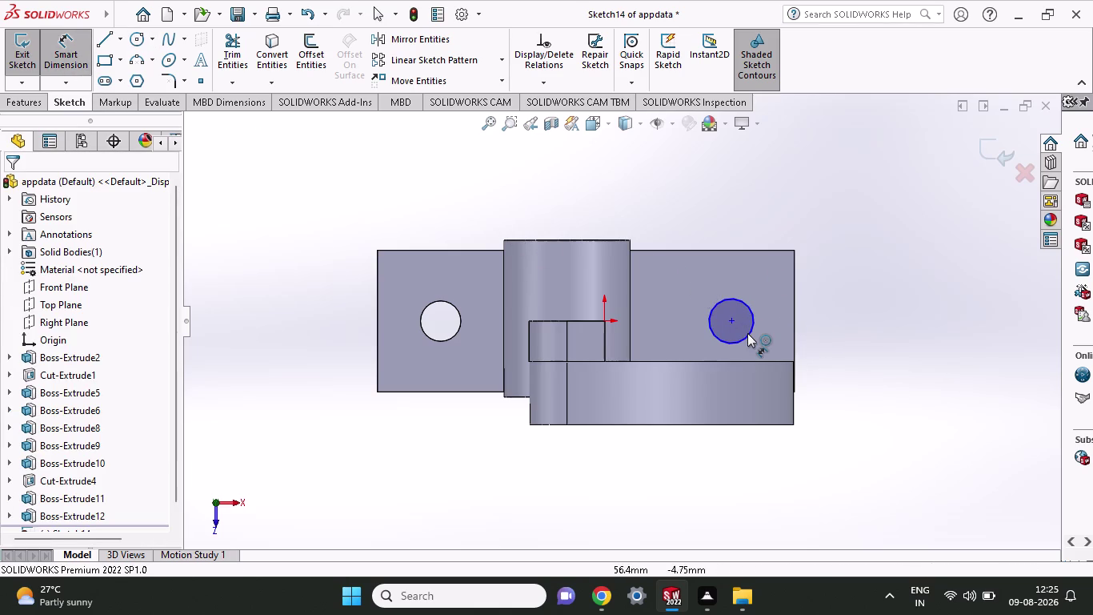
Dimension the Sketch14 circle to a 16 mm diameter.
click(748, 333)
click(811, 213)
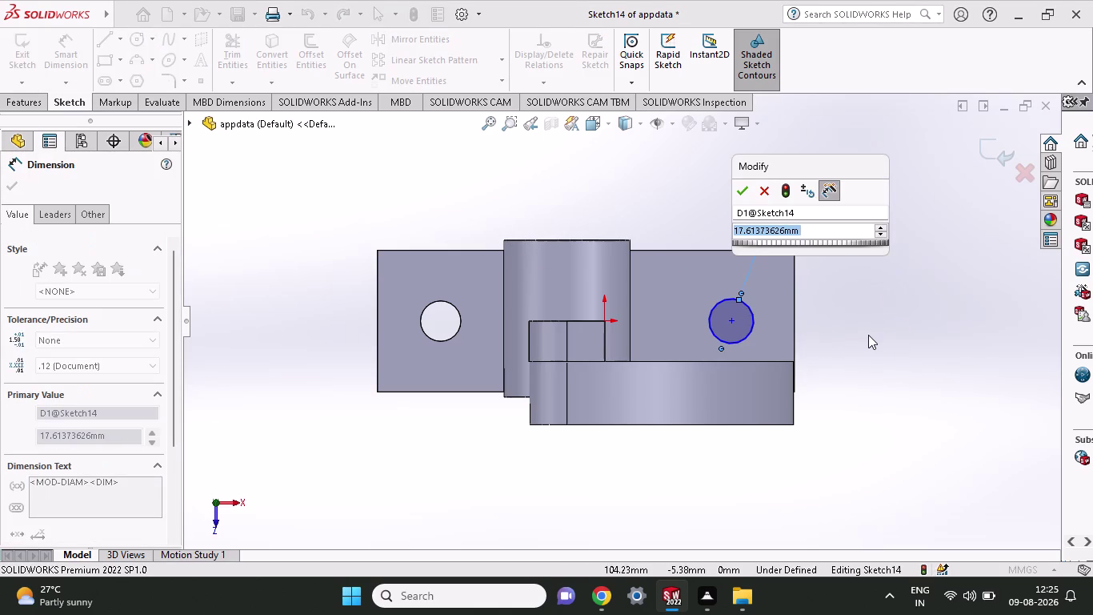
text(16)
key(Return)
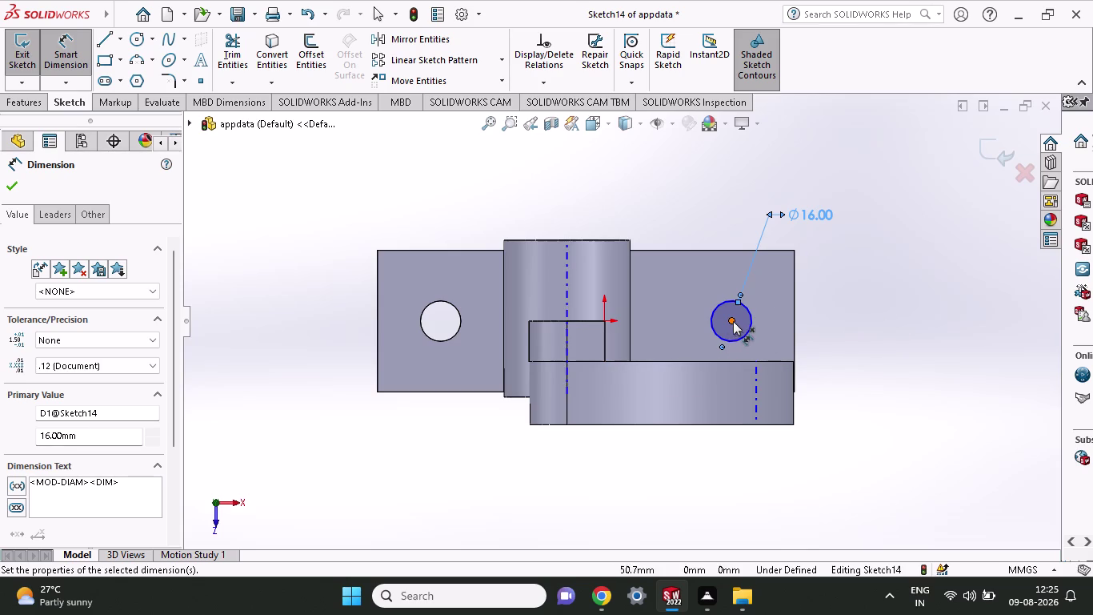
right_click(858, 306)
click(840, 285)
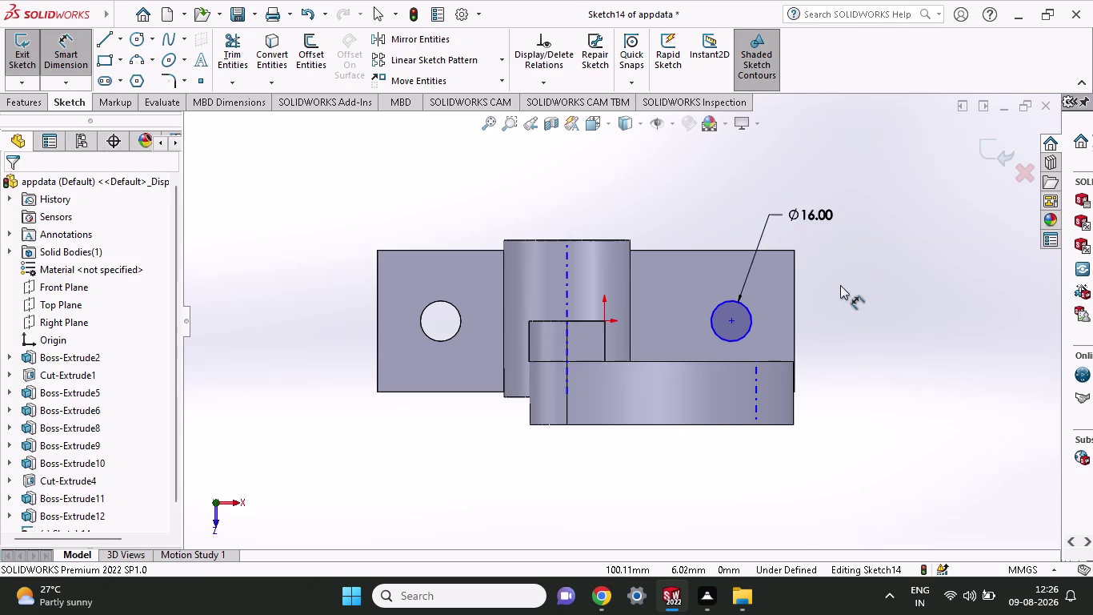
Select the circle's centre point and dismiss its properties panel.
drag(729, 318, 717, 318)
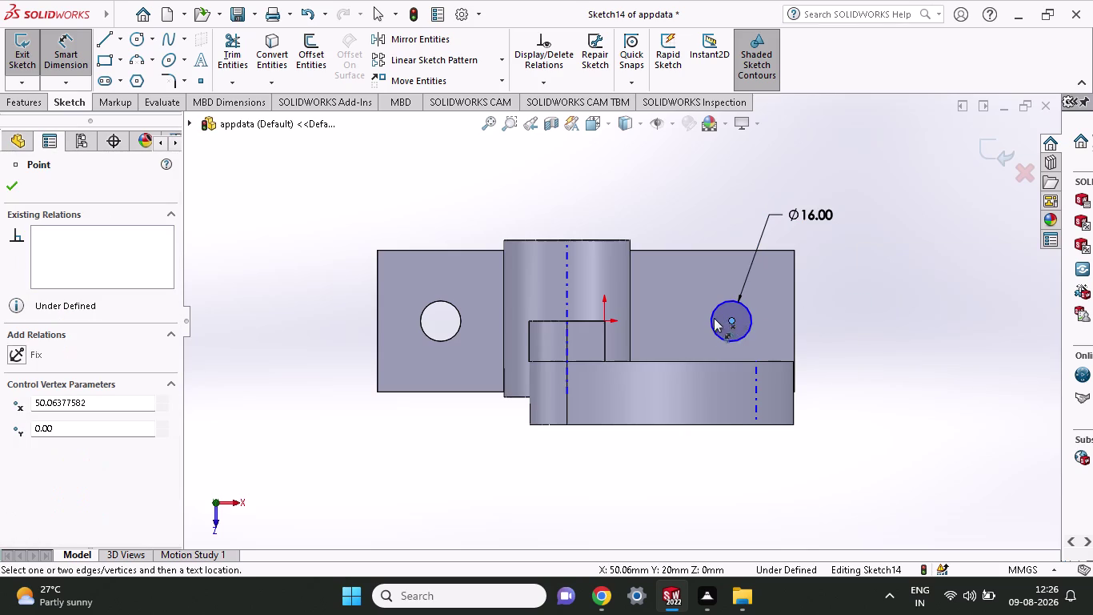
drag(717, 319, 712, 317)
right_click(843, 310)
right_click(843, 310)
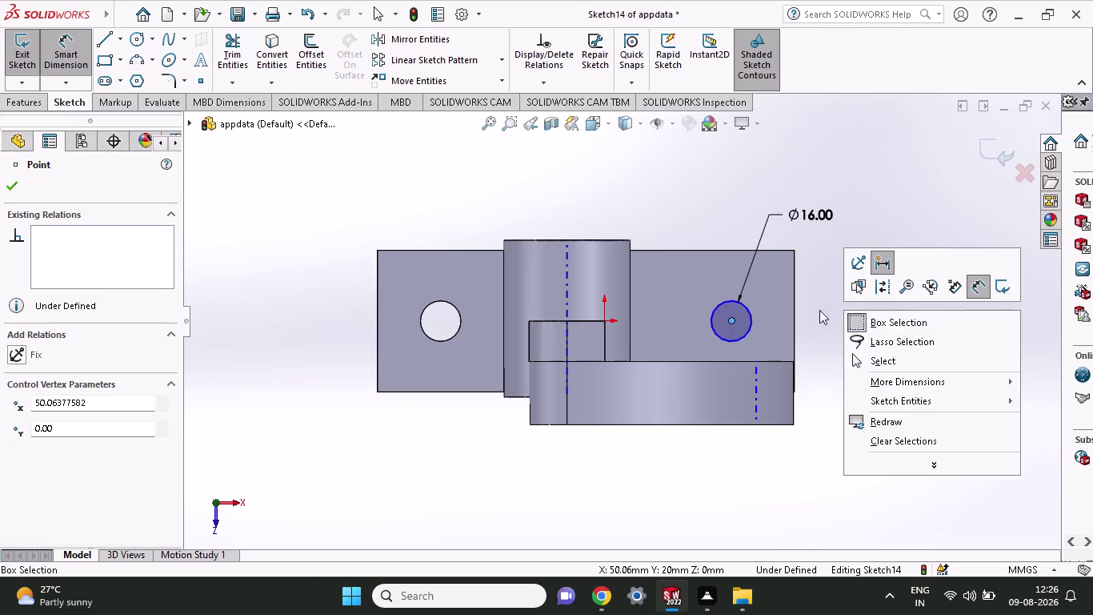
click(817, 328)
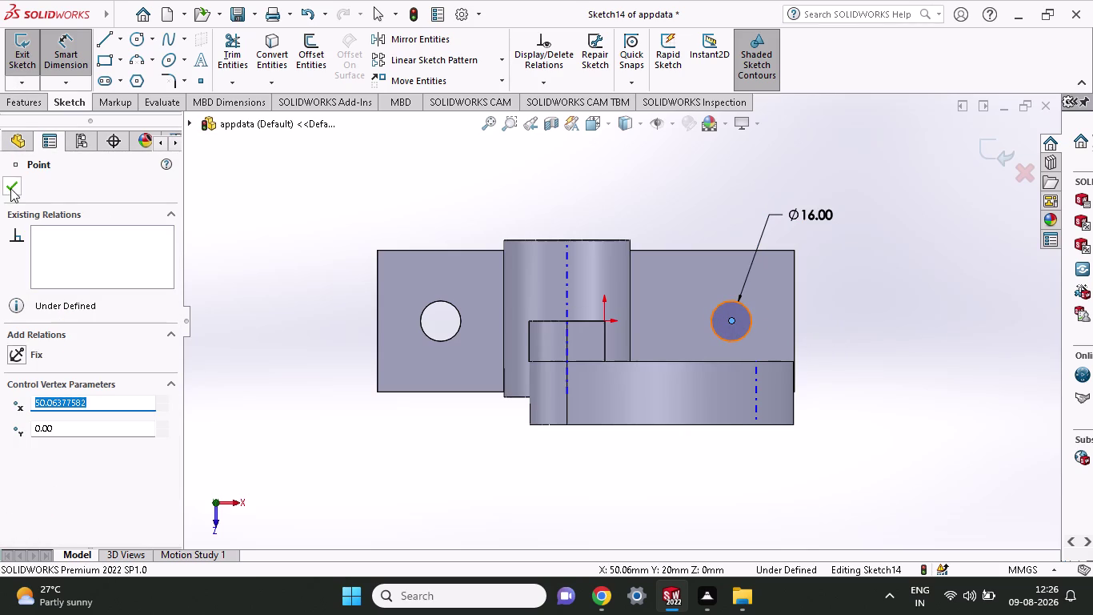
click(11, 188)
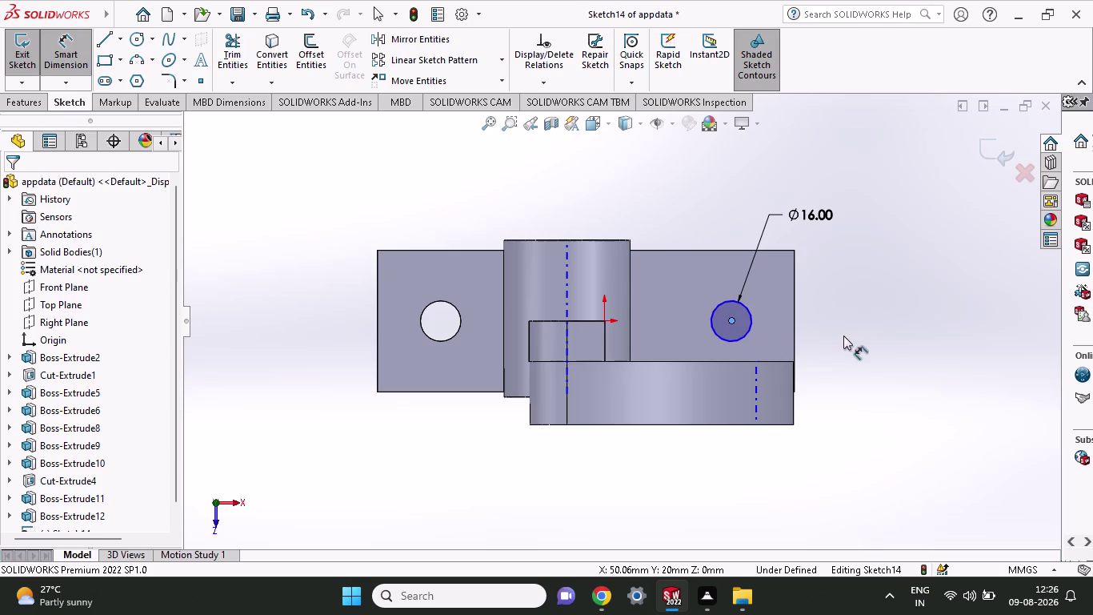
right_click(859, 323)
right_click(860, 323)
click(833, 339)
double_click(832, 341)
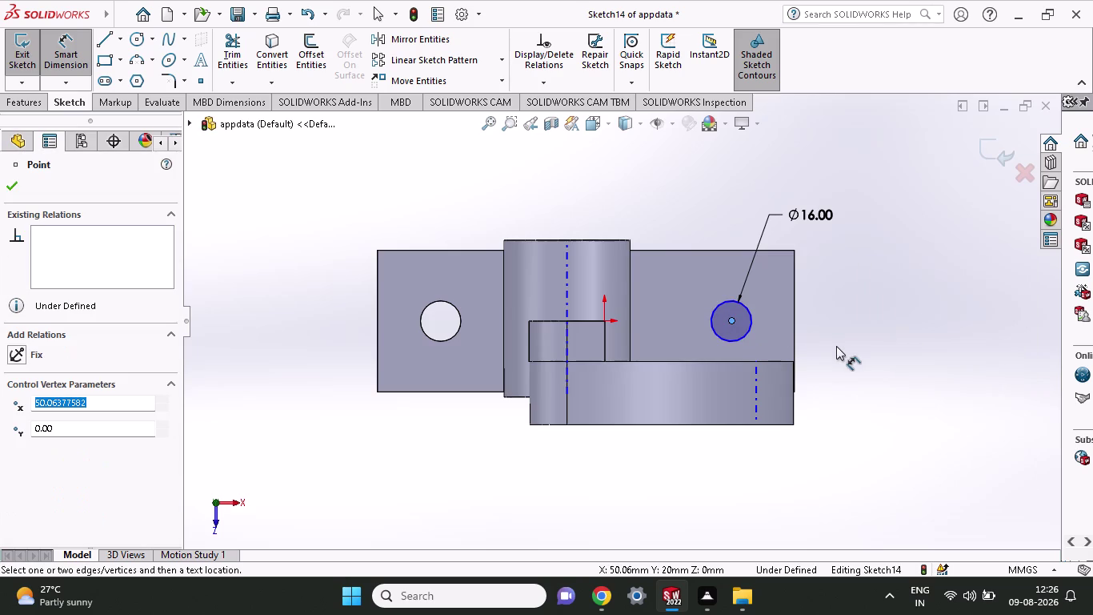
click(12, 187)
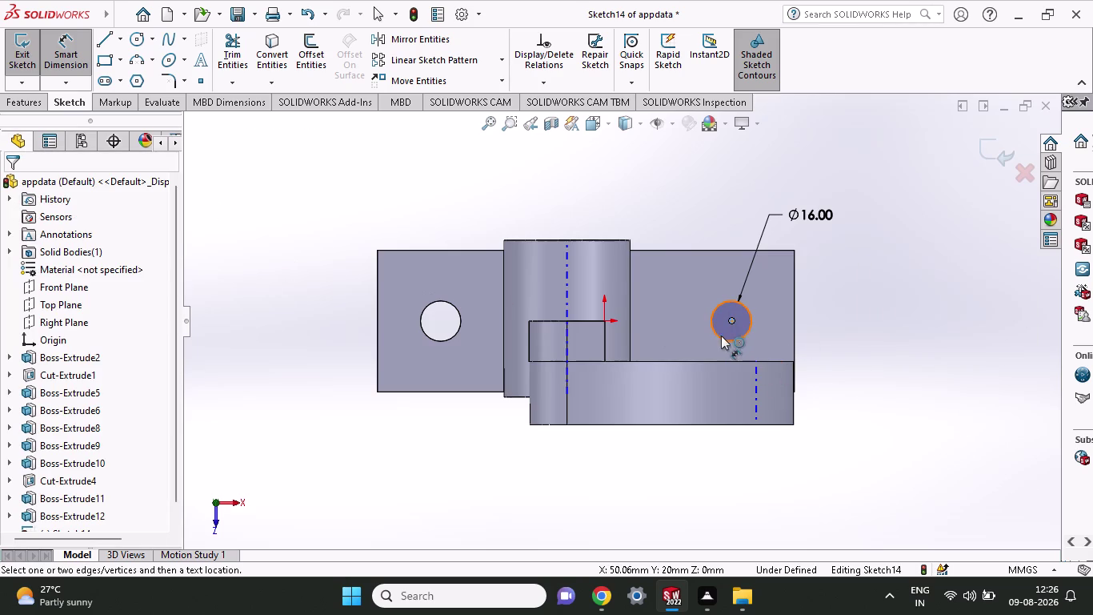
Try to dimension the centre point's position using drags and shortcut menus.
drag(733, 320, 710, 321)
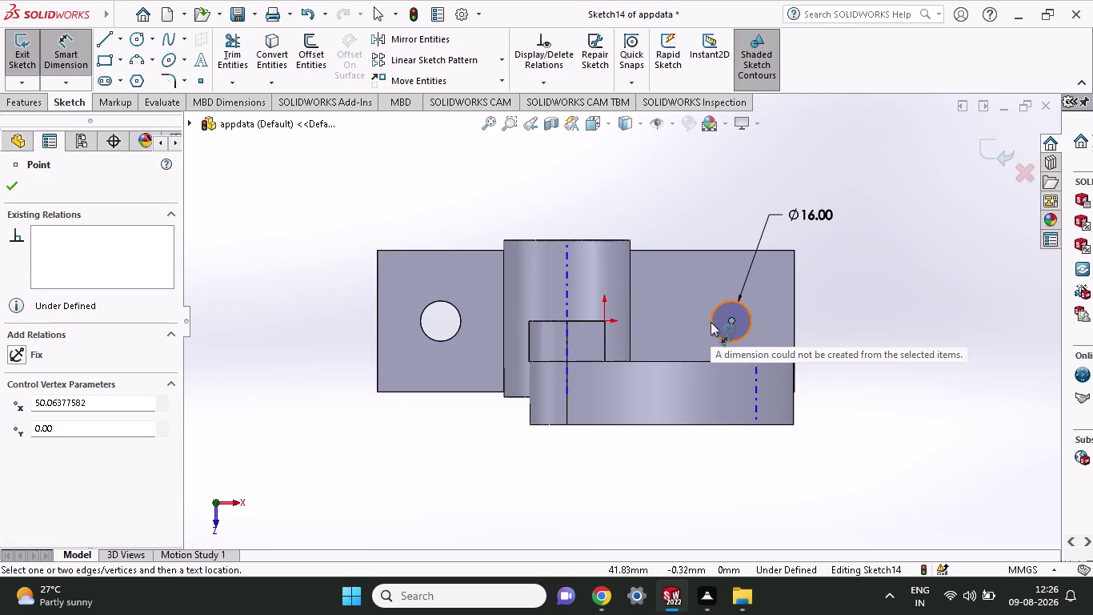
right_click(921, 316)
right_click(922, 316)
click(893, 346)
click(877, 473)
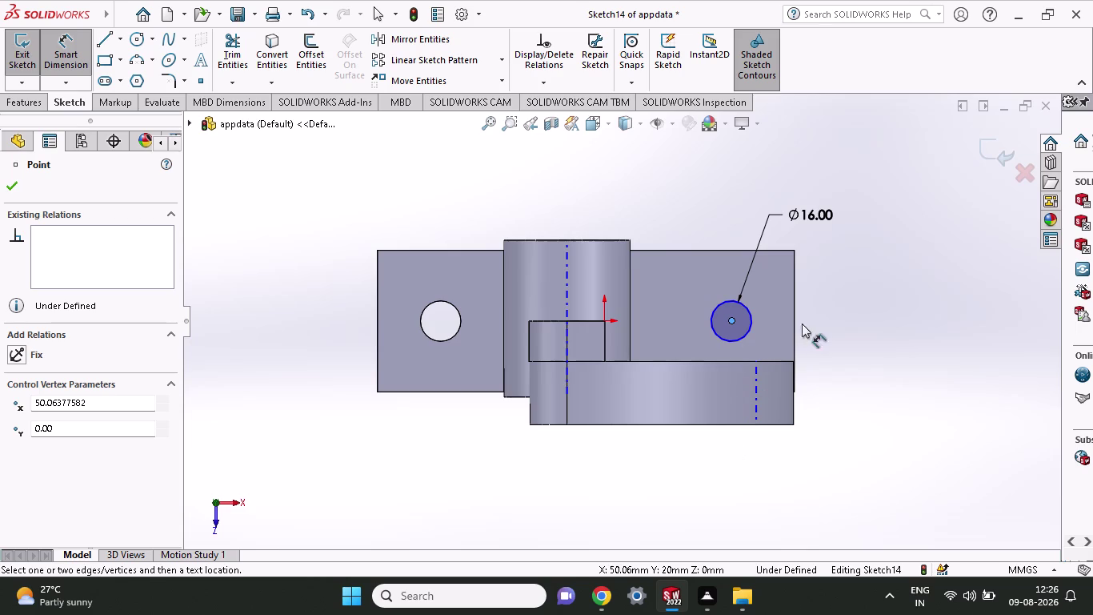
click(730, 319)
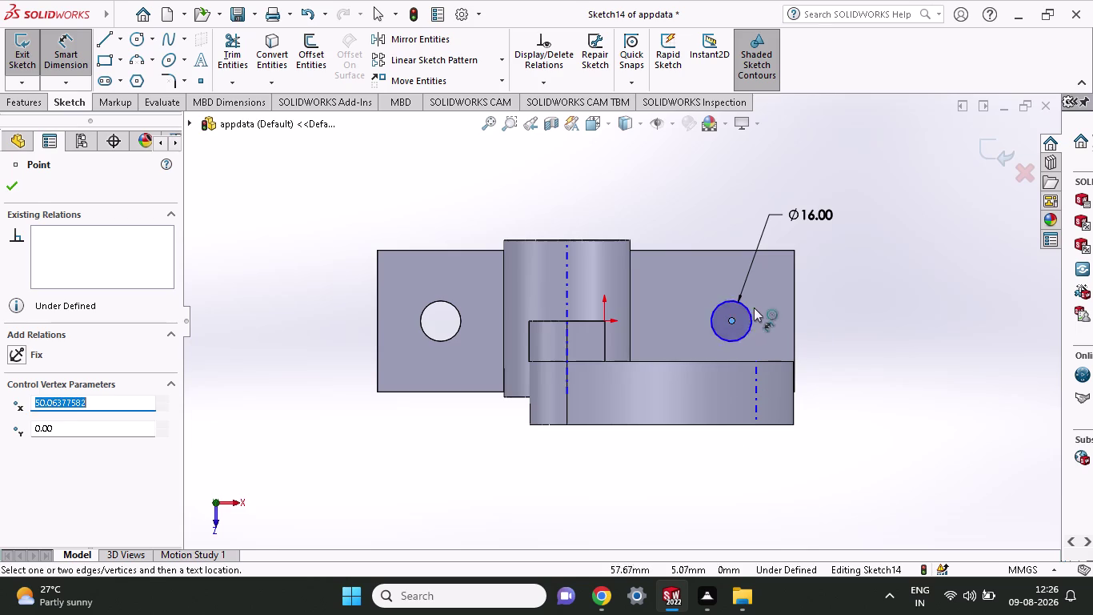
click(793, 249)
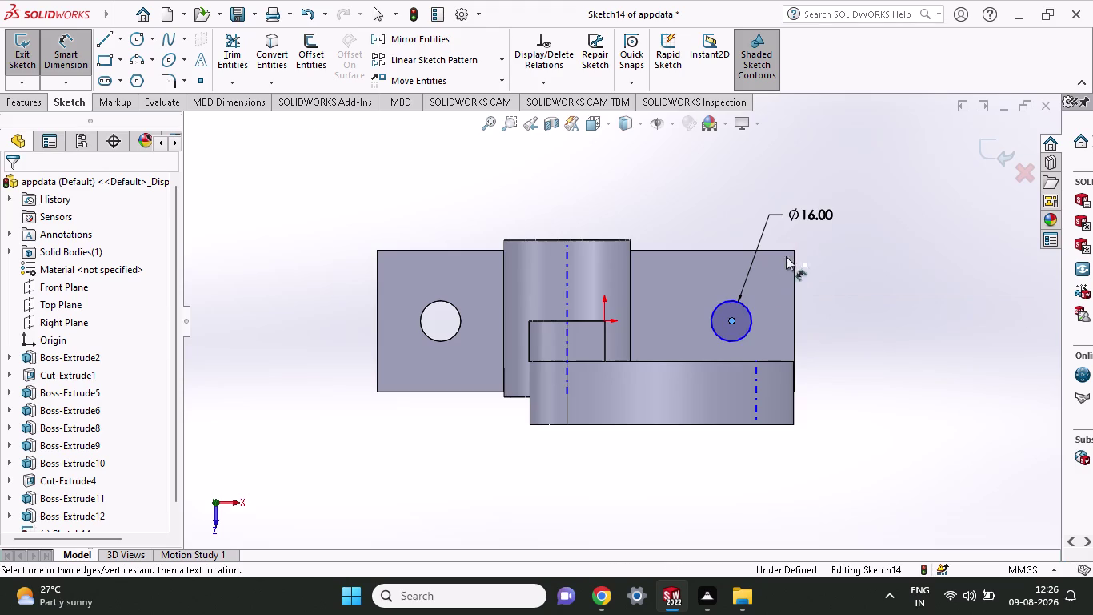
drag(732, 321, 737, 335)
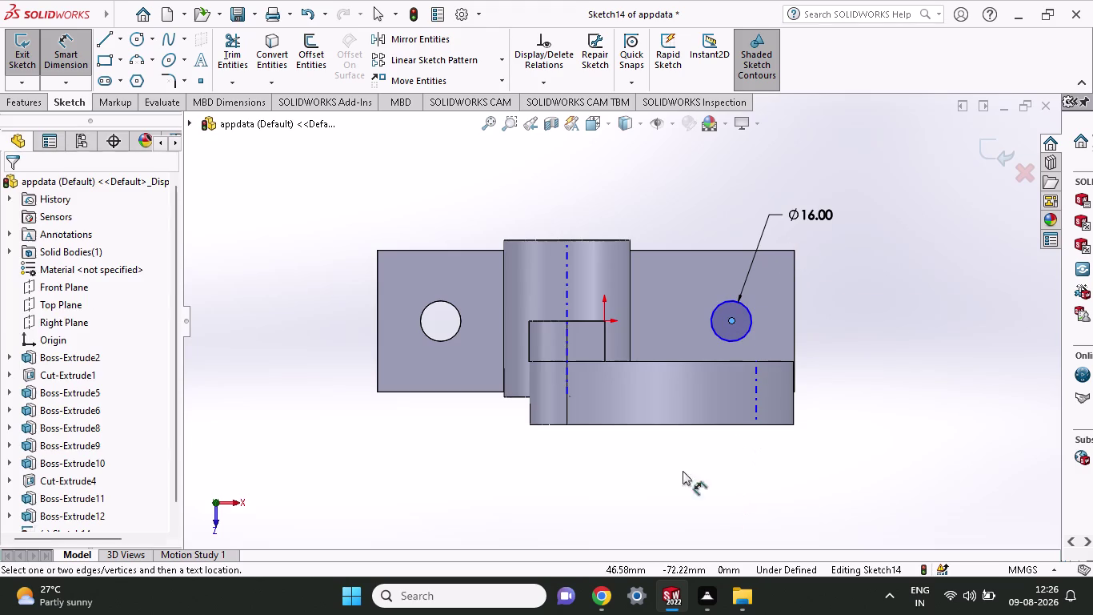
click(36, 101)
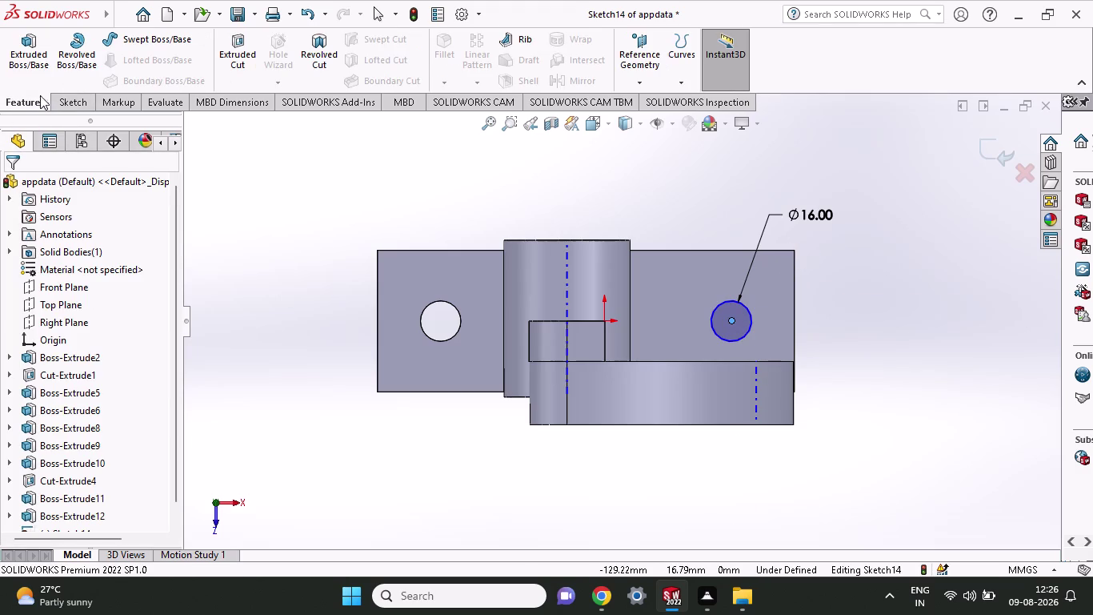
Start a Smart Dimension from the circle centre to the face's right edge.
click(64, 106)
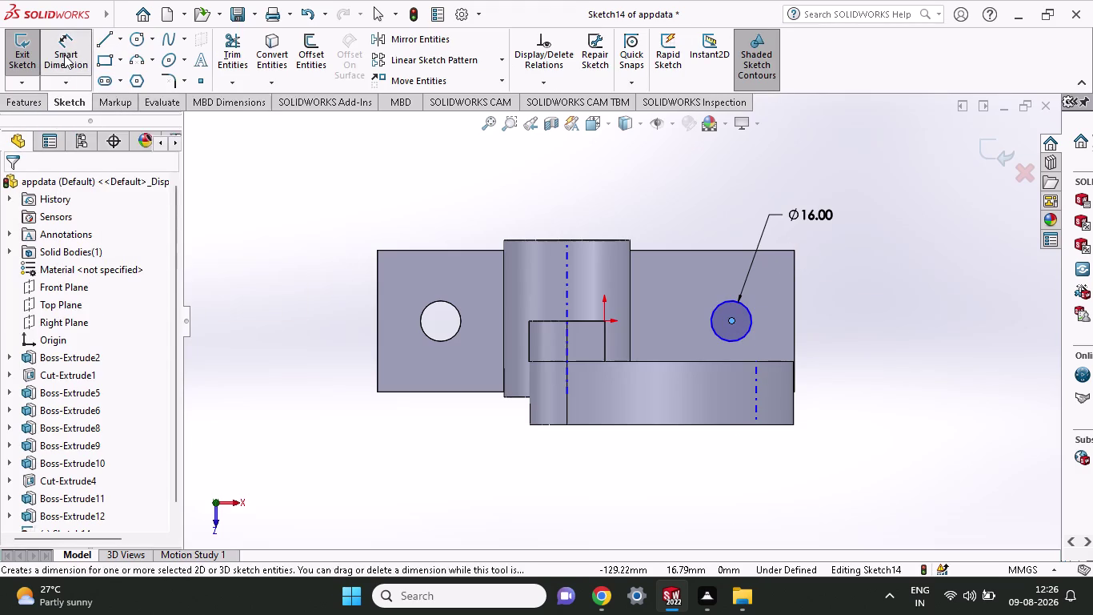
click(64, 55)
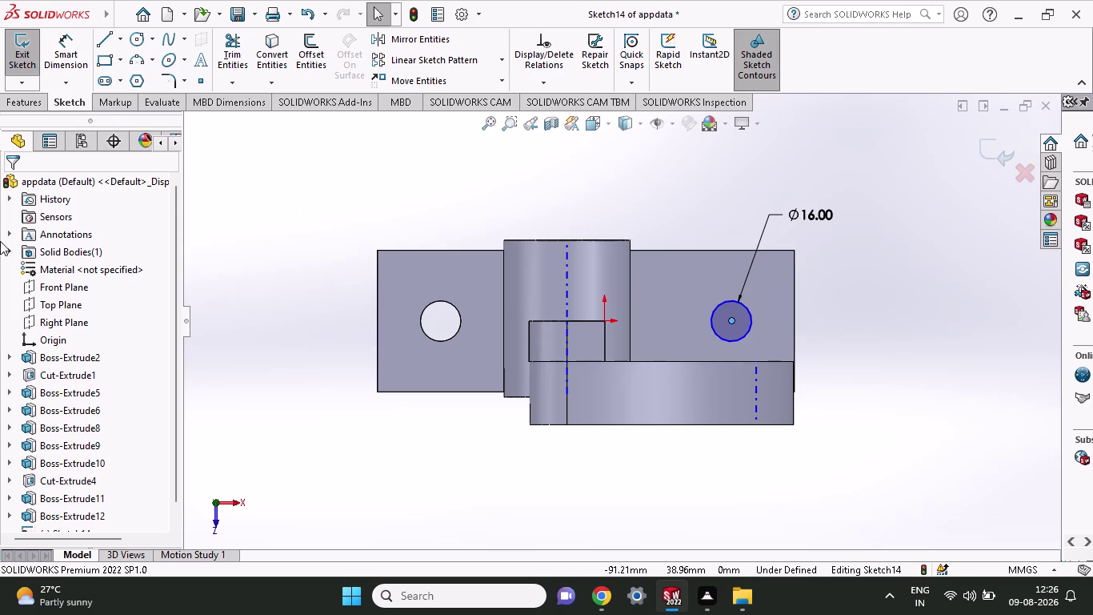
click(83, 62)
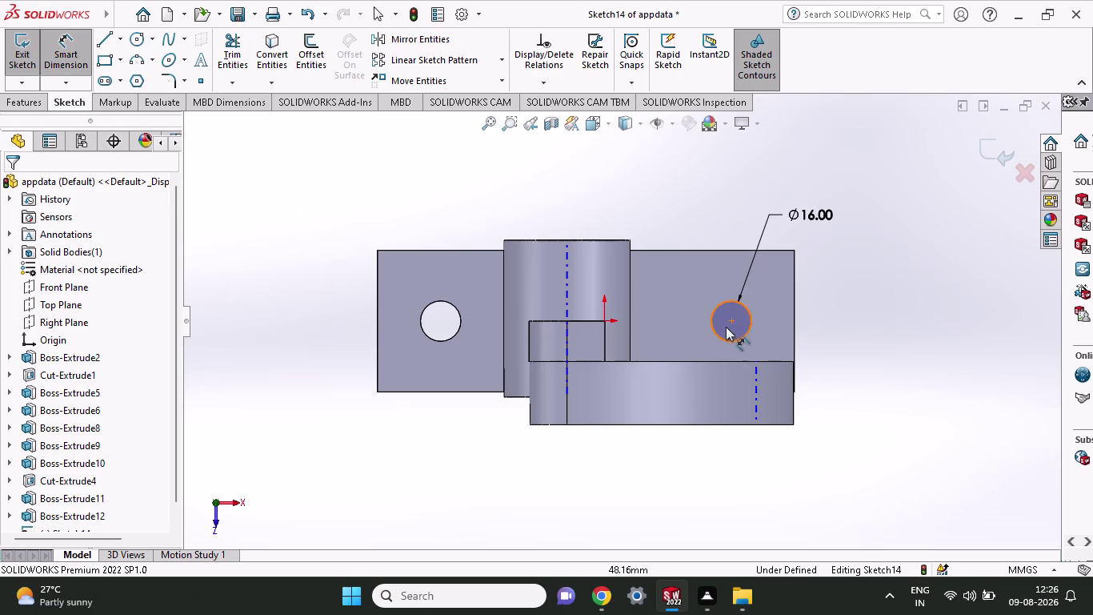
click(729, 321)
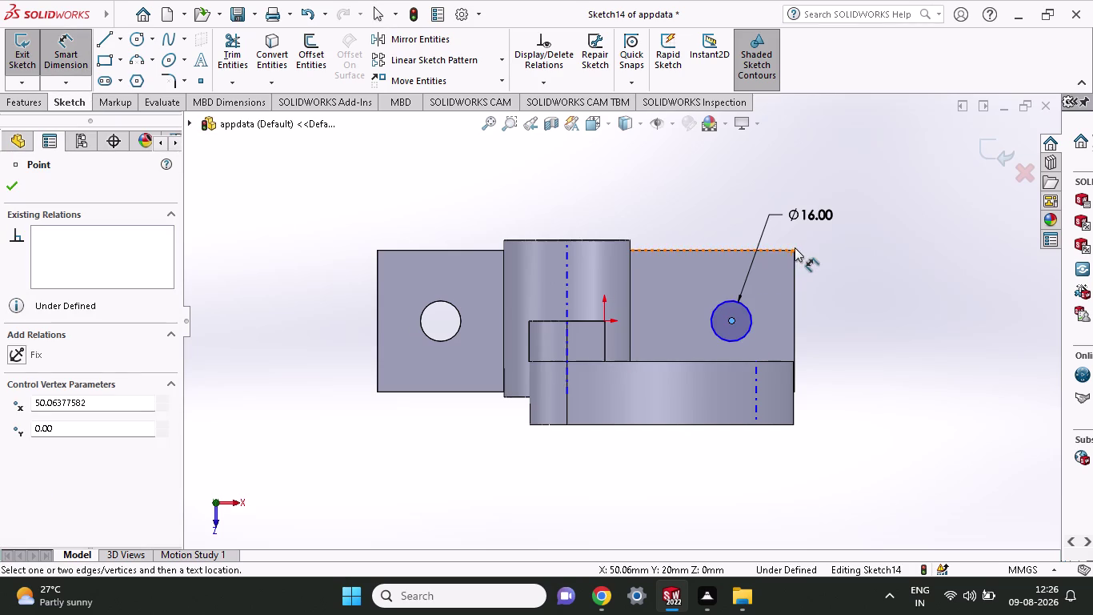
click(794, 248)
click(795, 248)
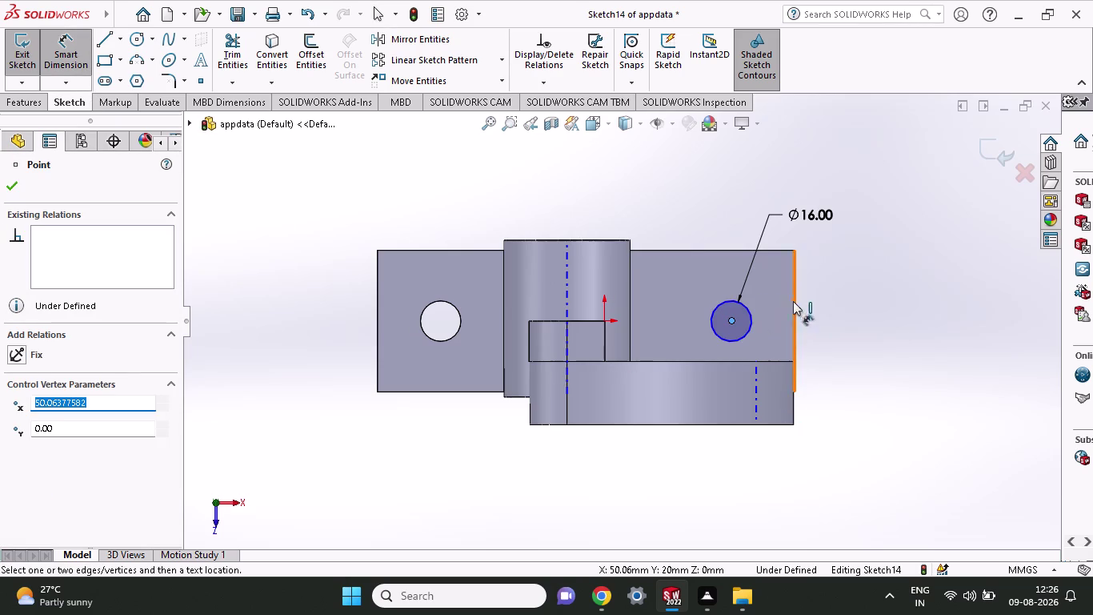
click(795, 424)
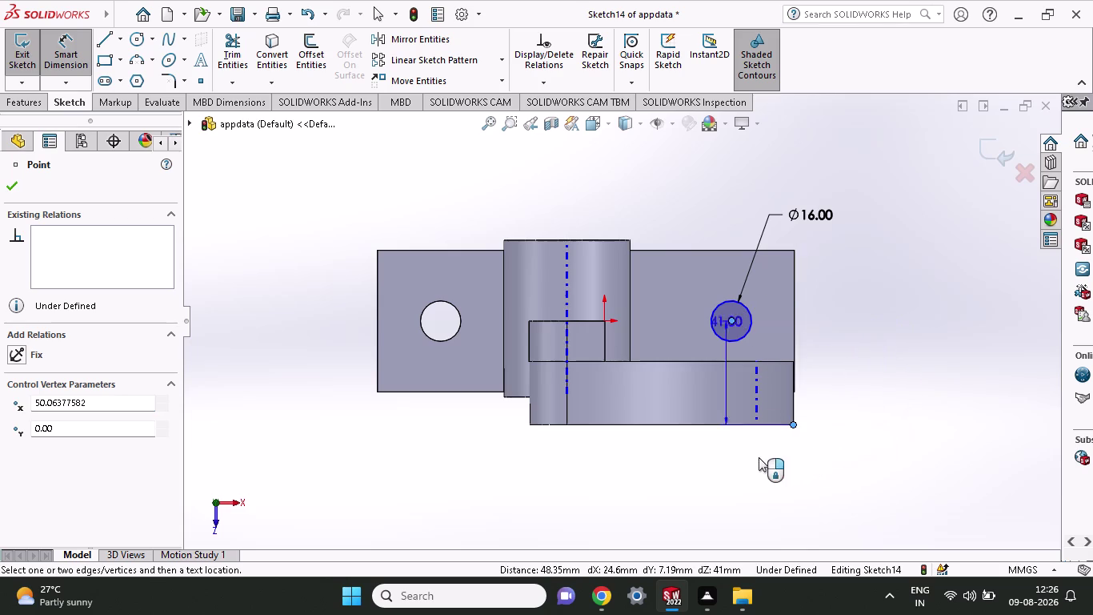
Set the hole centre 30 mm from the right edge and begin an extruded cut.
click(748, 479)
text(3)
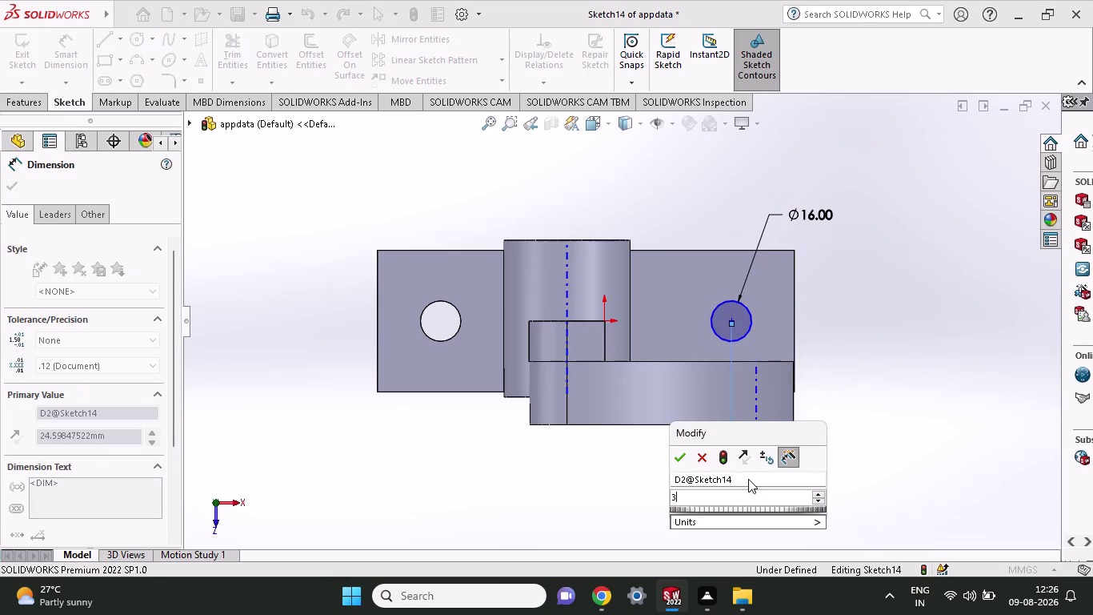
text(0)
click(683, 455)
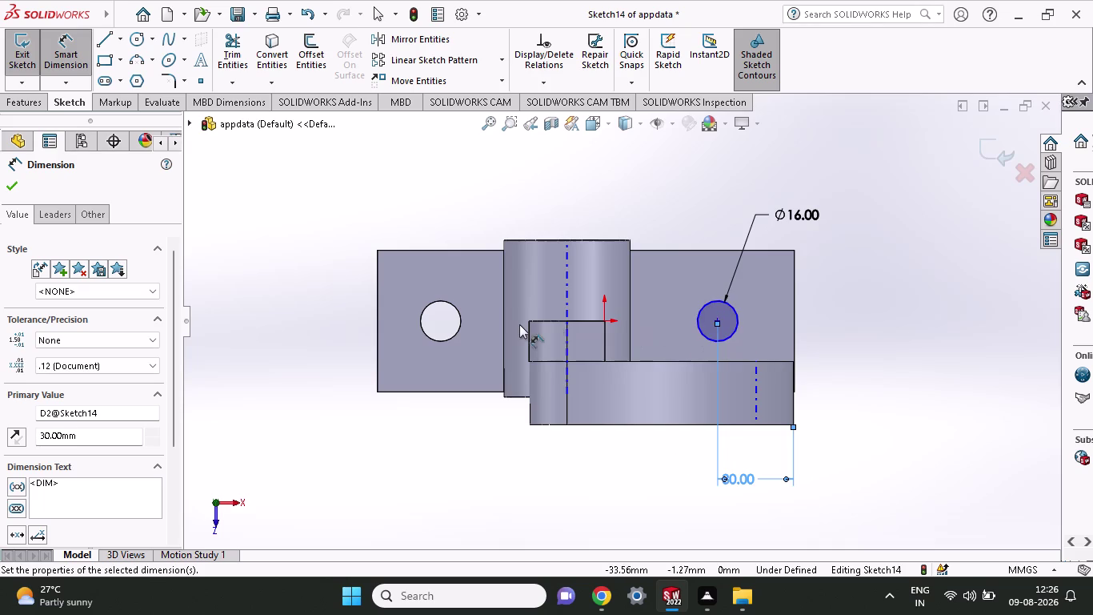
click(35, 105)
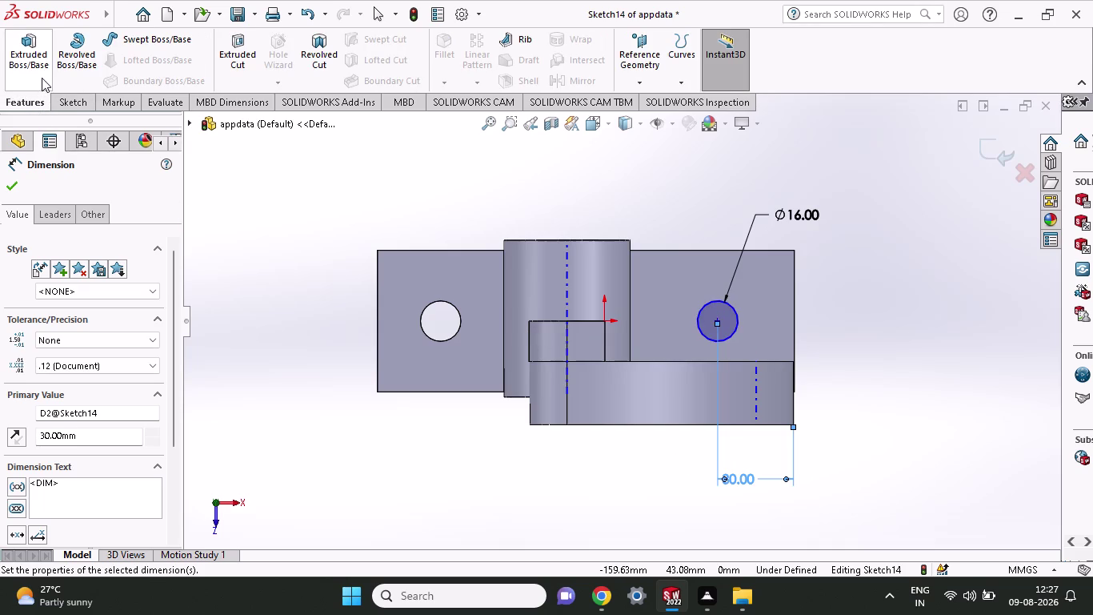
click(226, 47)
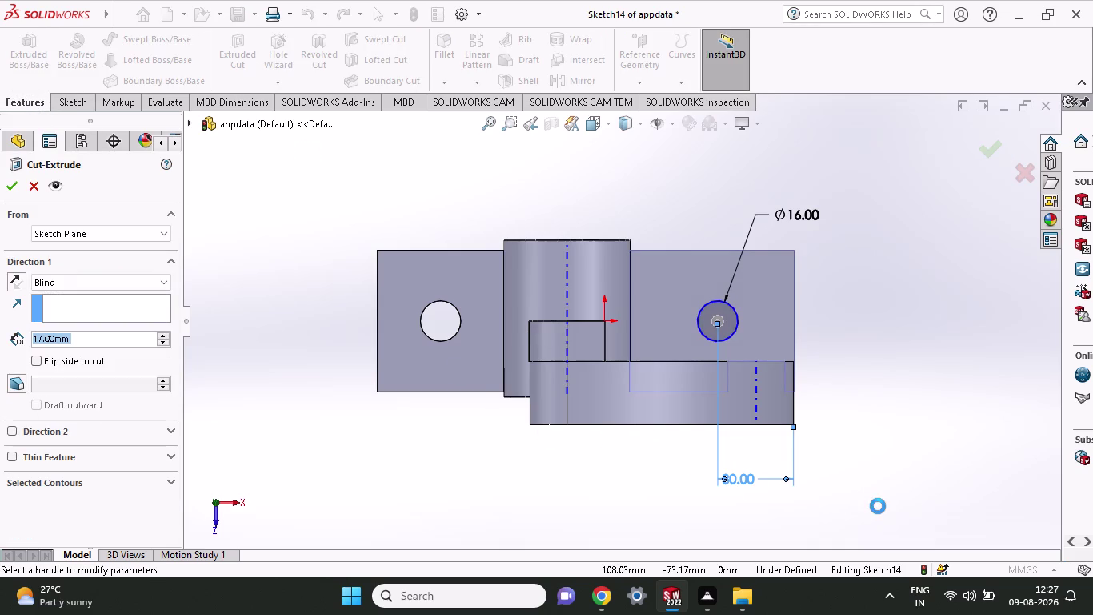
Extrude-cut the Sketch14 circle with a Through All end condition after checking the preview.
middle_drag(878, 506, 880, 333)
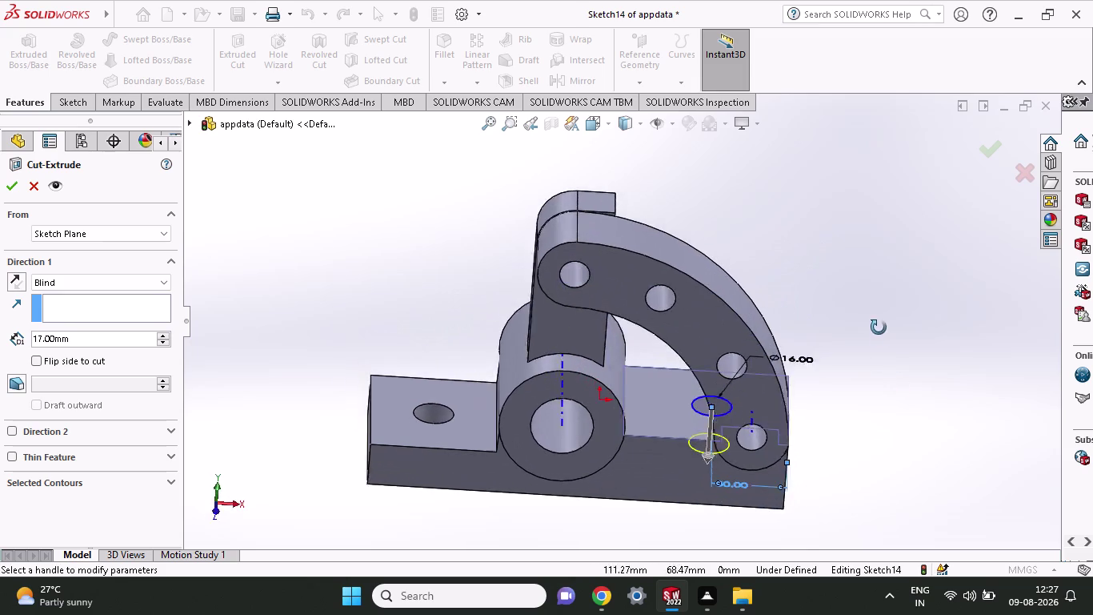
middle_drag(880, 333, 858, 265)
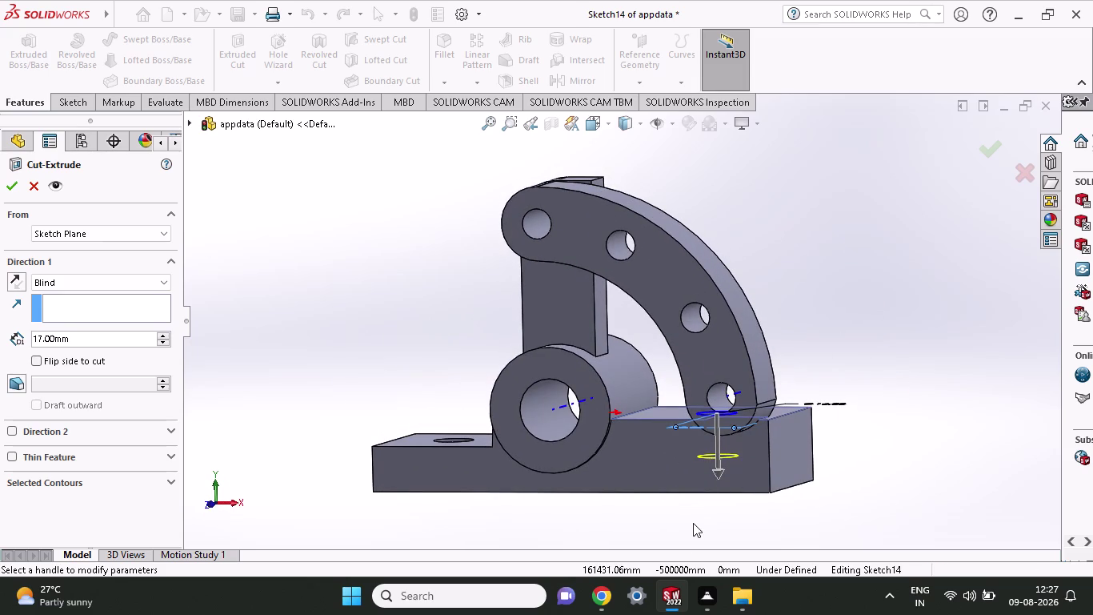
click(61, 280)
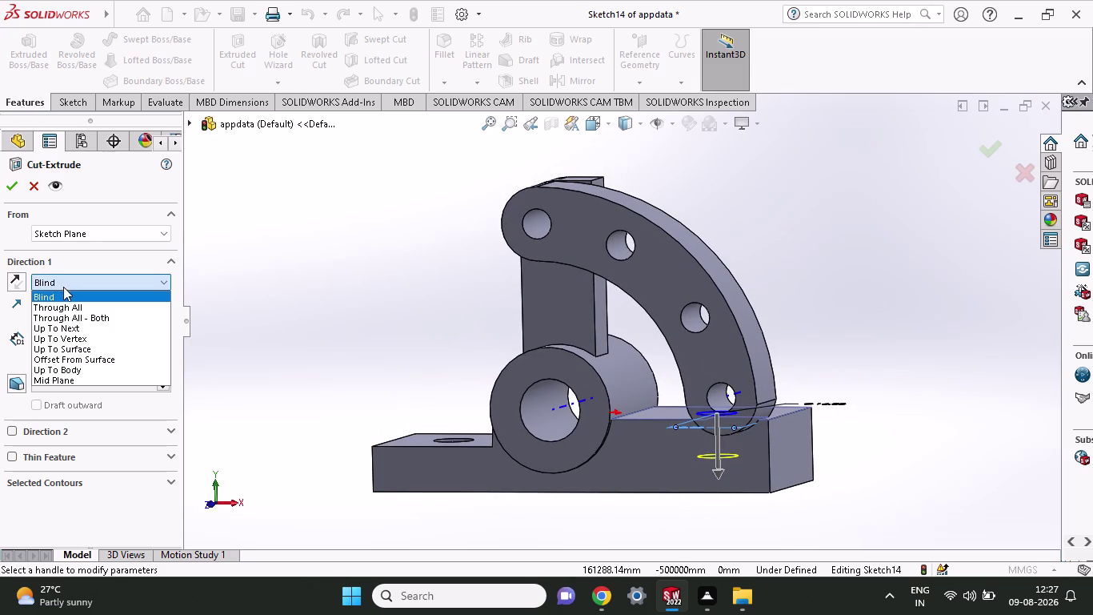
click(65, 302)
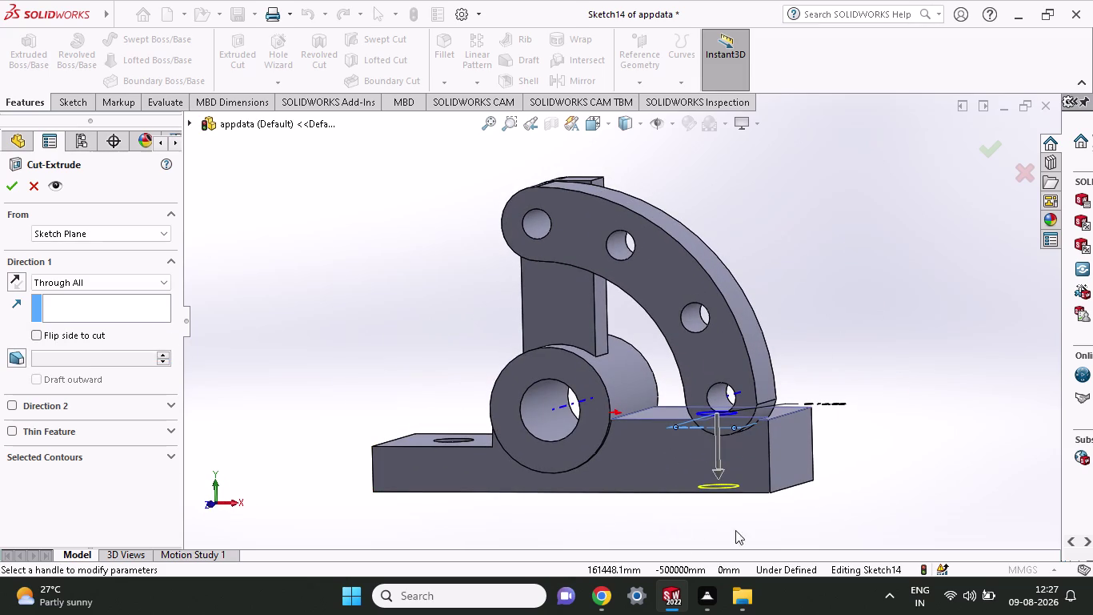
drag(718, 469, 718, 492)
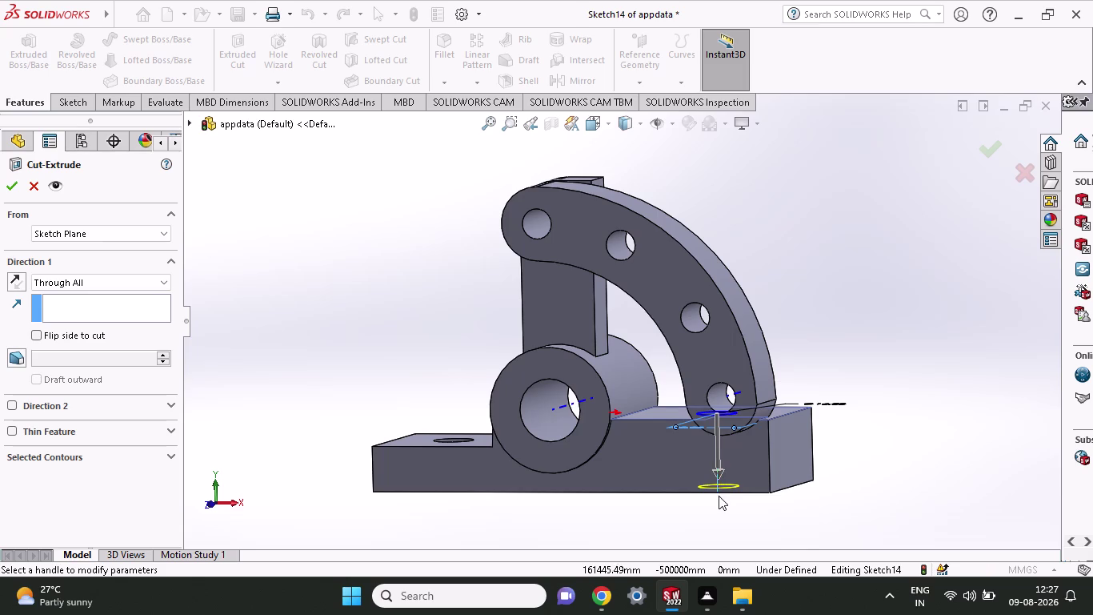
drag(718, 492, 720, 505)
click(714, 487)
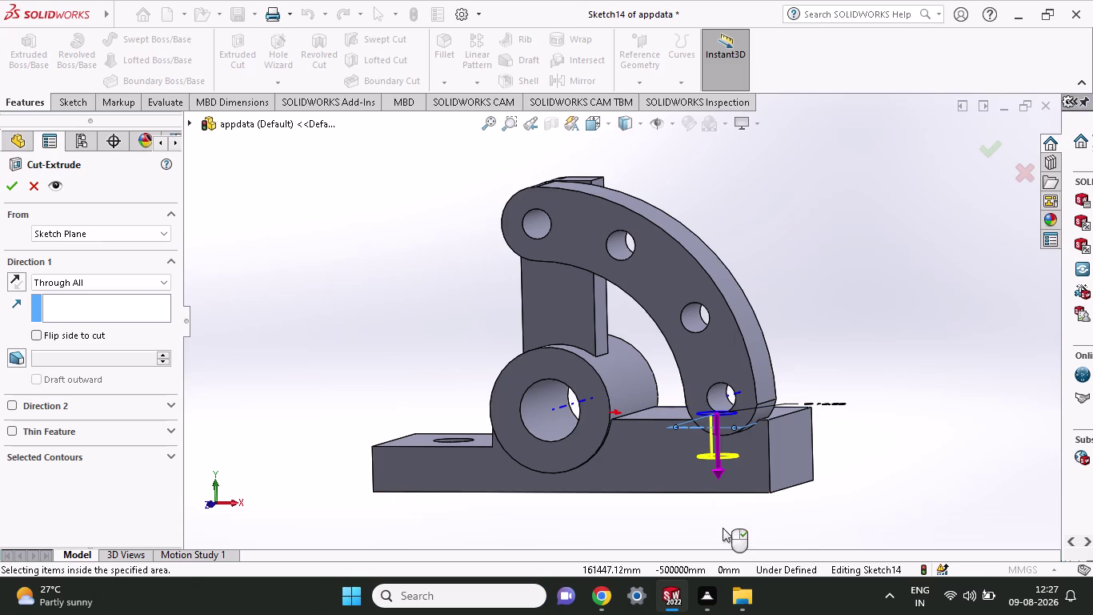
middle_drag(722, 527, 696, 444)
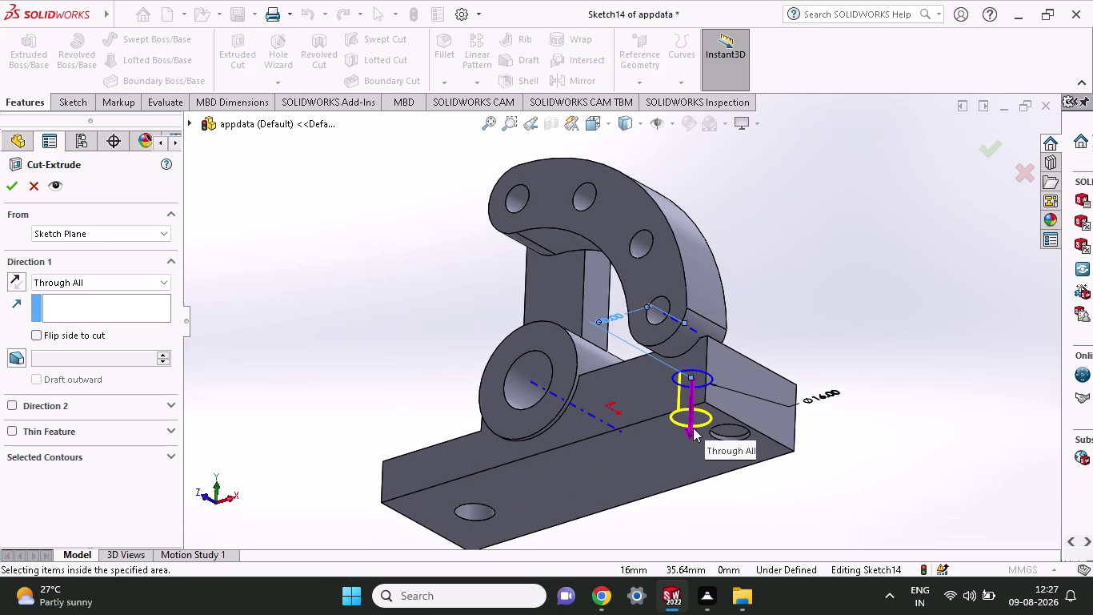
drag(692, 429, 702, 493)
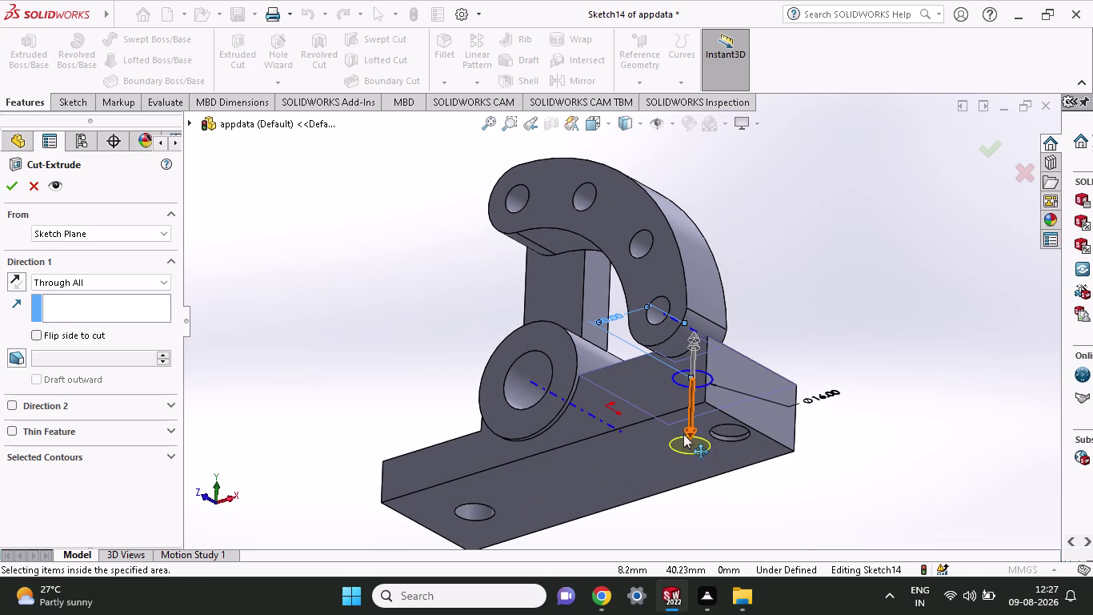
drag(687, 433, 698, 496)
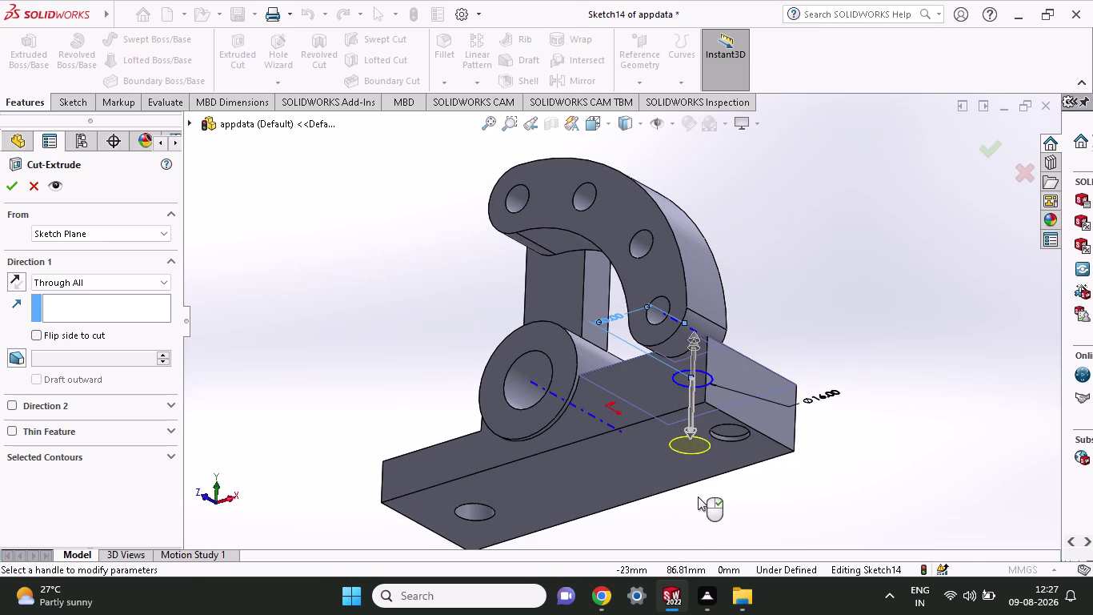
click(9, 192)
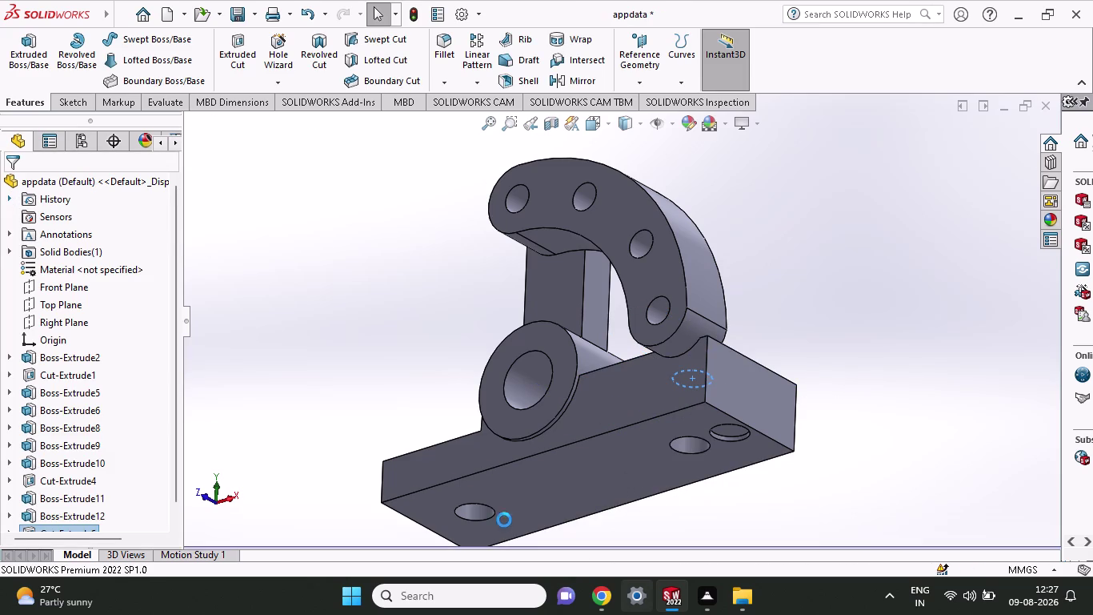
middle_drag(764, 492, 721, 364)
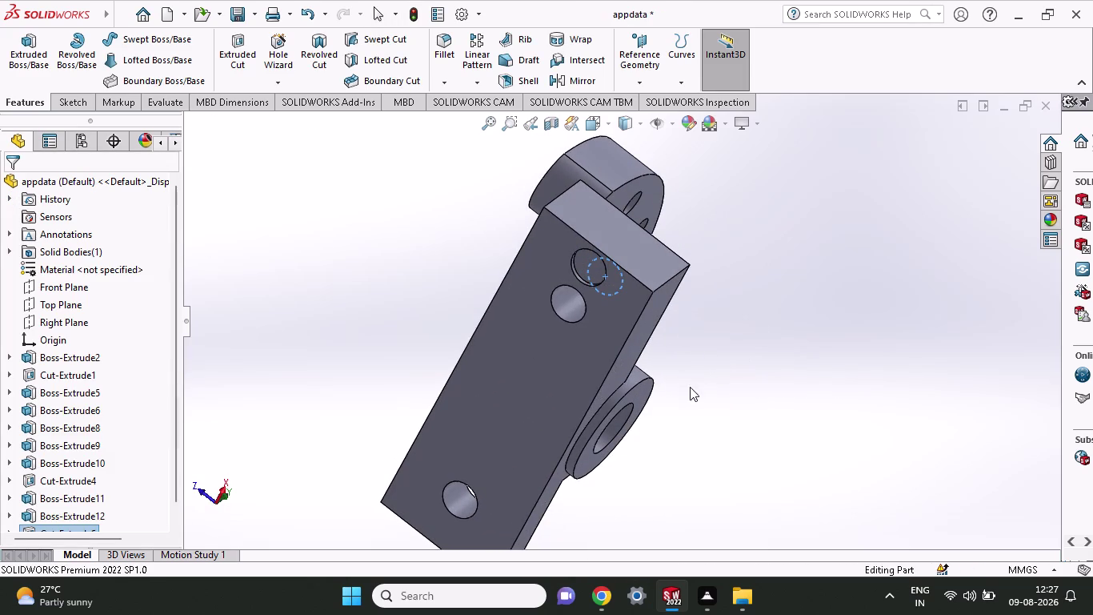
click(610, 299)
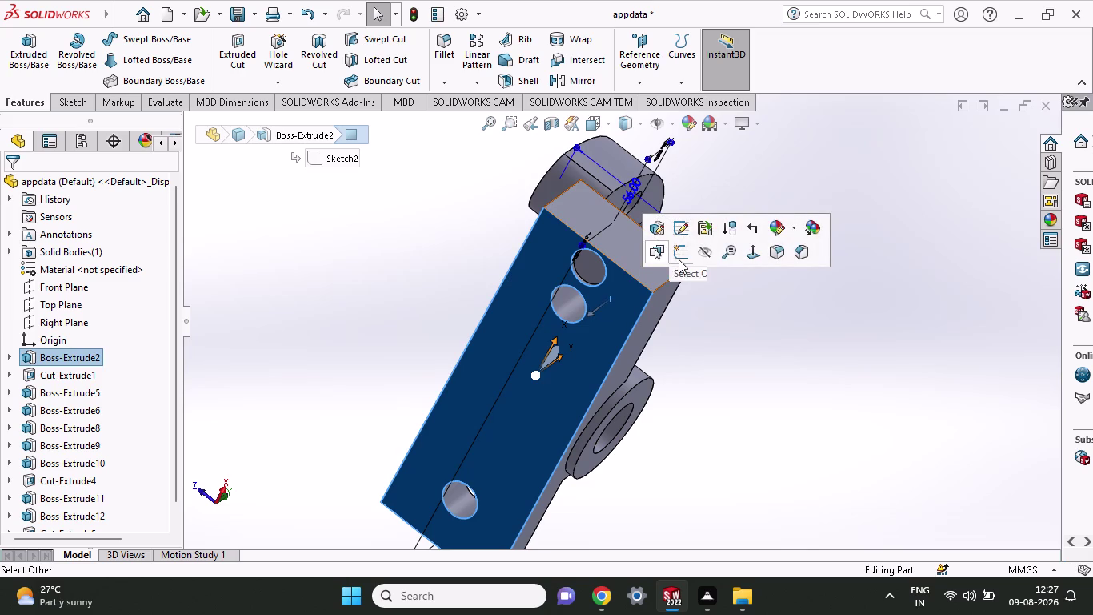
click(678, 259)
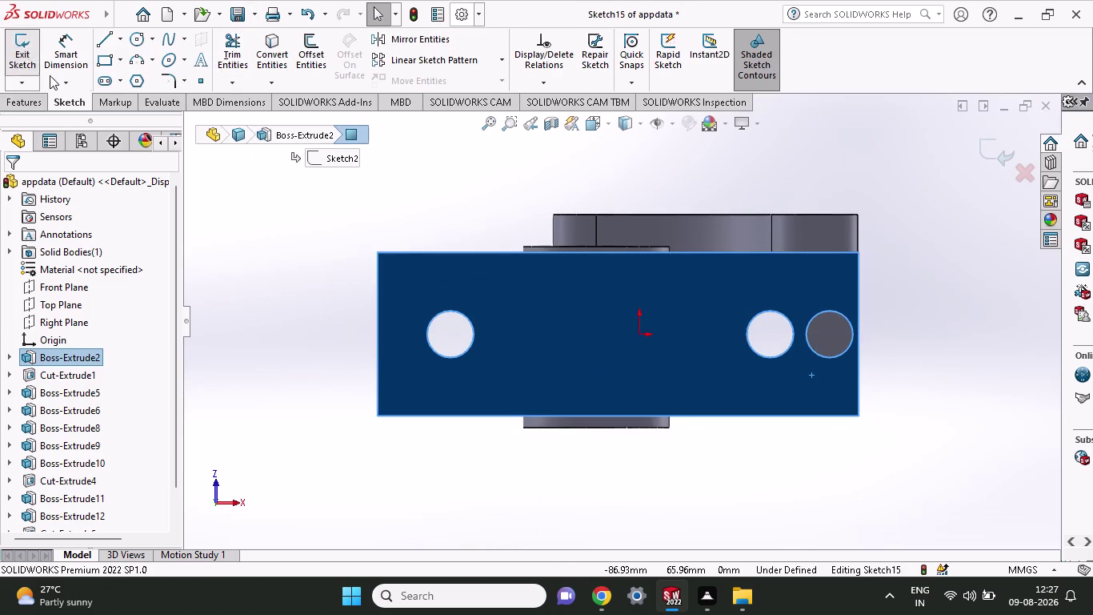
click(131, 47)
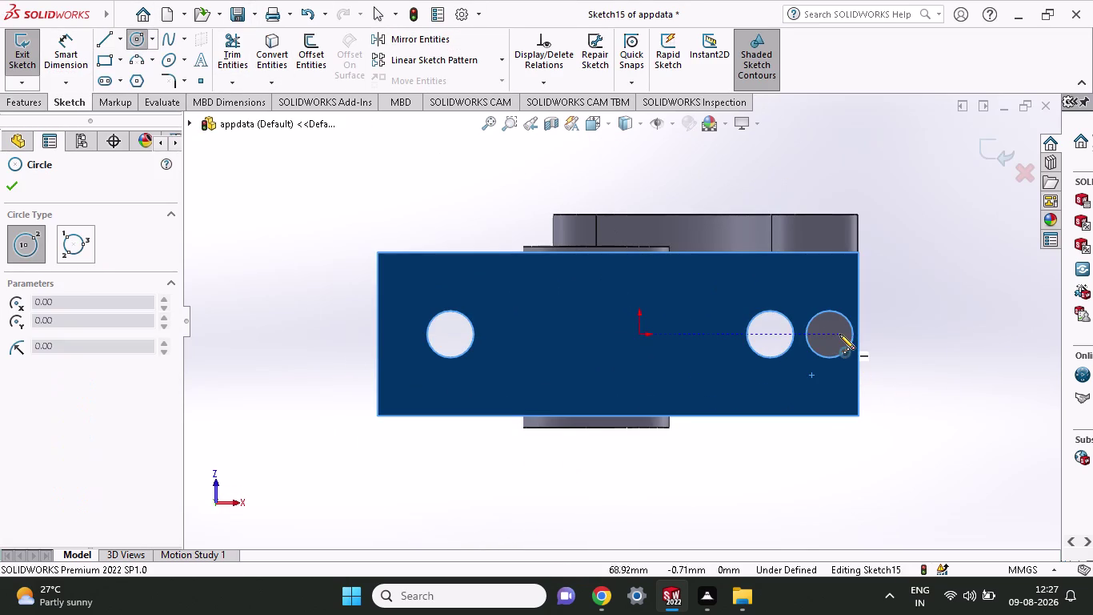
click(832, 334)
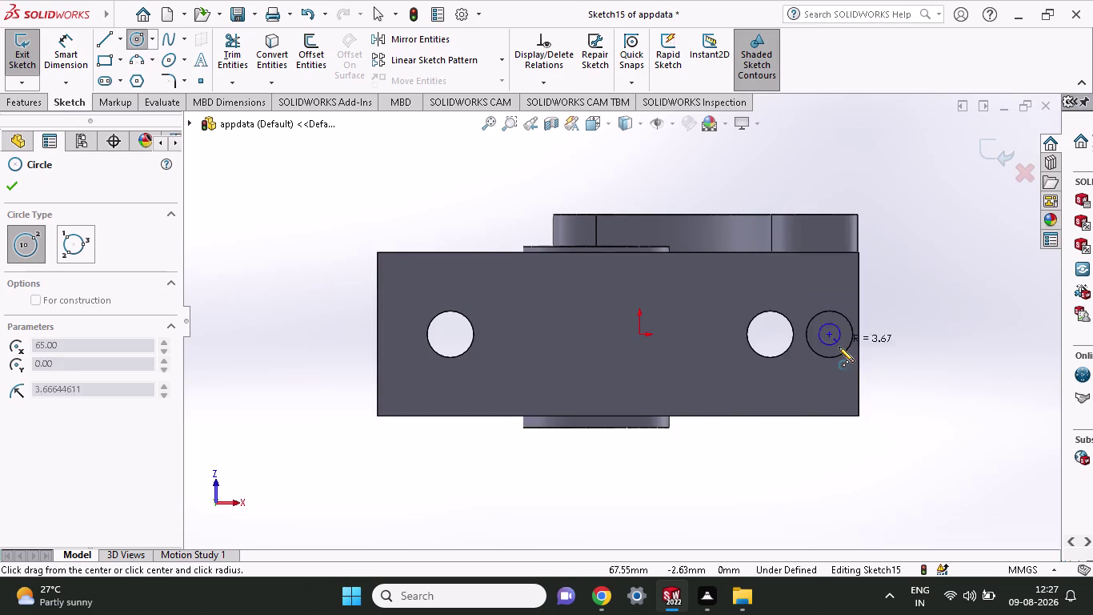
click(842, 353)
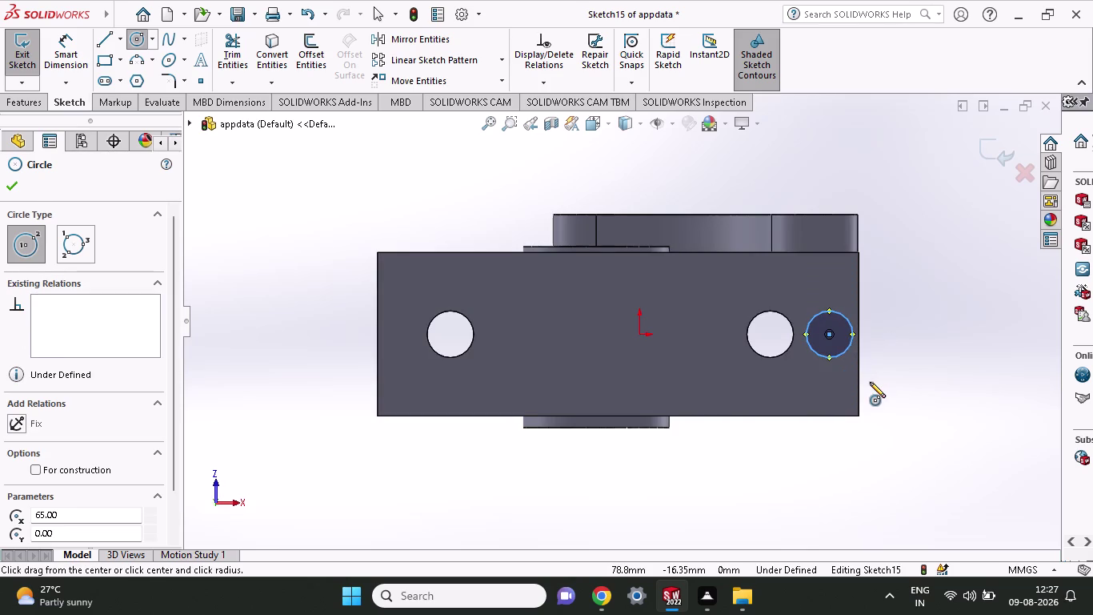
key(Escape)
key(ctrl+z)
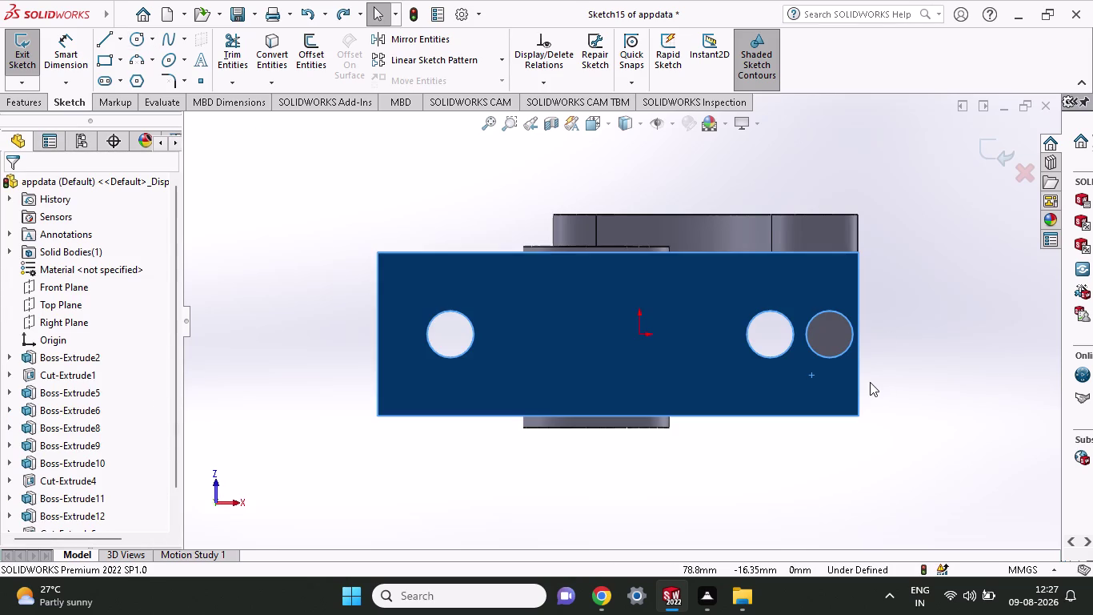
click(869, 484)
key(ctrl+z)
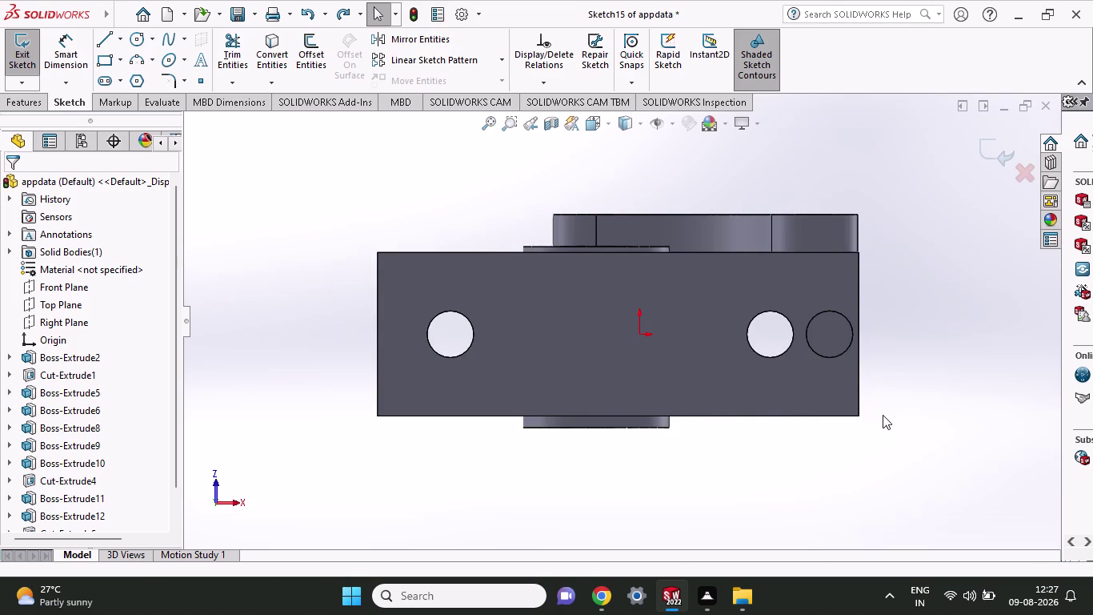
middle_drag(792, 379, 842, 332)
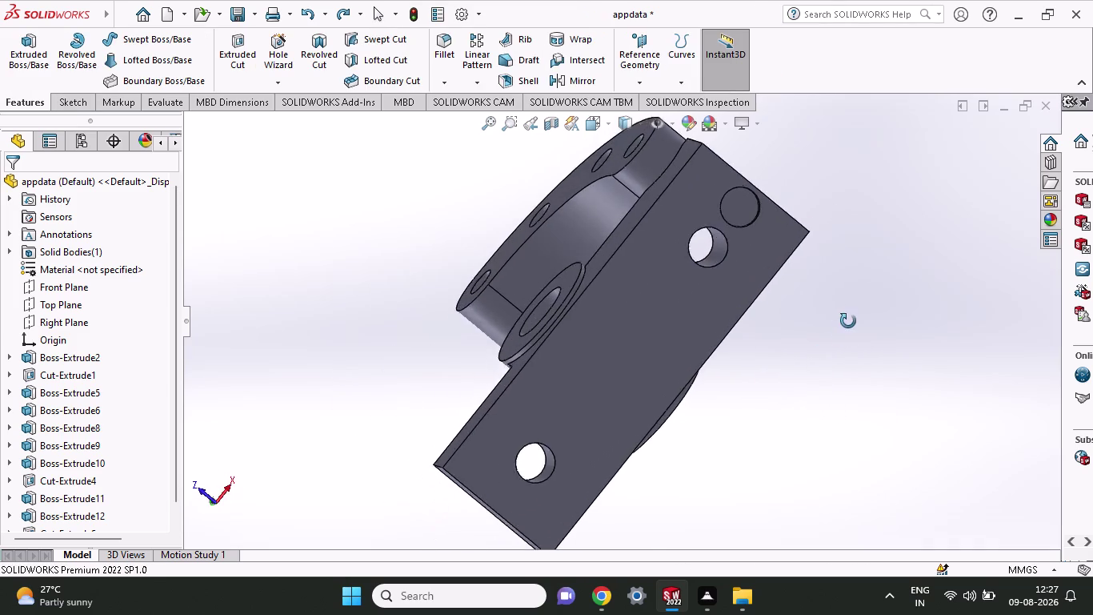
middle_drag(842, 332, 808, 384)
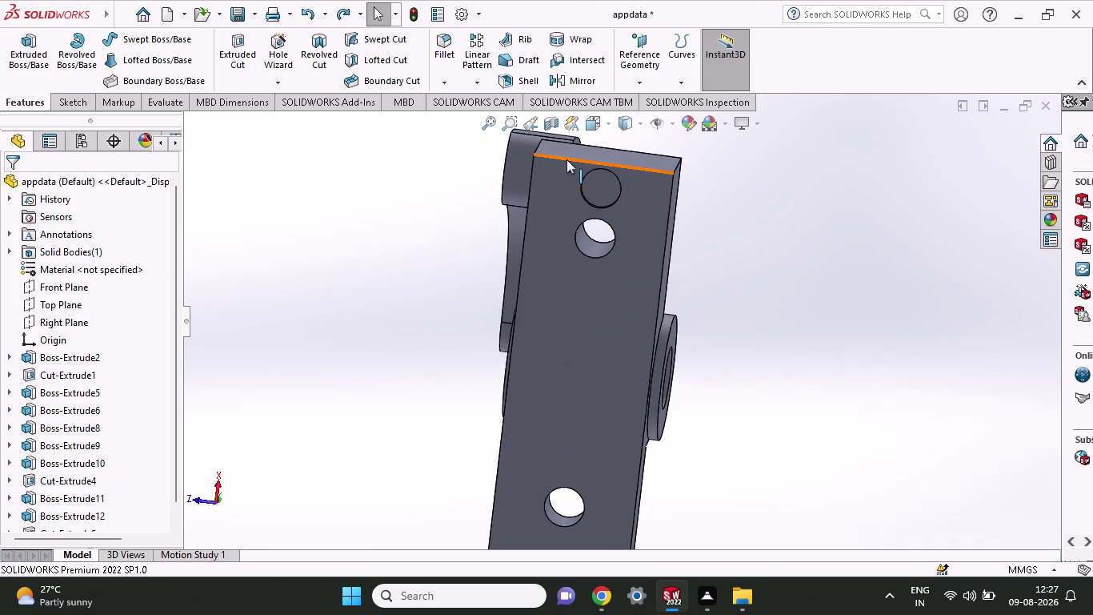
Draw a circle beside the top hole and set its radius to 8 mm.
click(613, 199)
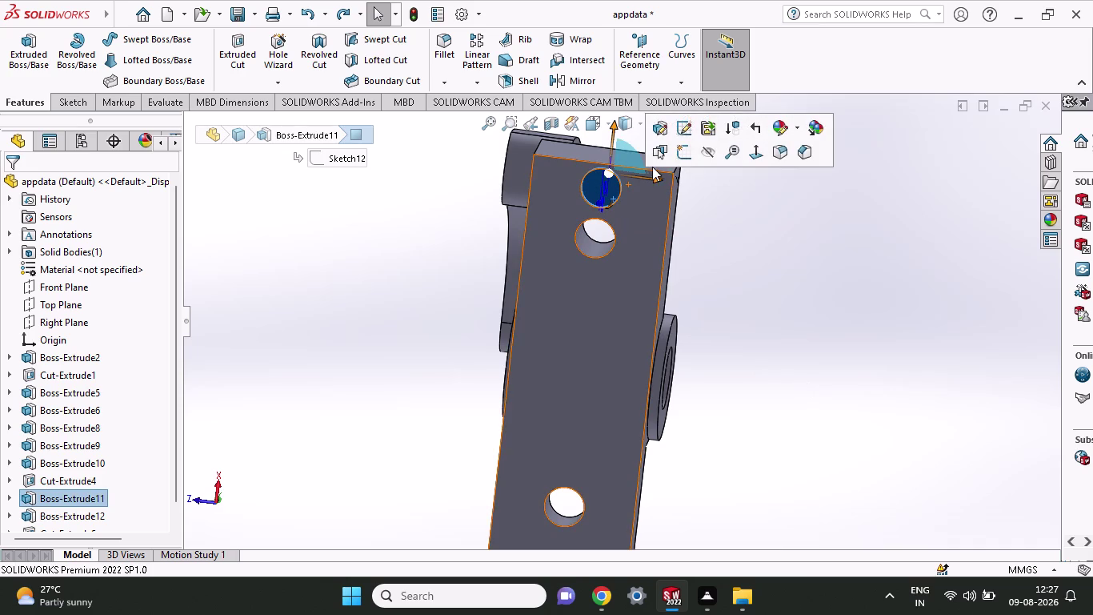
click(688, 154)
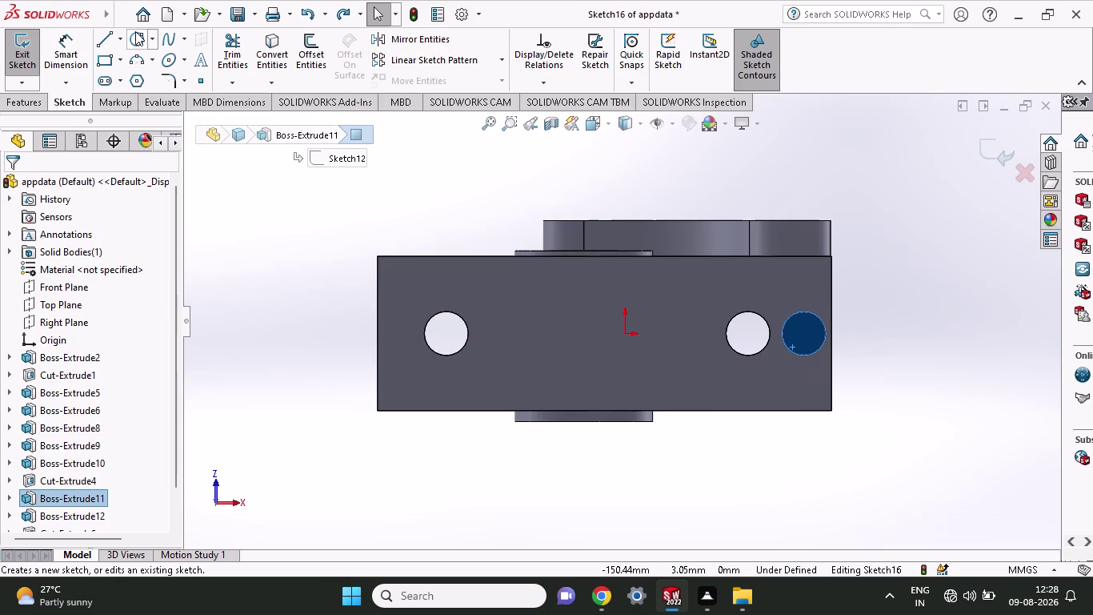
click(136, 31)
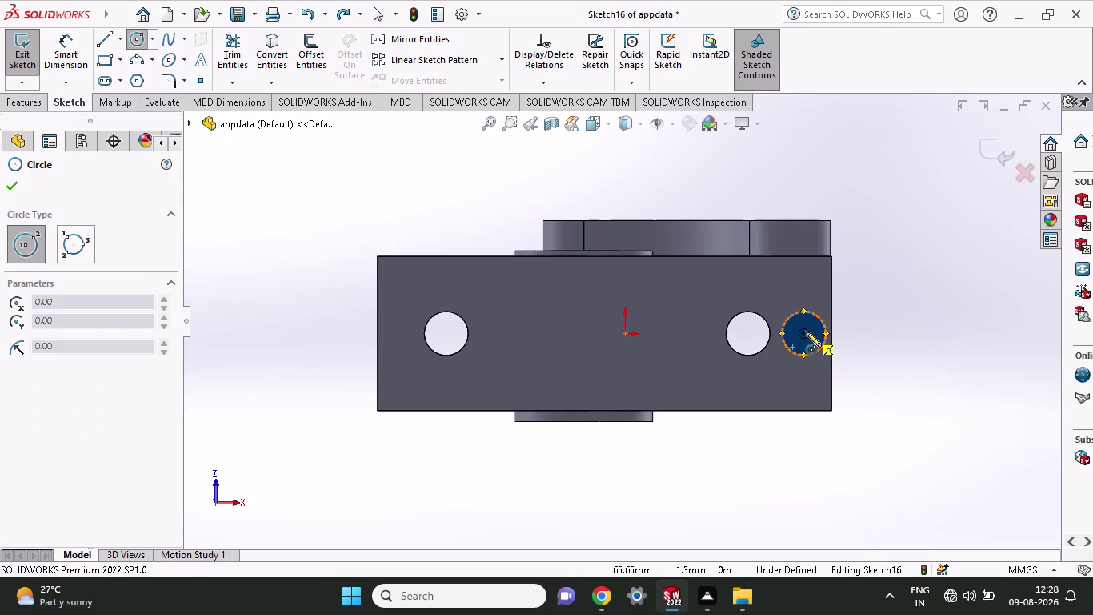
click(806, 333)
click(810, 351)
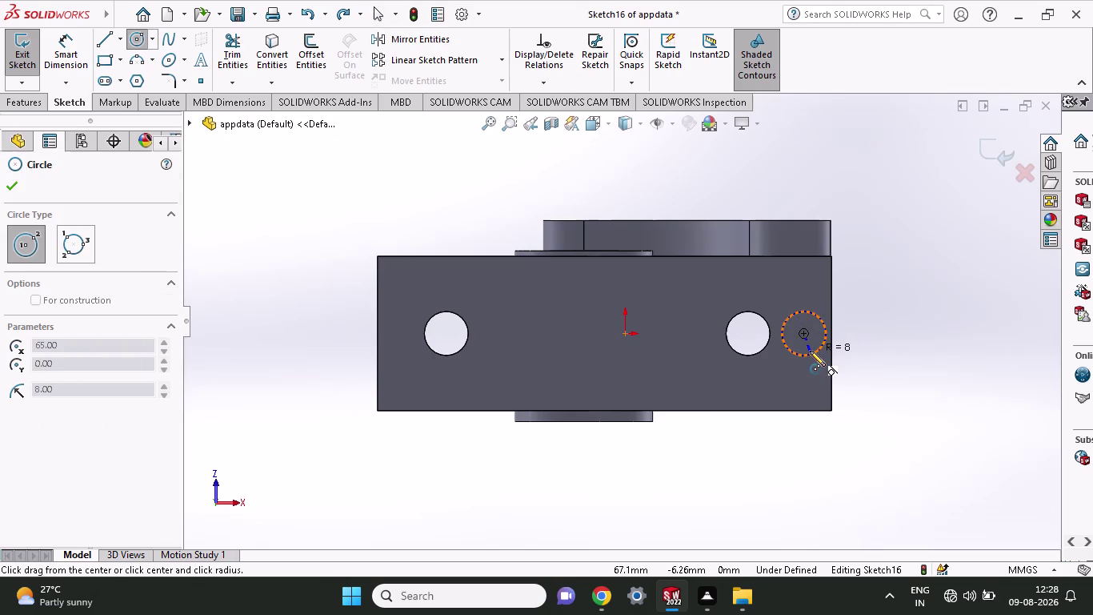
click(6, 179)
Exit the sketch and start an Extruded Boss/Base on Sketch16.
click(20, 86)
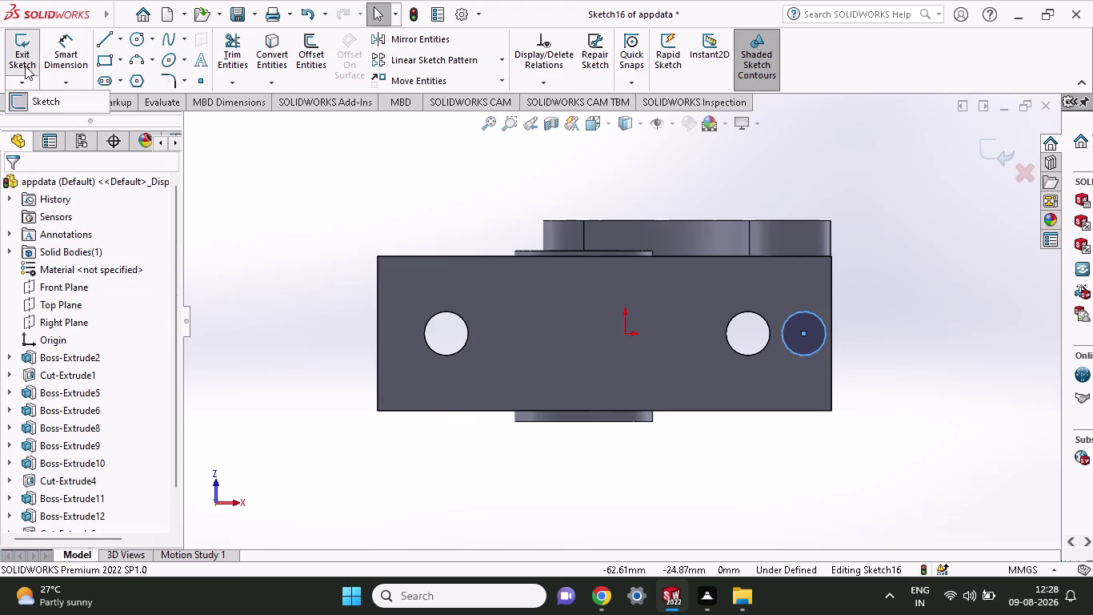
click(25, 82)
click(25, 100)
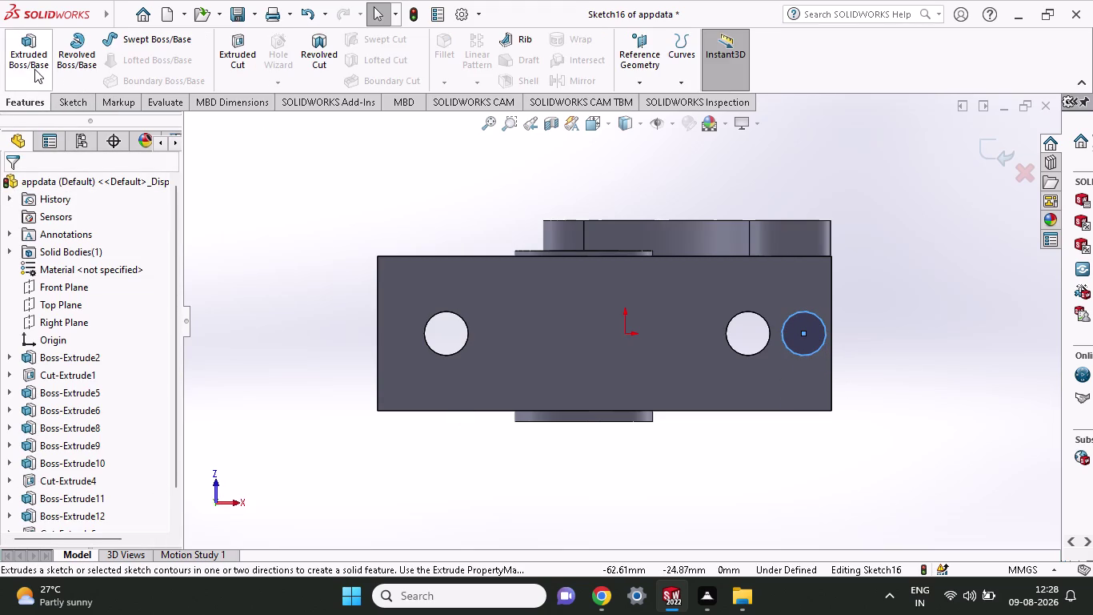
click(34, 67)
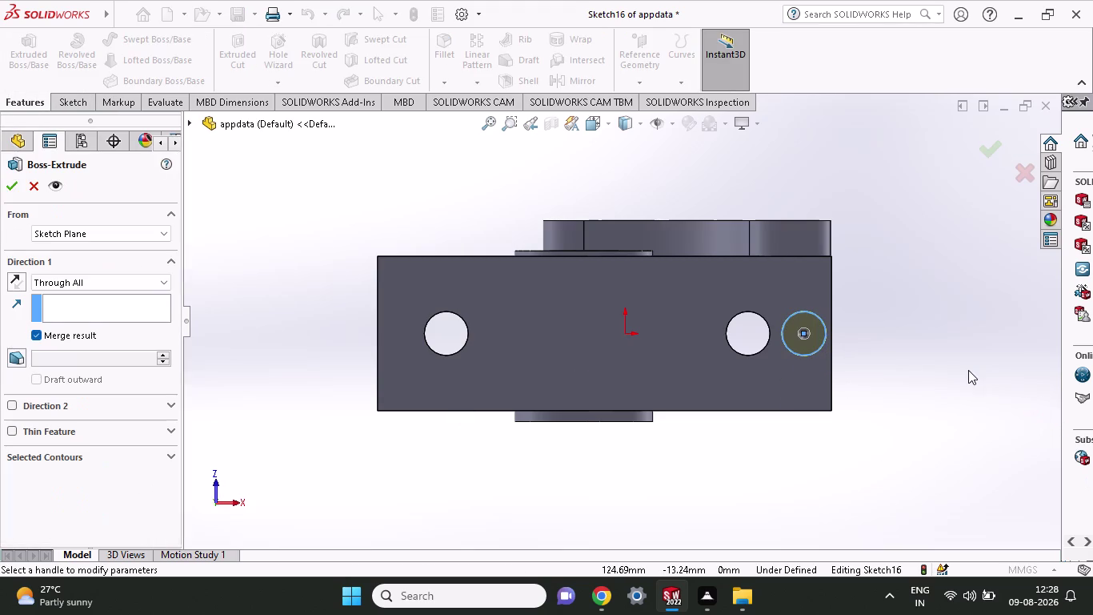
Try Up To Vertex, then Up To Surface, as the extrusion end condition.
middle_drag(962, 370, 910, 602)
scroll(down, 3)
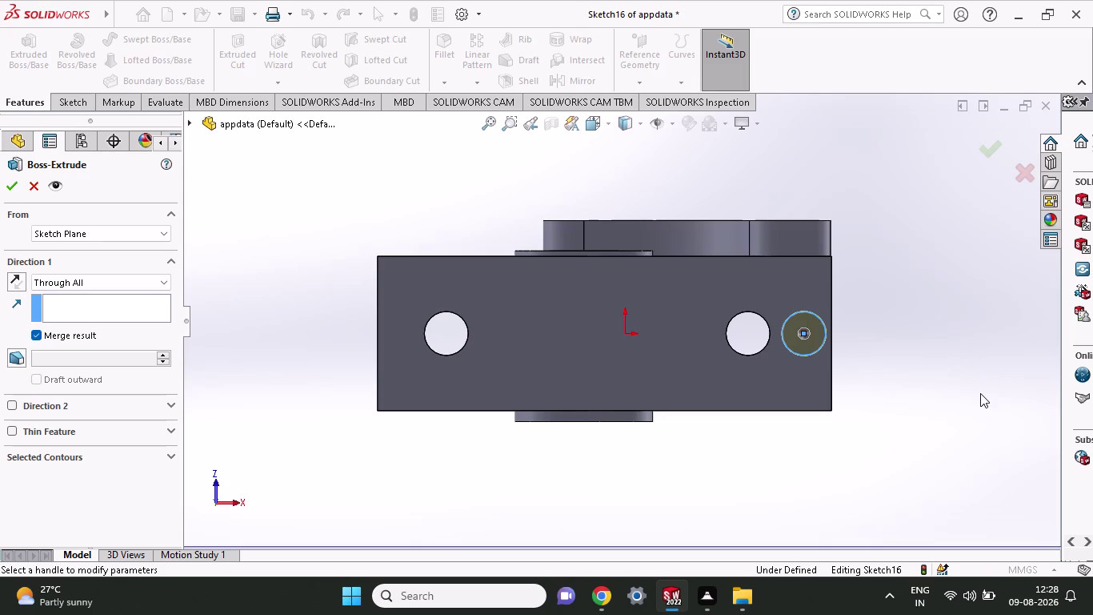
middle_drag(908, 485, 893, 457)
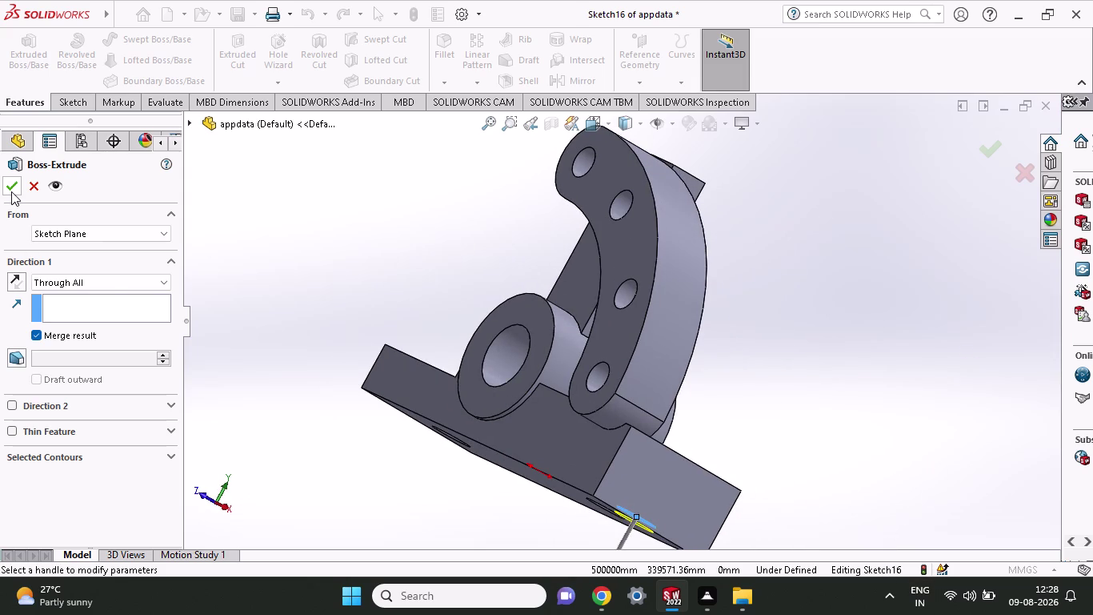
click(90, 279)
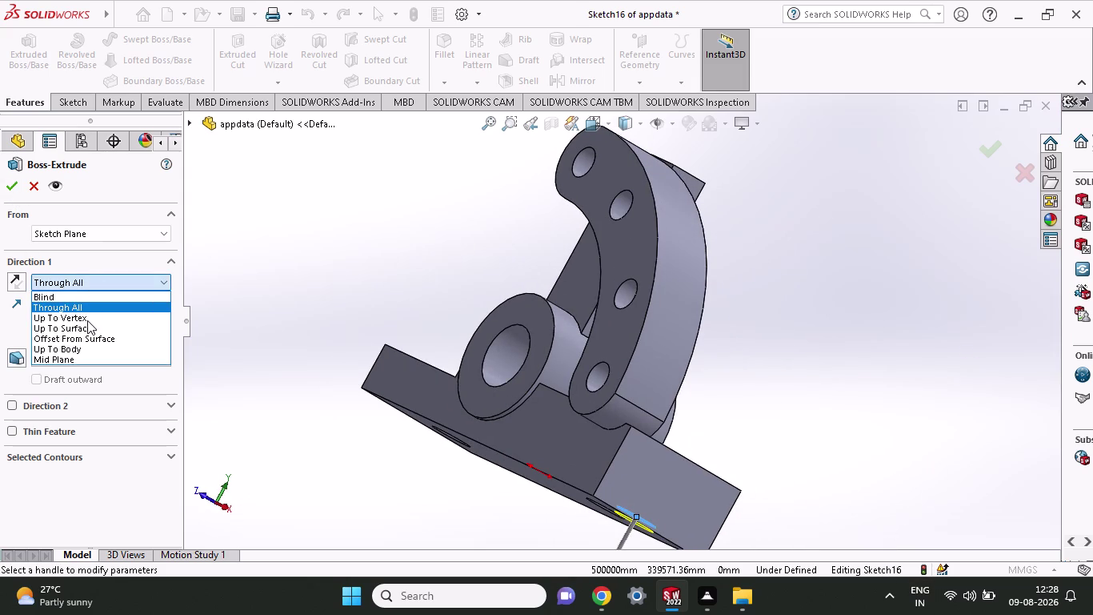
click(87, 321)
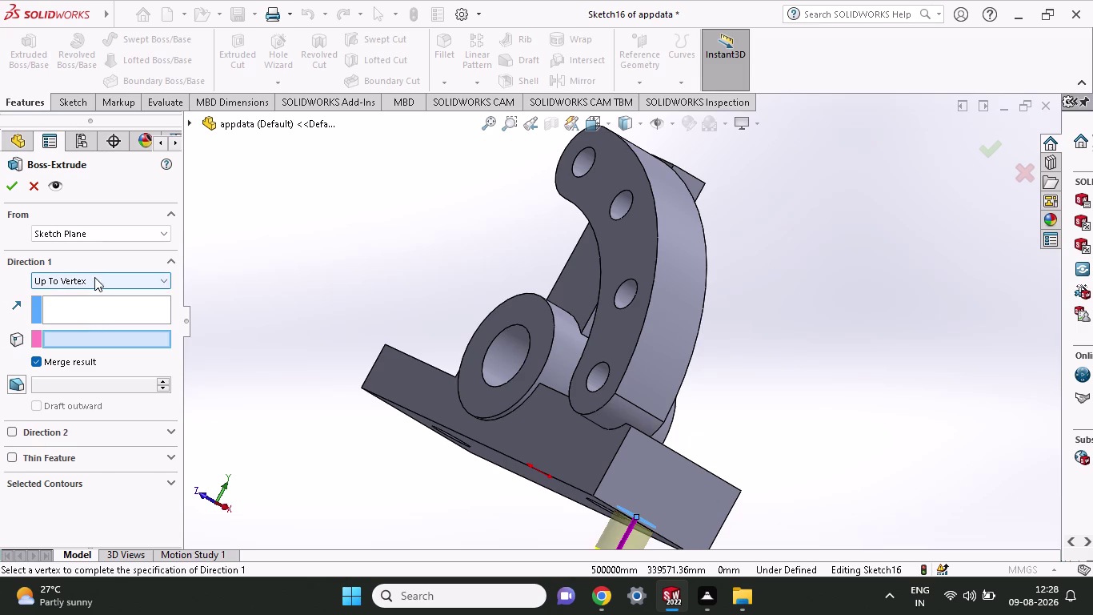
click(94, 277)
click(92, 324)
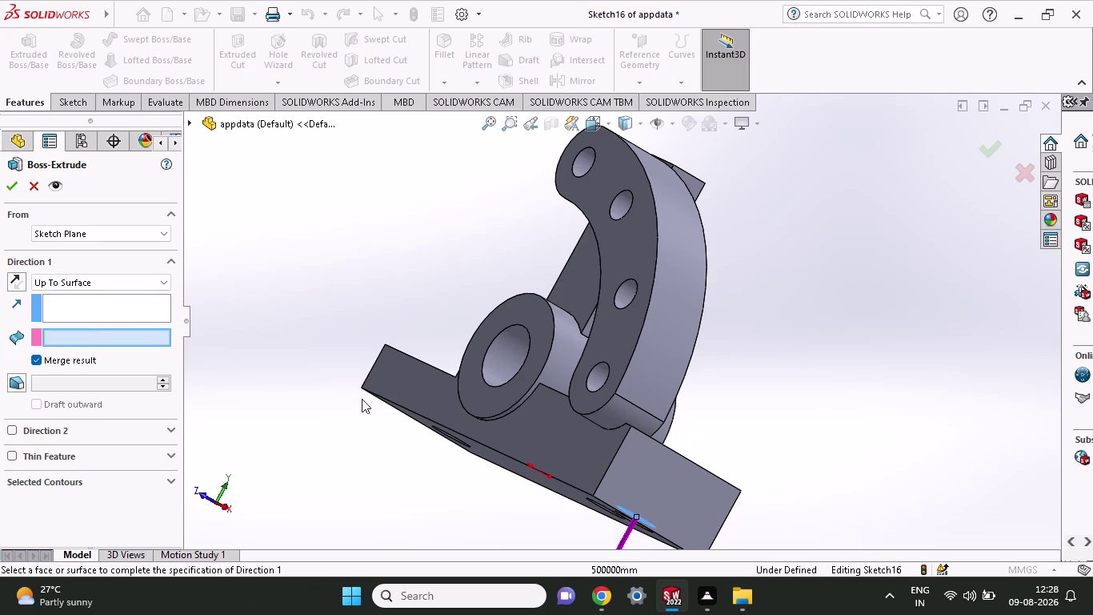
click(7, 186)
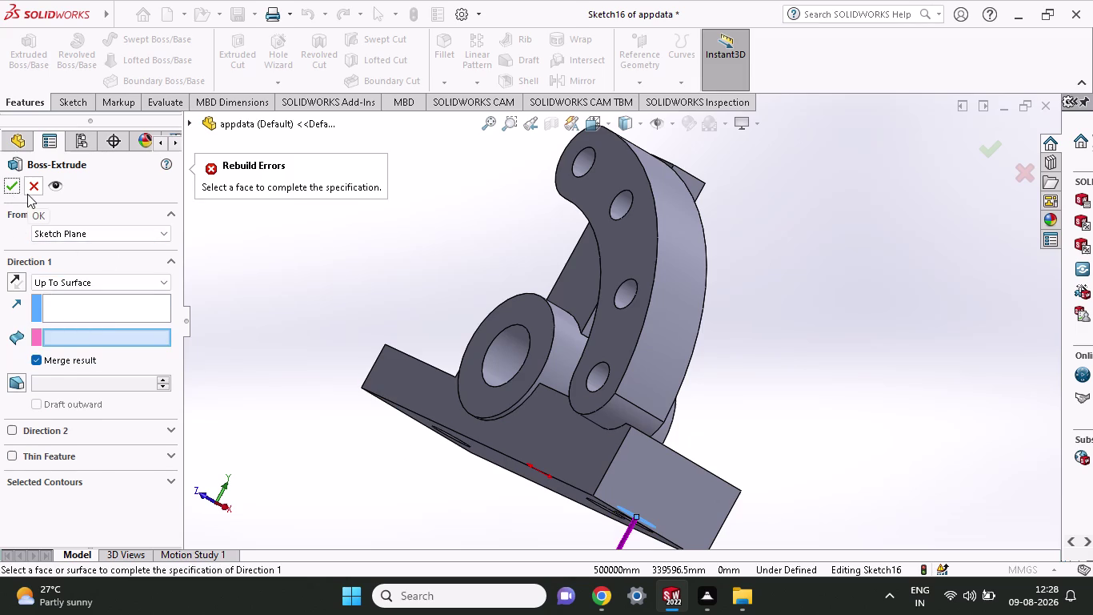
Keep Up To Surface and pick the base's flat face as the end face.
click(68, 286)
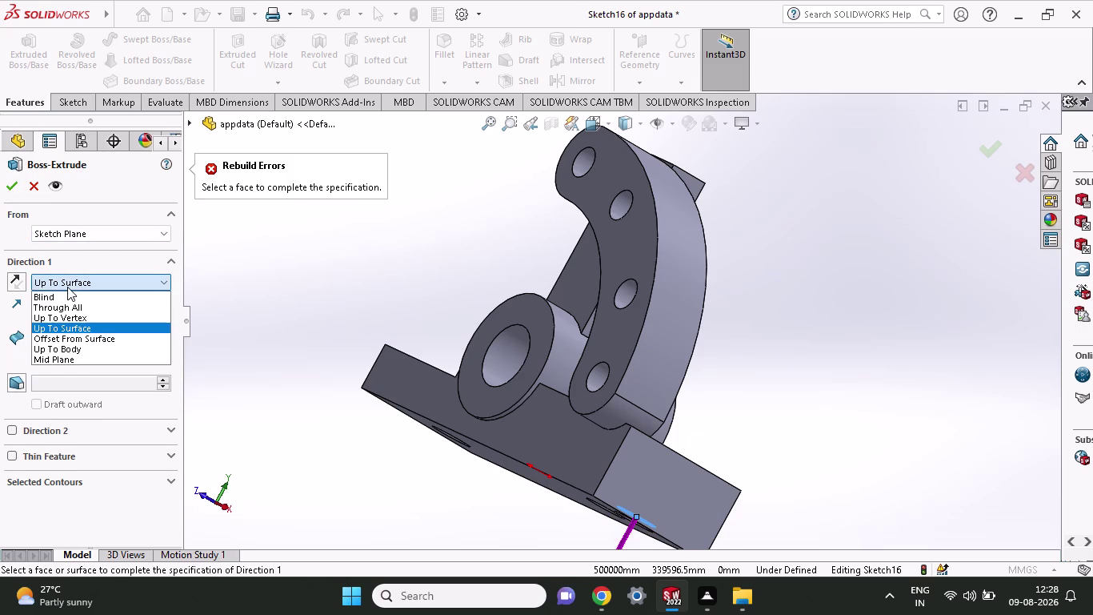
middle_drag(292, 482, 303, 353)
middle_drag(329, 469, 336, 392)
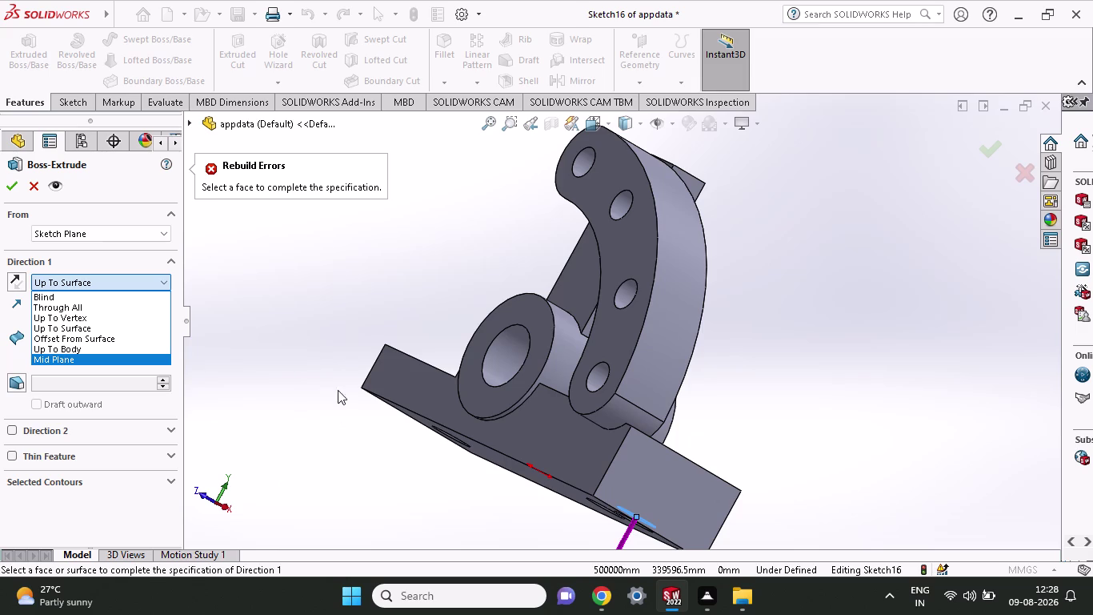
middle_drag(337, 392, 339, 365)
middle_drag(277, 433, 317, 352)
click(204, 410)
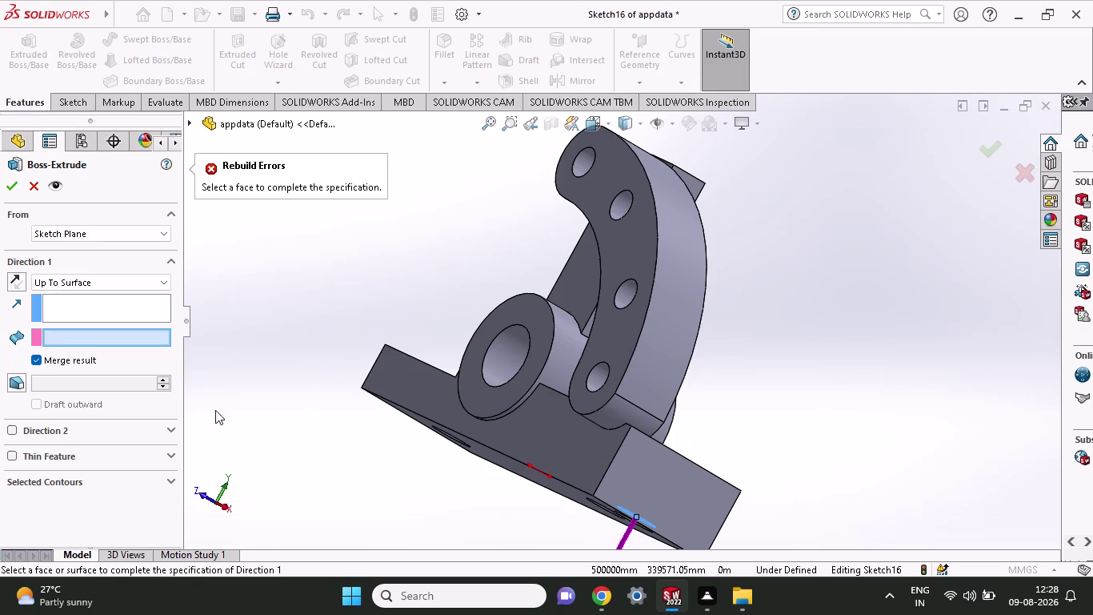
middle_drag(313, 459, 363, 365)
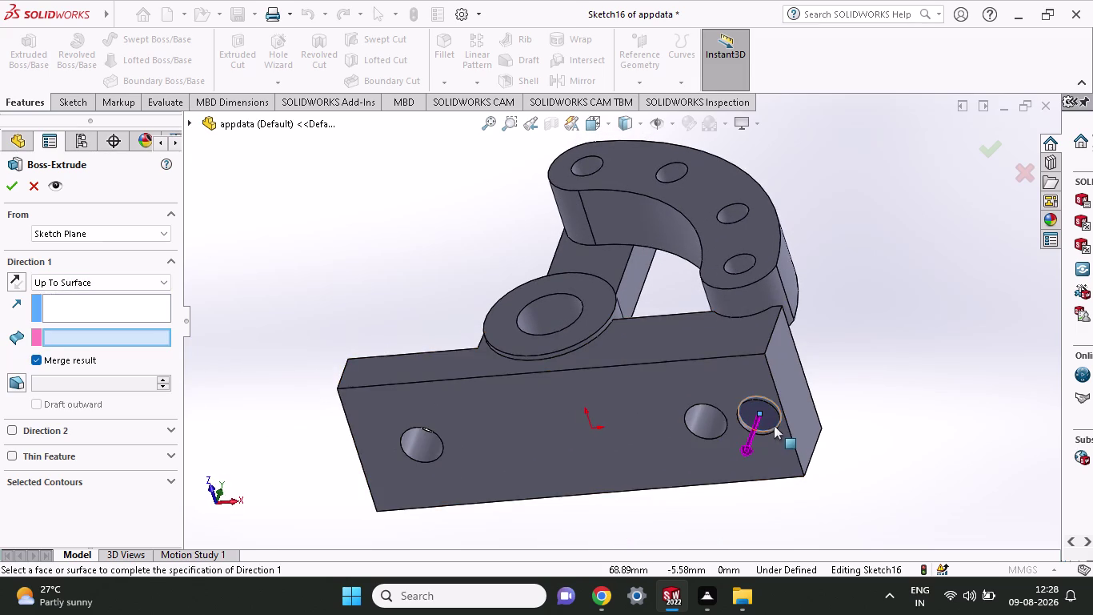
click(771, 422)
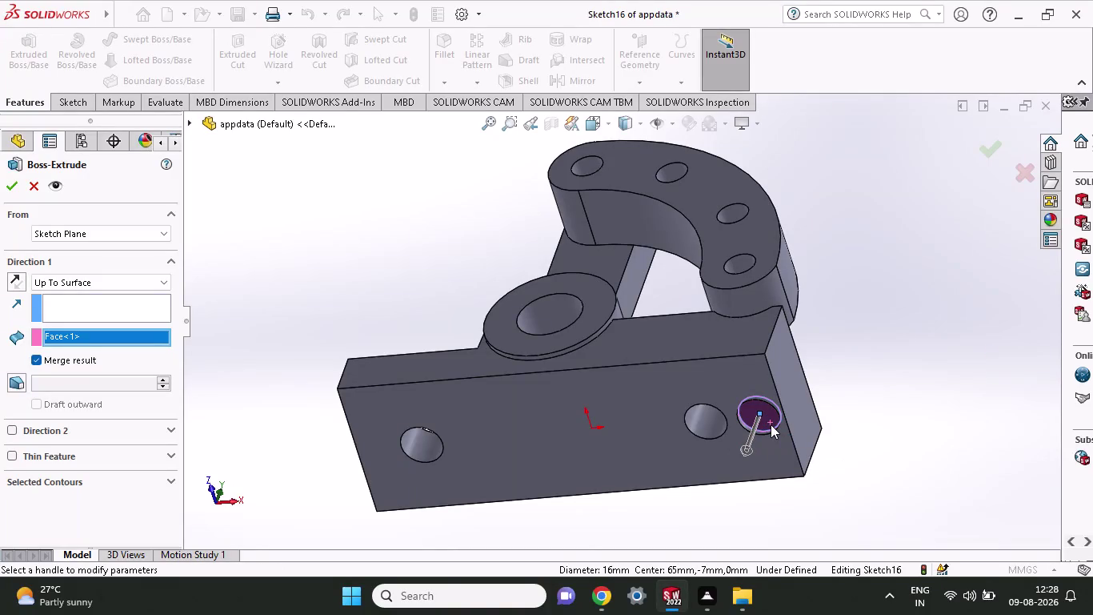
click(10, 178)
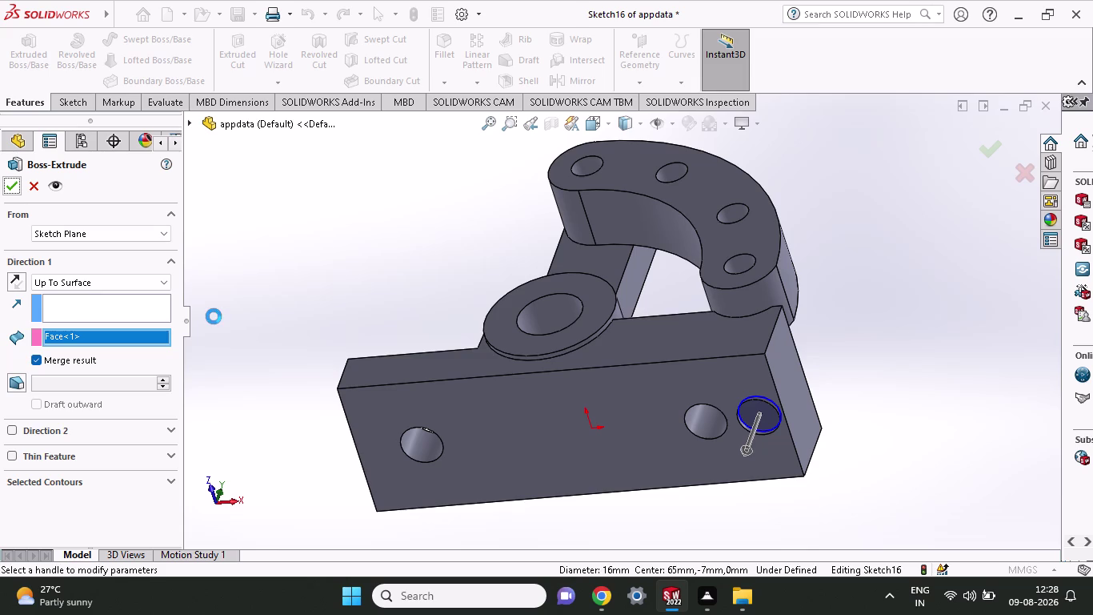
Inspect the extrusion preview, then cancel the Boss-Extrude without adding a boss.
middle_drag(373, 247, 377, 286)
click(355, 242)
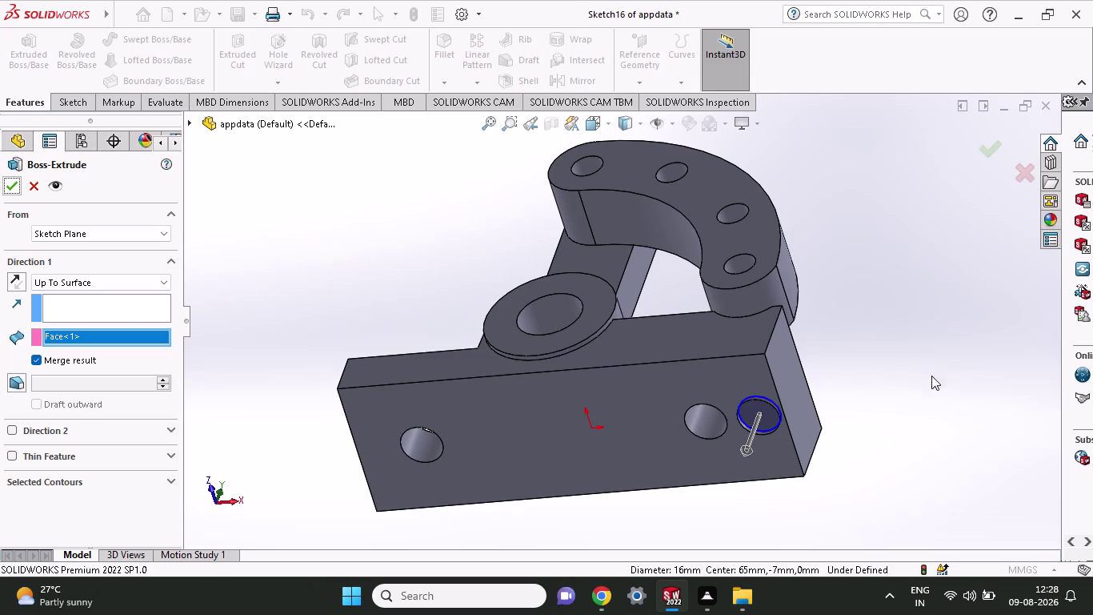
middle_drag(921, 347, 920, 433)
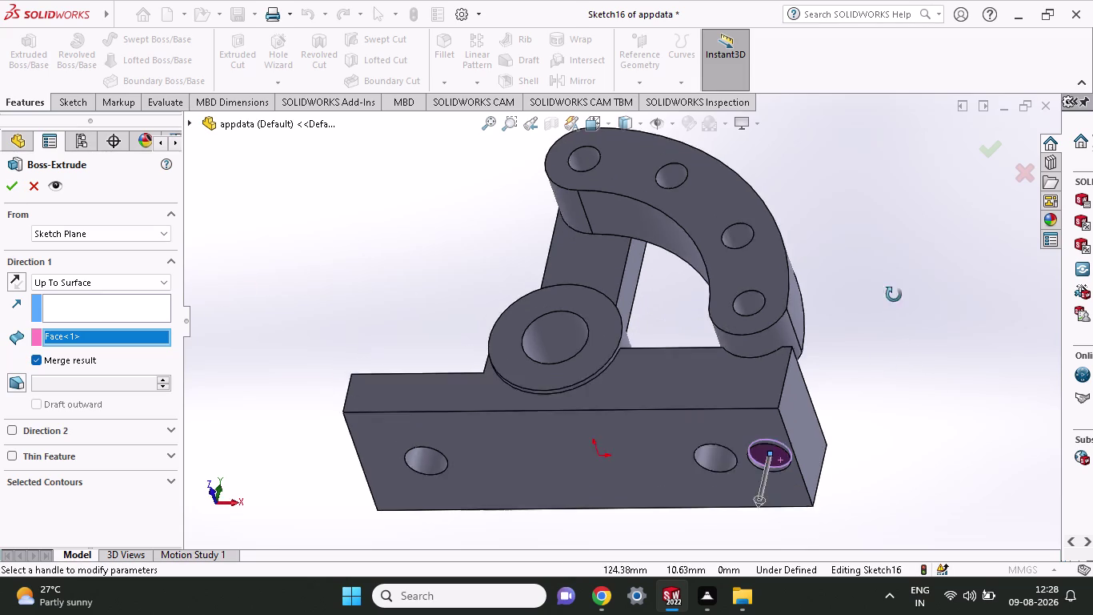
click(38, 184)
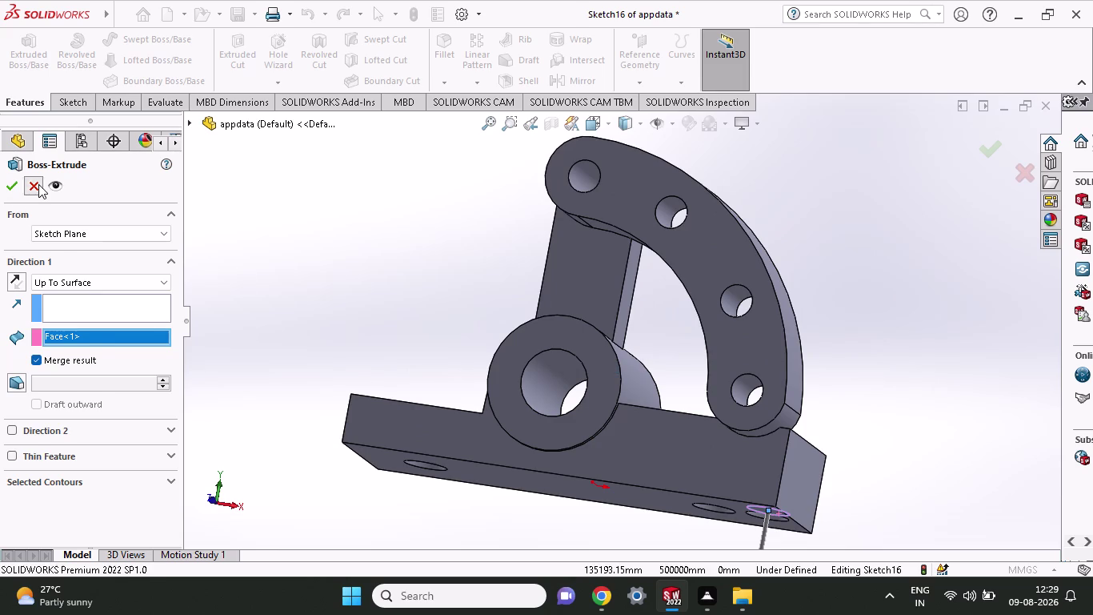
middle_drag(927, 344, 910, 444)
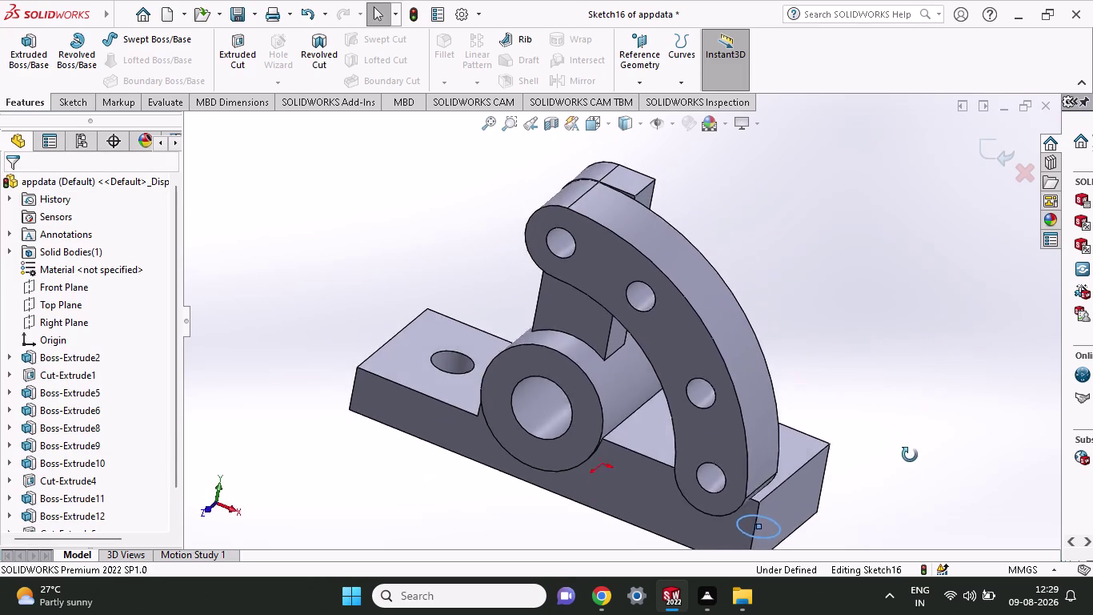
Zoom in close on the Sketch16 circle, select it, and bring up the Features commands.
middle_drag(910, 444, 888, 416)
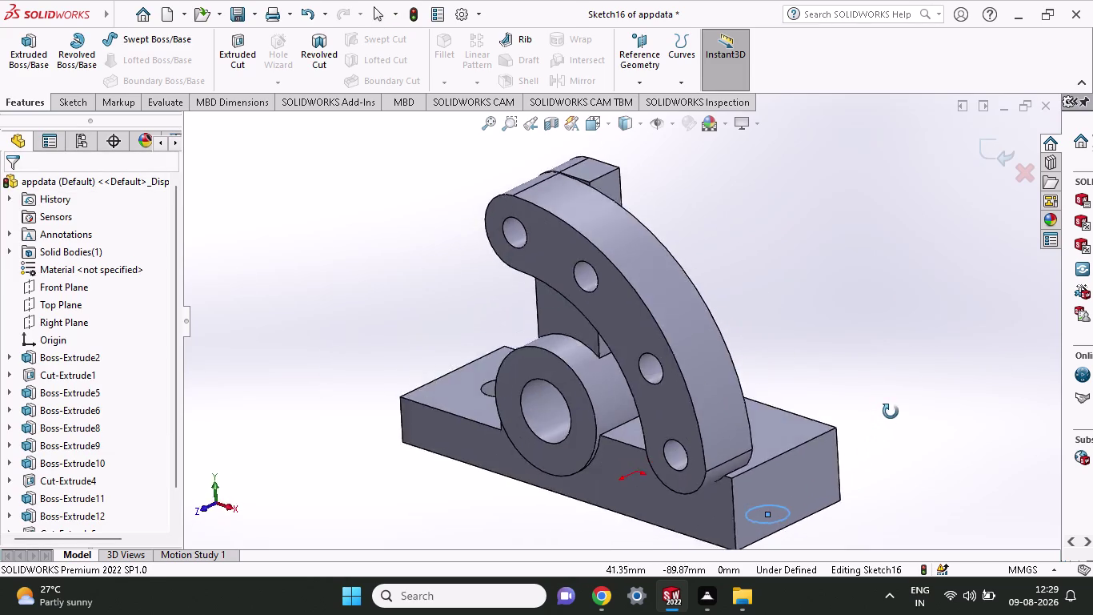
middle_drag(889, 415, 894, 144)
scroll(up, 3)
scroll(down, 3)
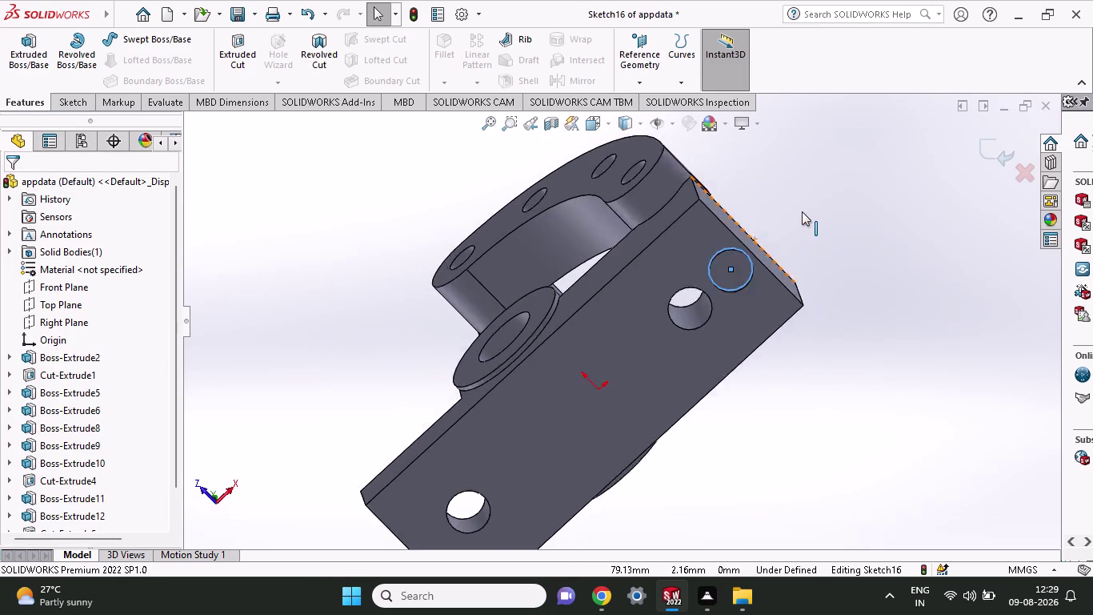
scroll(down, 3)
scroll(down, 3)
scroll(down, 3)
scroll(down, 3)
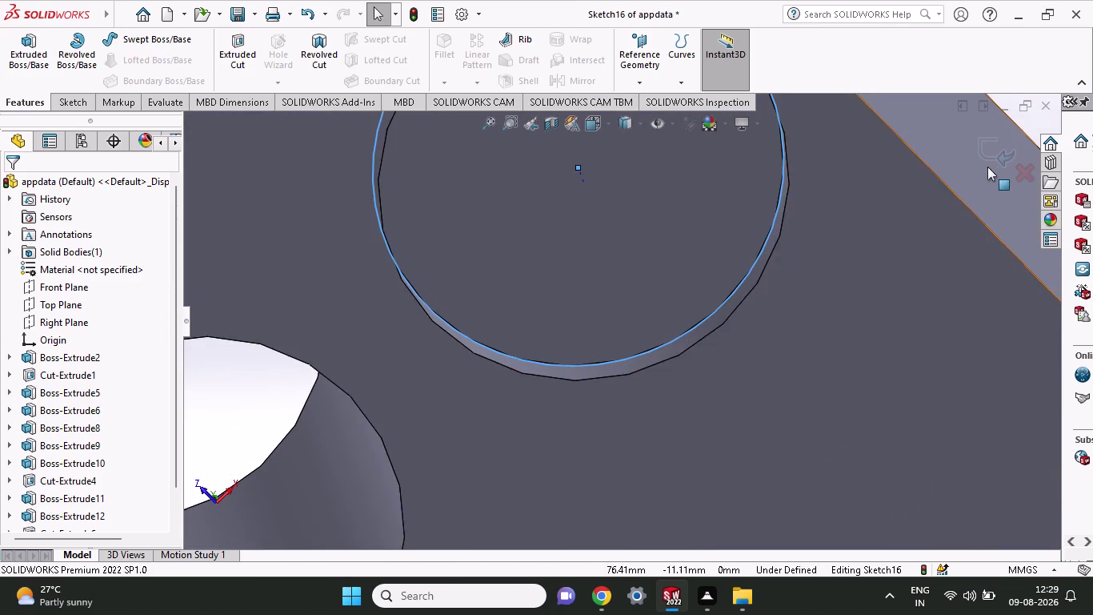
middle_drag(893, 259, 905, 378)
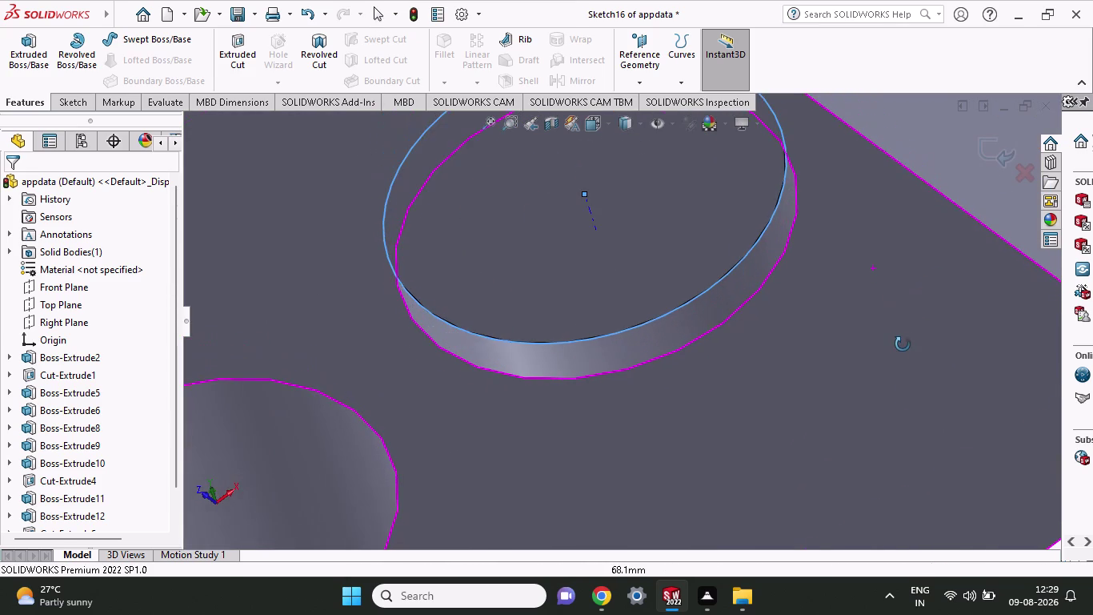
middle_drag(905, 377, 906, 409)
scroll(up, 3)
scroll(up, 3)
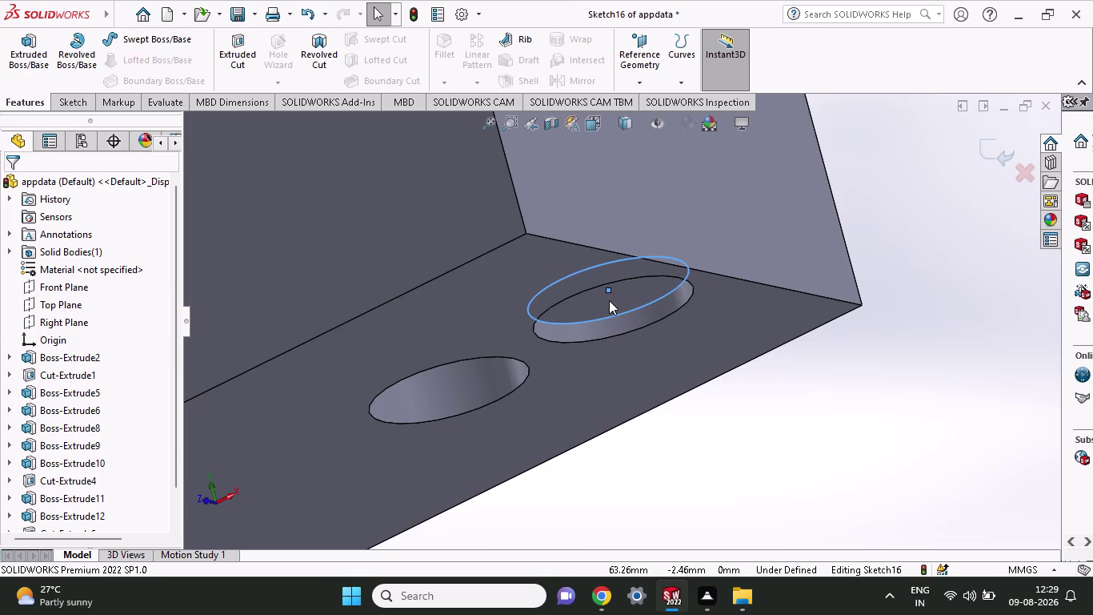
click(32, 102)
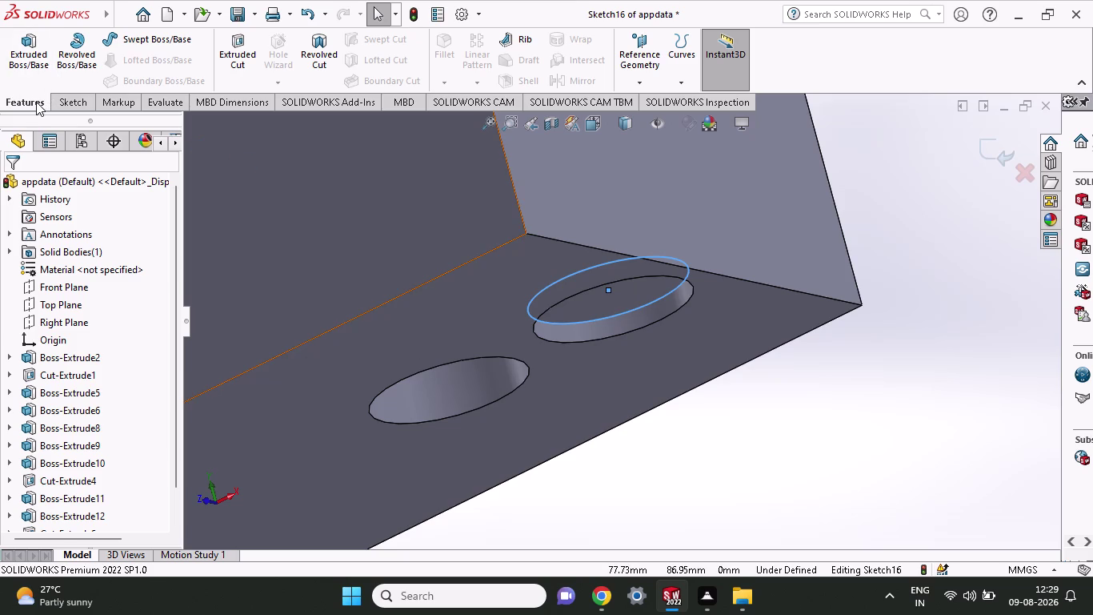
click(32, 50)
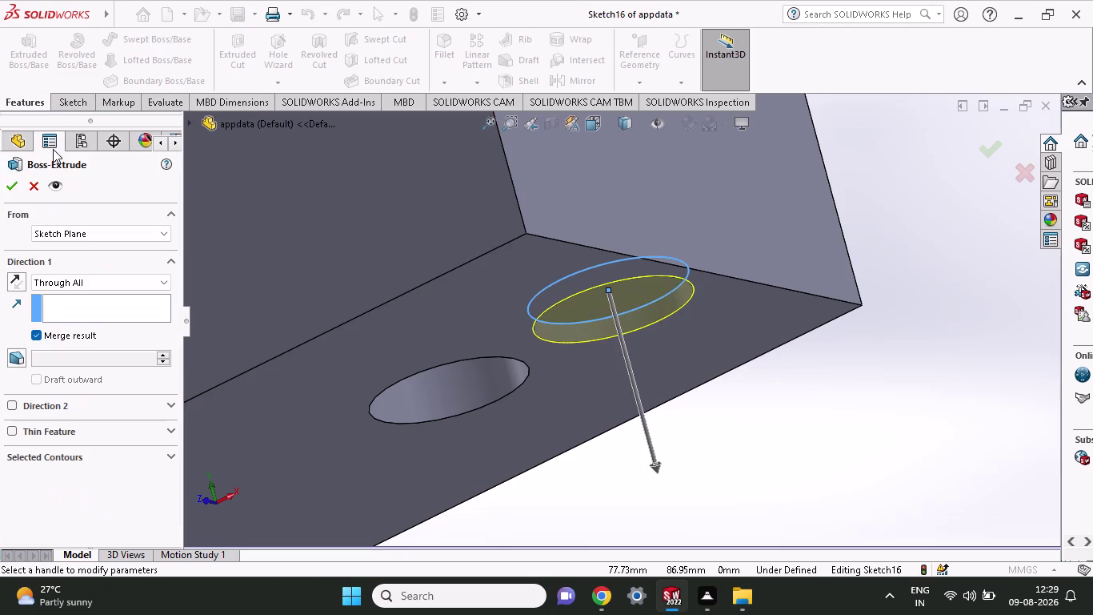
Drag the extrusion depth, then switch to Blind at about 5 mm.
drag(656, 469, 657, 441)
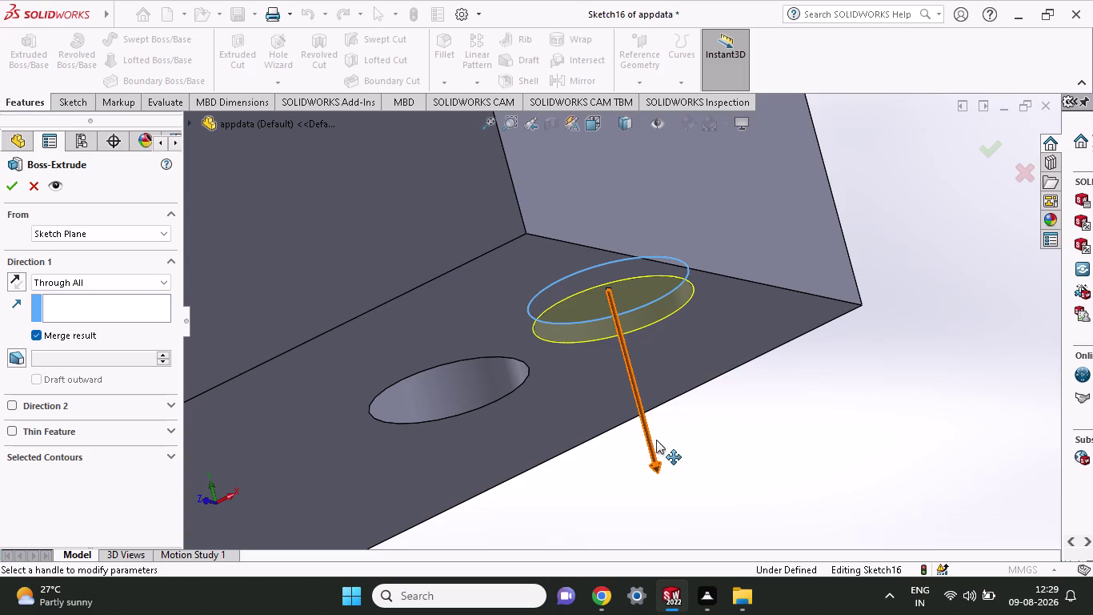
drag(656, 441, 628, 326)
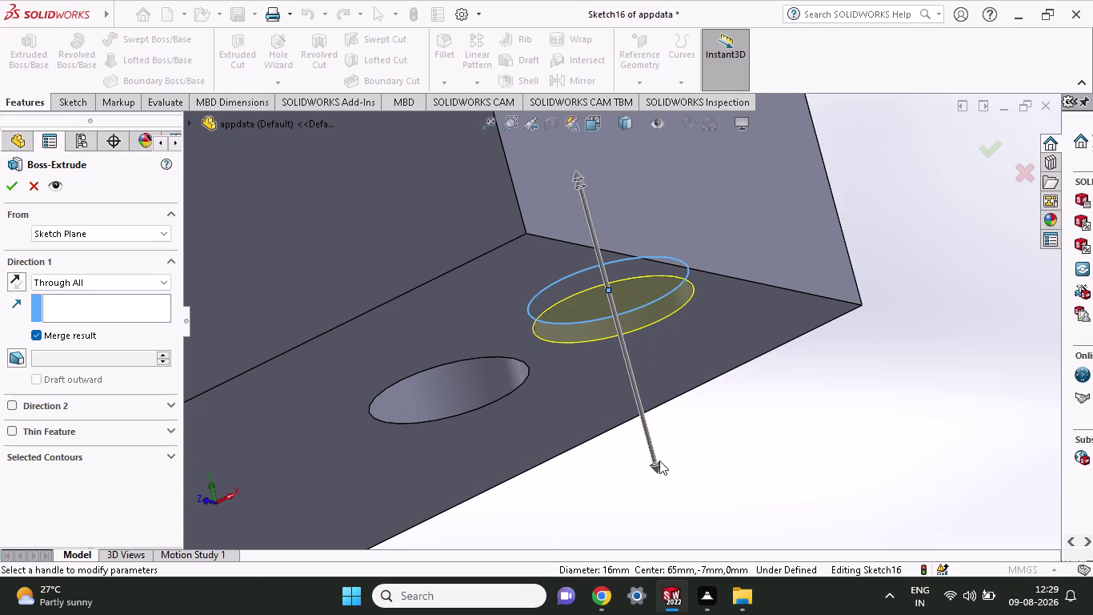
drag(658, 473, 630, 327)
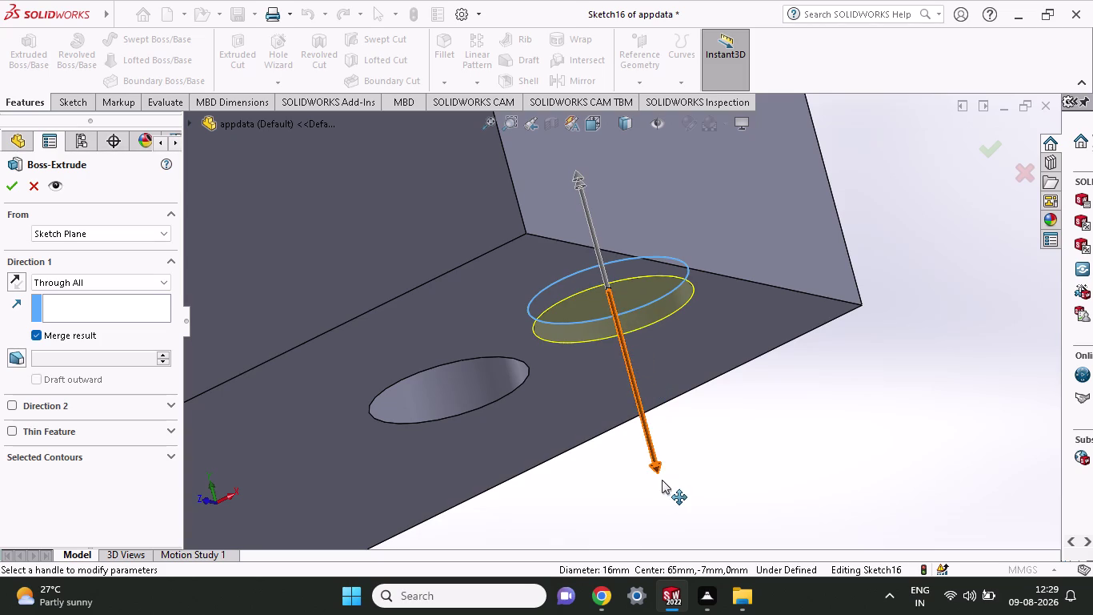
drag(658, 473, 625, 291)
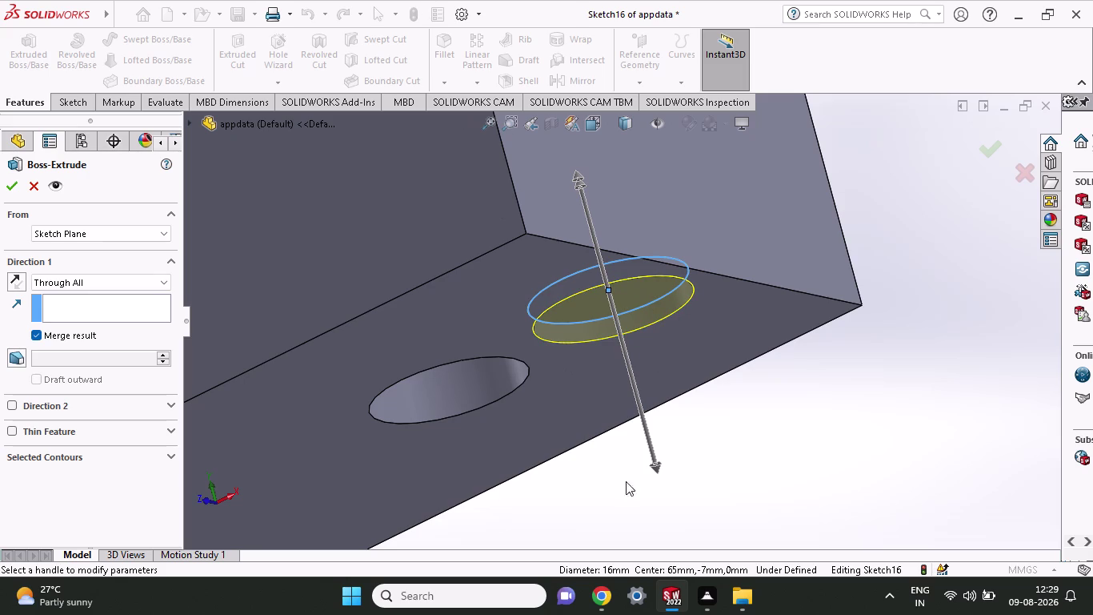
click(140, 282)
click(112, 296)
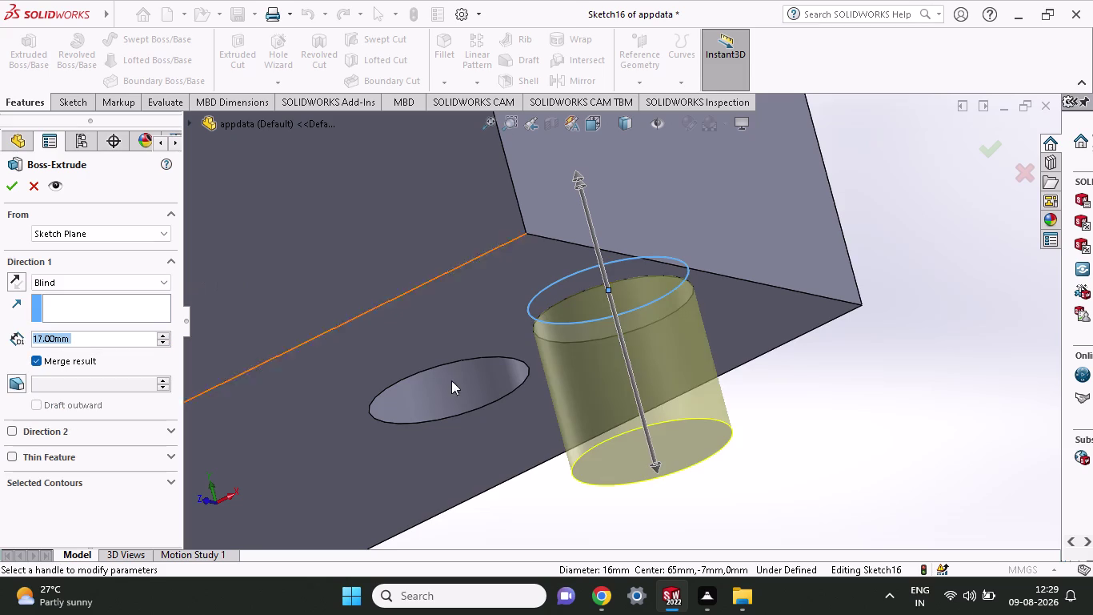
drag(652, 467, 635, 345)
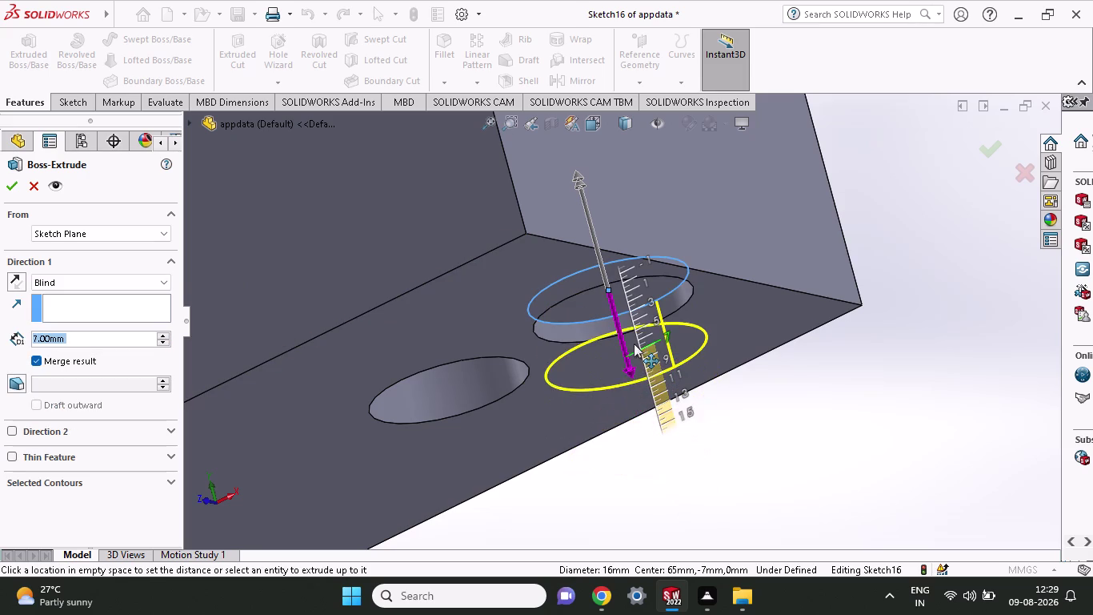
drag(635, 345, 619, 333)
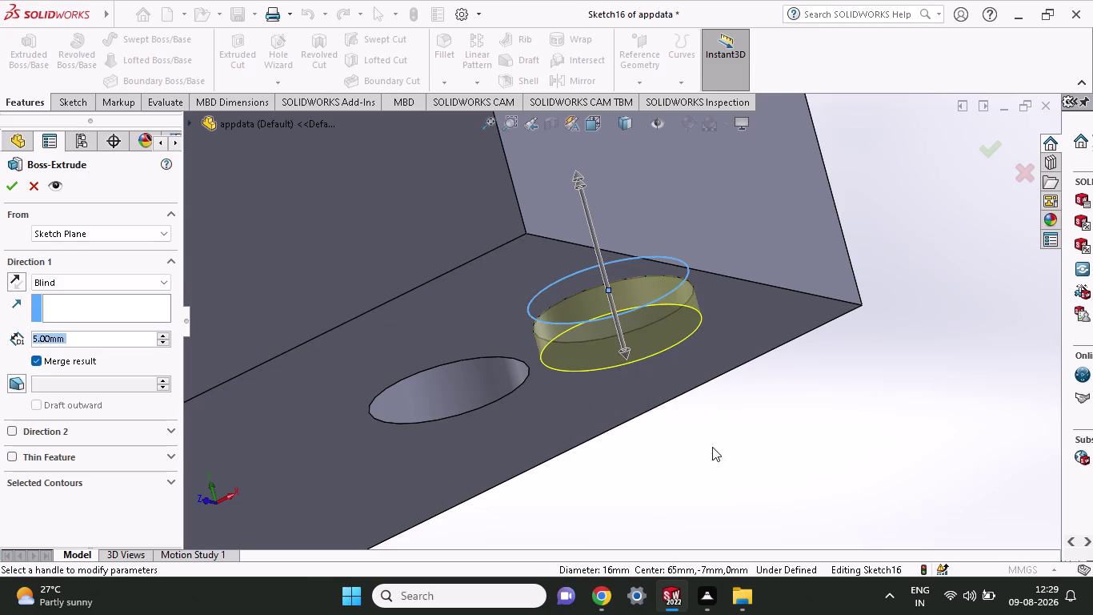
Test blind depths of 7, 3, 4 and 2 mm, then cancel the extrusion.
middle_drag(702, 436, 706, 473)
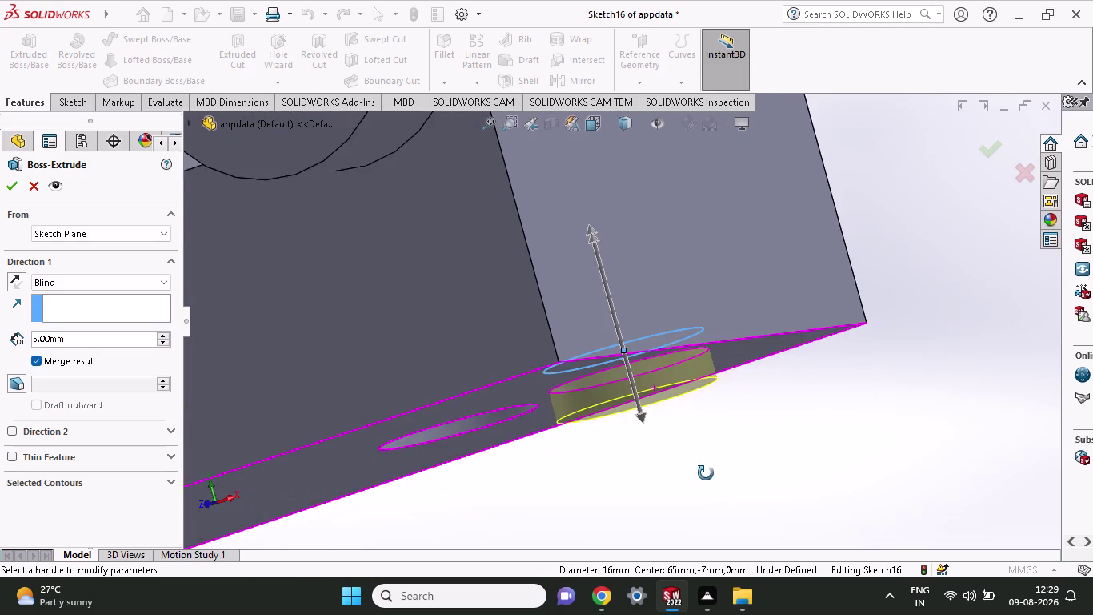
middle_drag(706, 473, 711, 490)
drag(668, 445, 668, 436)
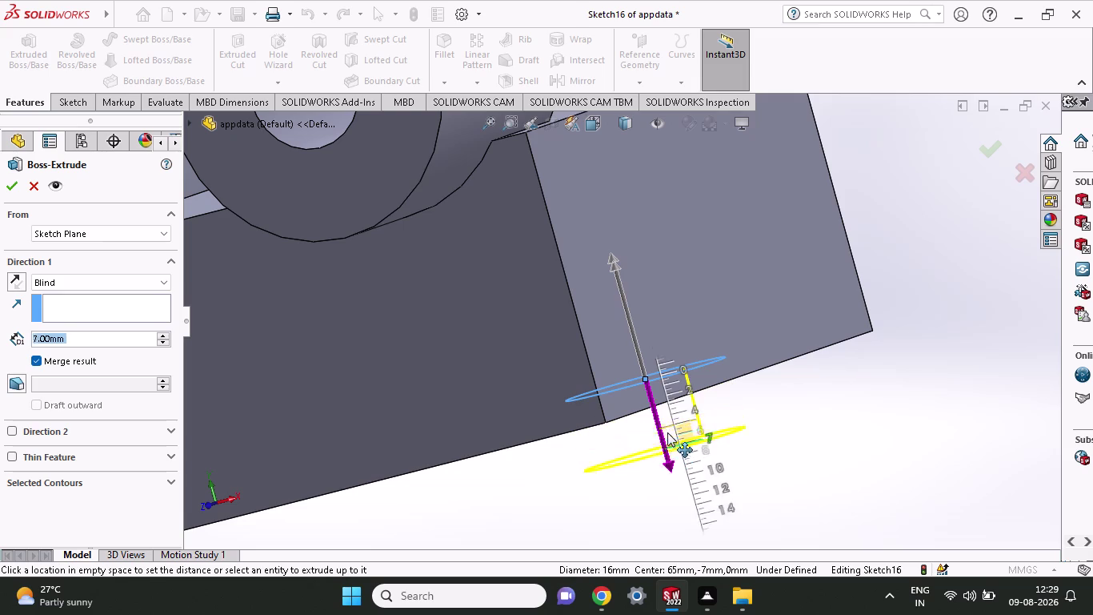
drag(668, 436, 655, 405)
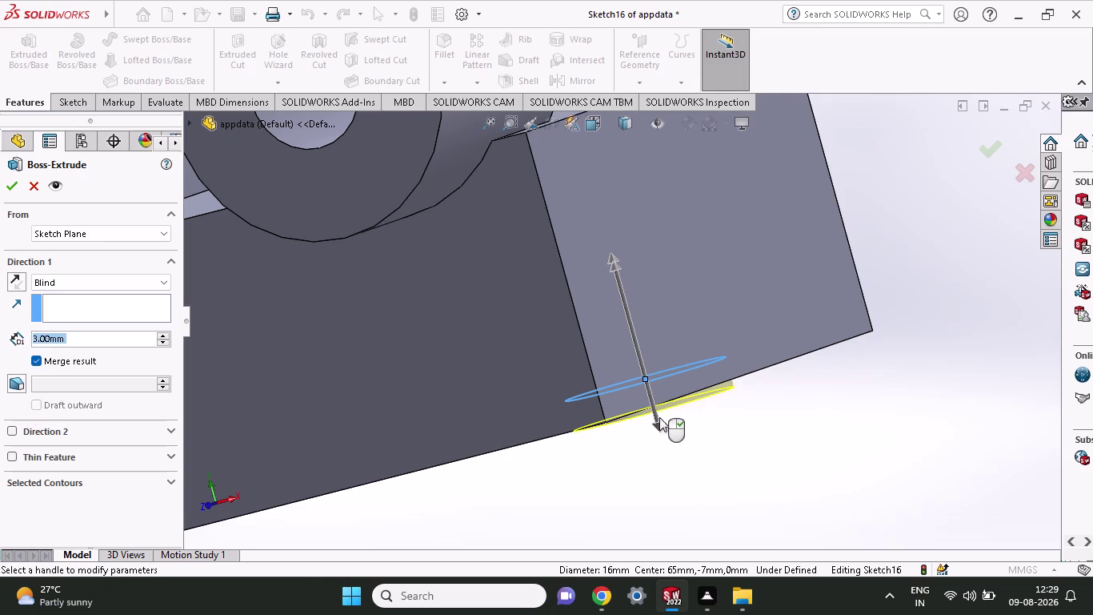
drag(655, 422, 655, 416)
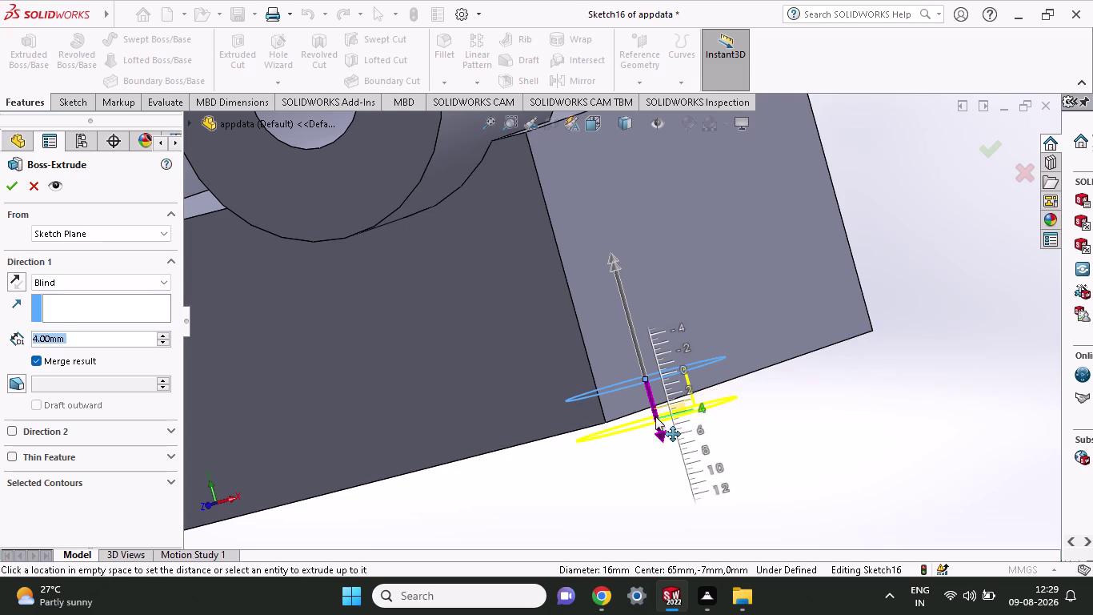
drag(655, 416, 654, 396)
middle_drag(697, 456, 676, 380)
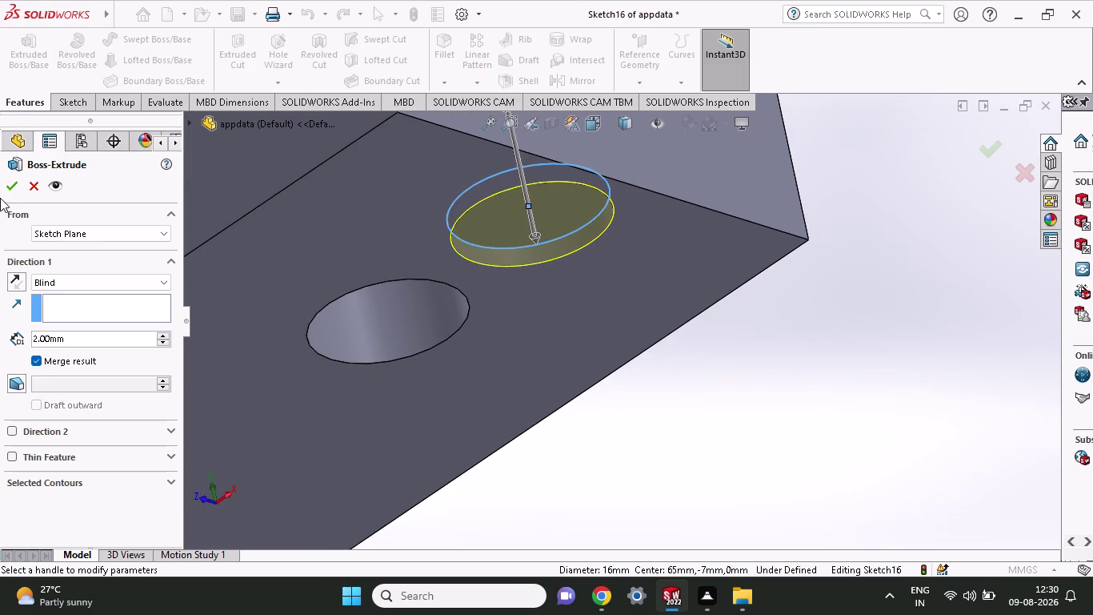
click(5, 187)
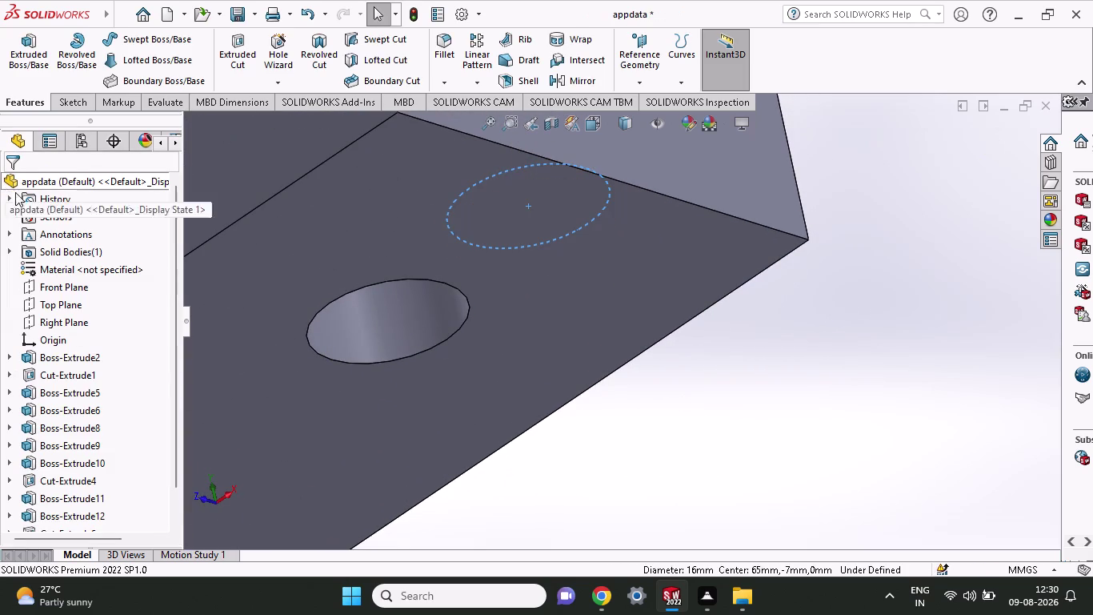
Orbit and zoom to the curved flange and right-click its Boss-Extrude12 face.
scroll(up, 3)
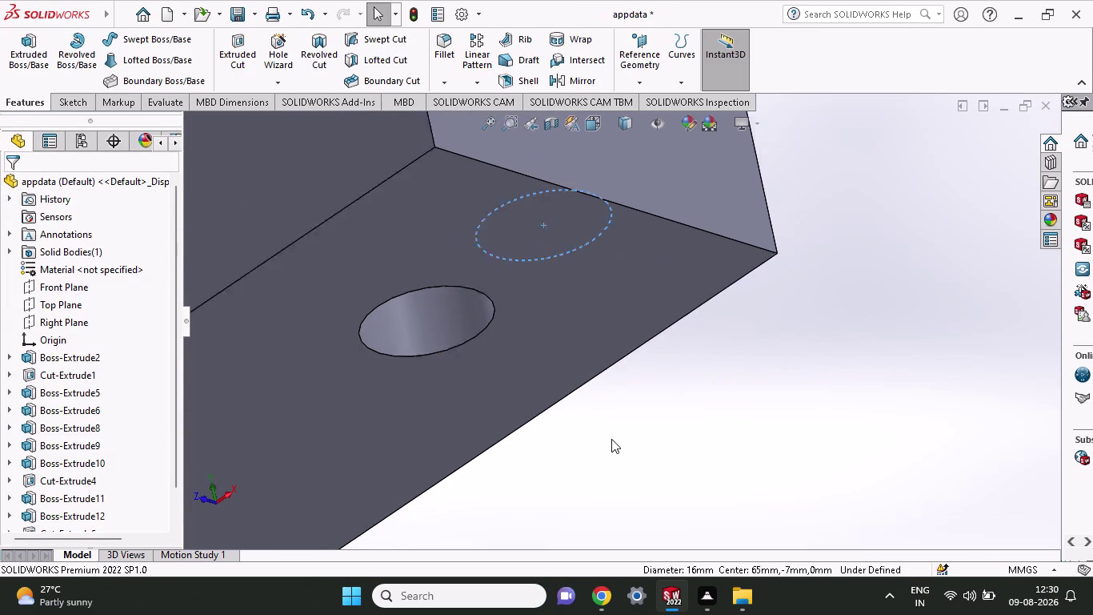
scroll(up, 3)
middle_drag(611, 438, 651, 477)
click(652, 478)
middle_drag(655, 425, 696, 519)
scroll(up, 3)
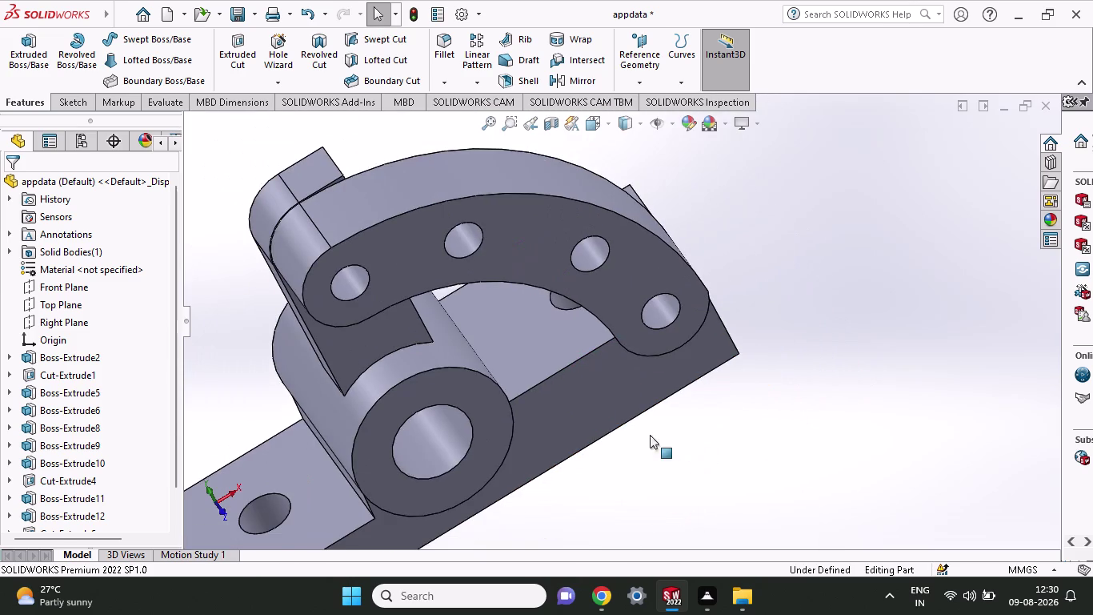
scroll(up, 3)
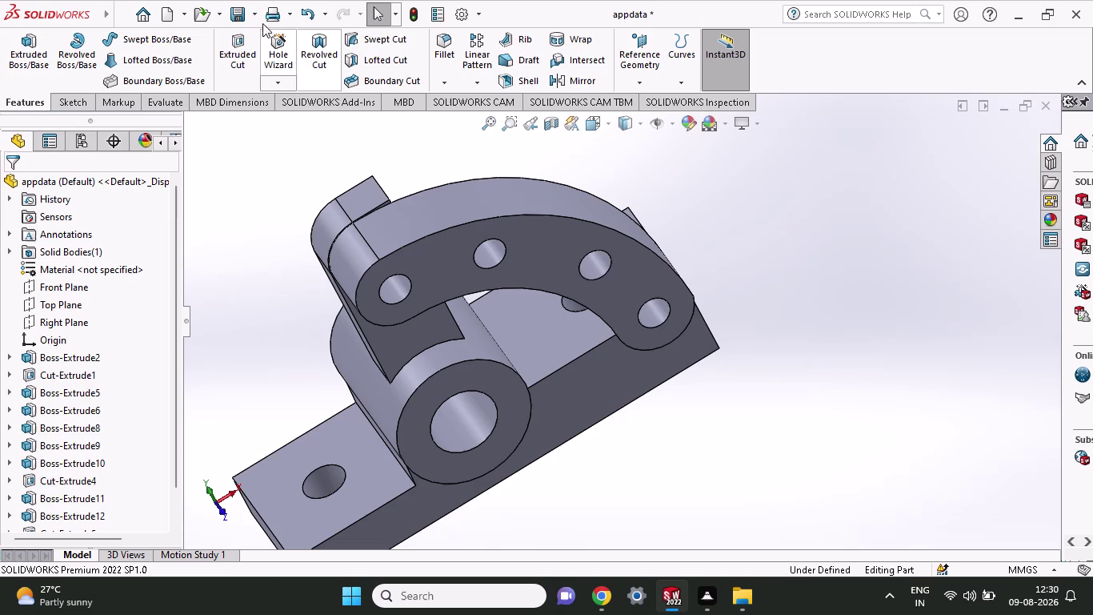
scroll(down, 3)
middle_drag(801, 244, 845, 199)
middle_drag(844, 199, 871, 197)
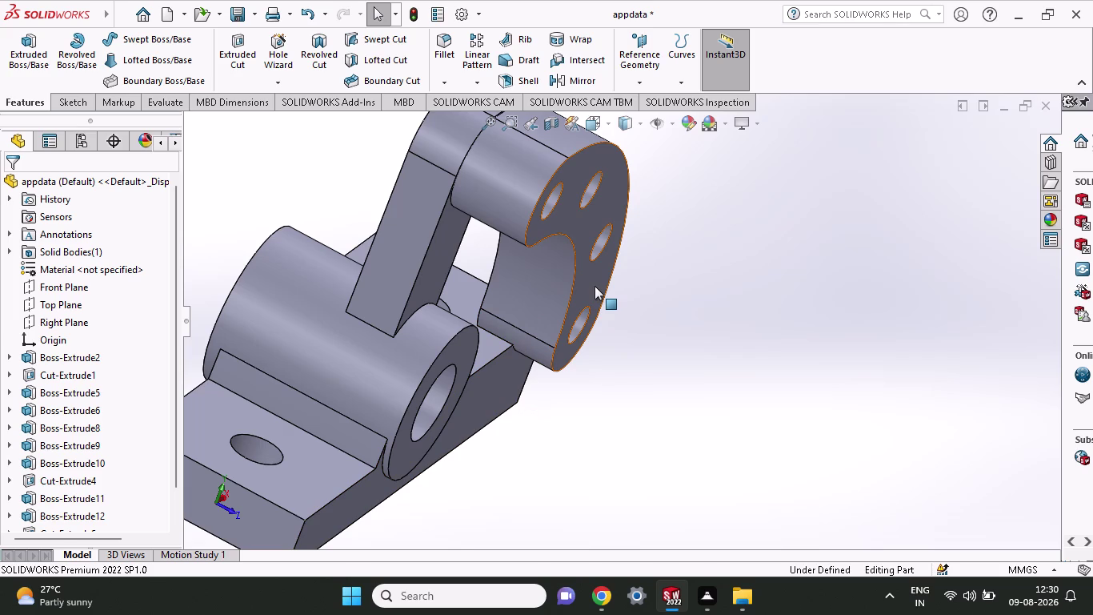
right_click(595, 286)
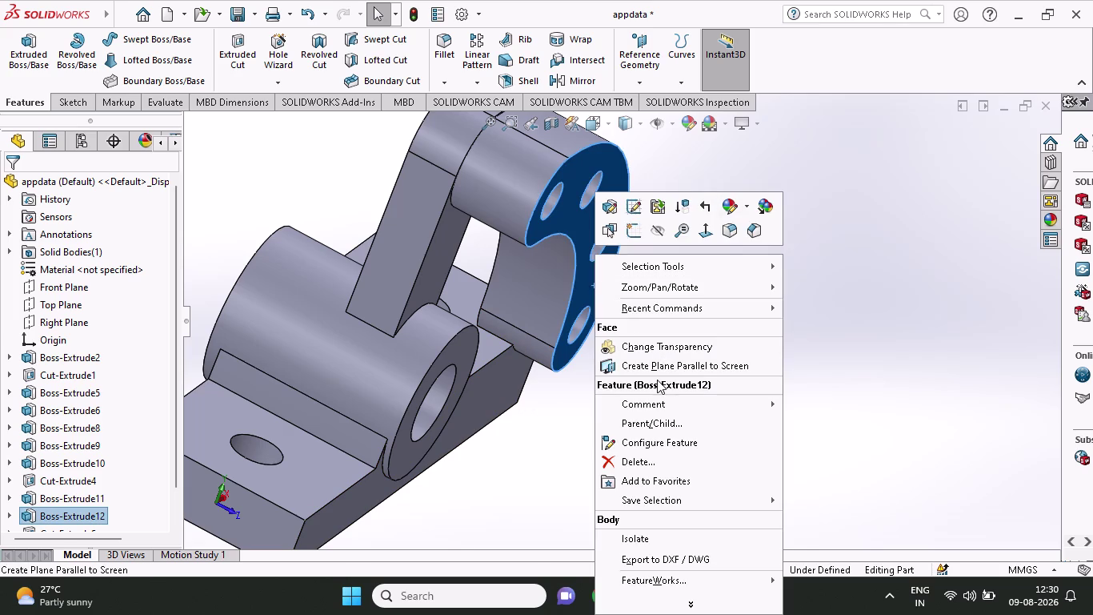
click(634, 209)
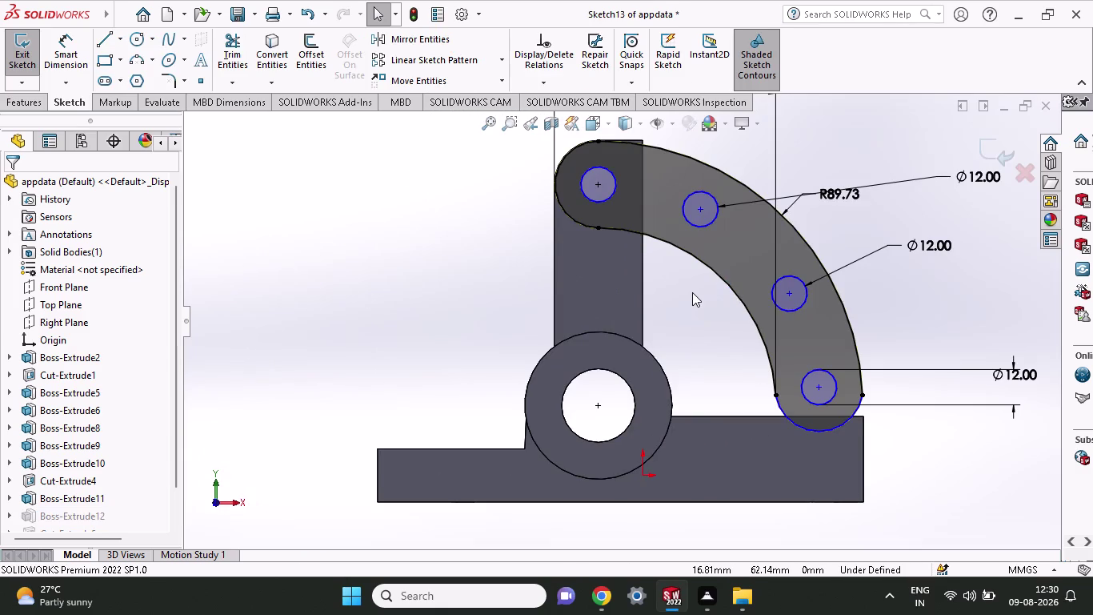
middle_drag(692, 292, 751, 377)
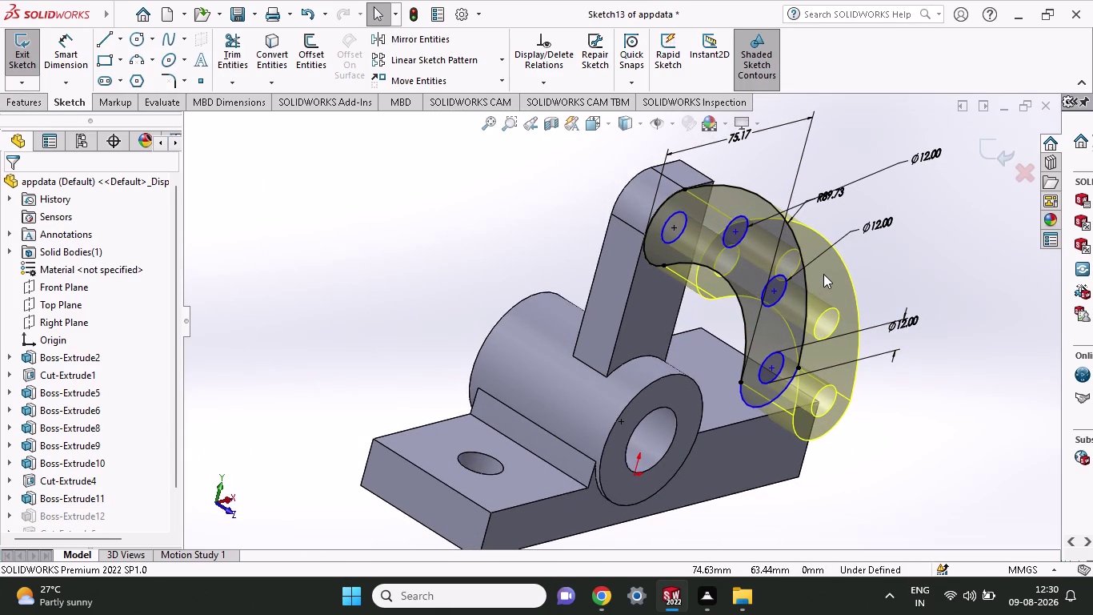
click(32, 112)
click(31, 103)
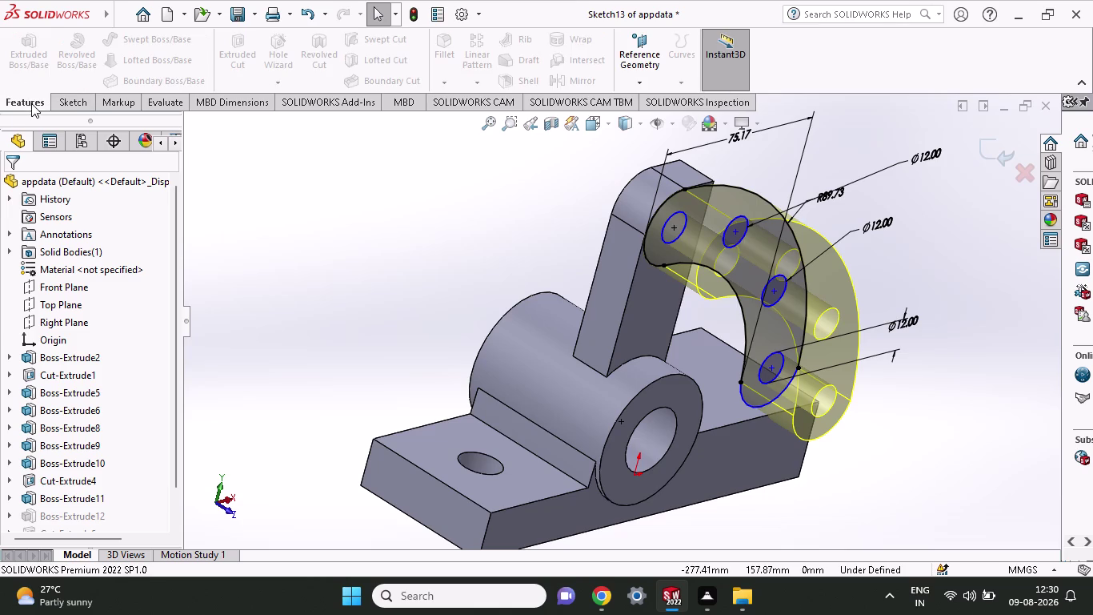
click(76, 102)
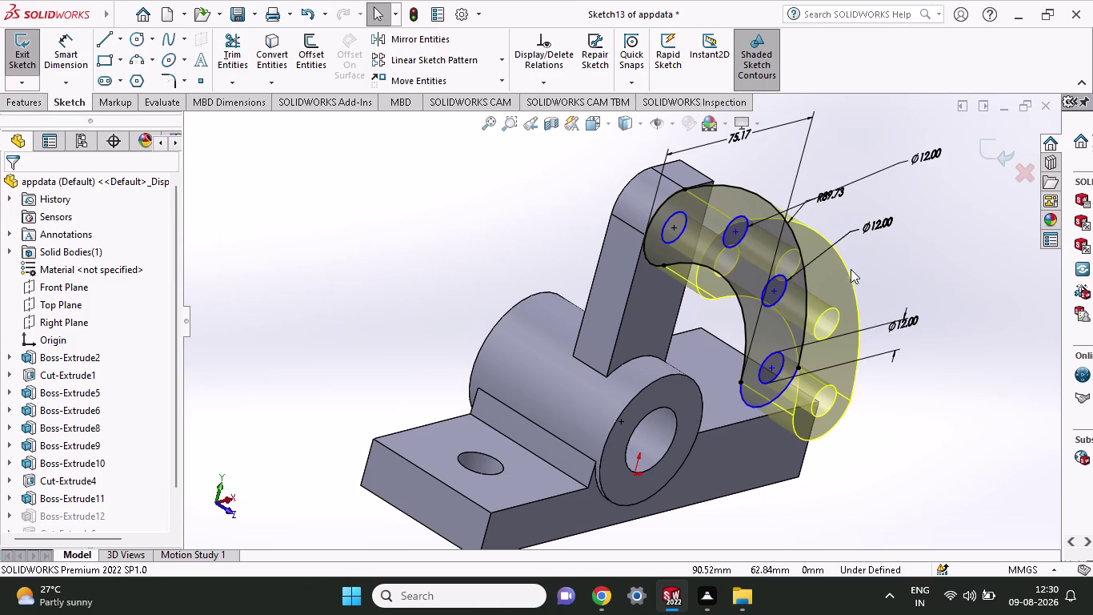
click(810, 282)
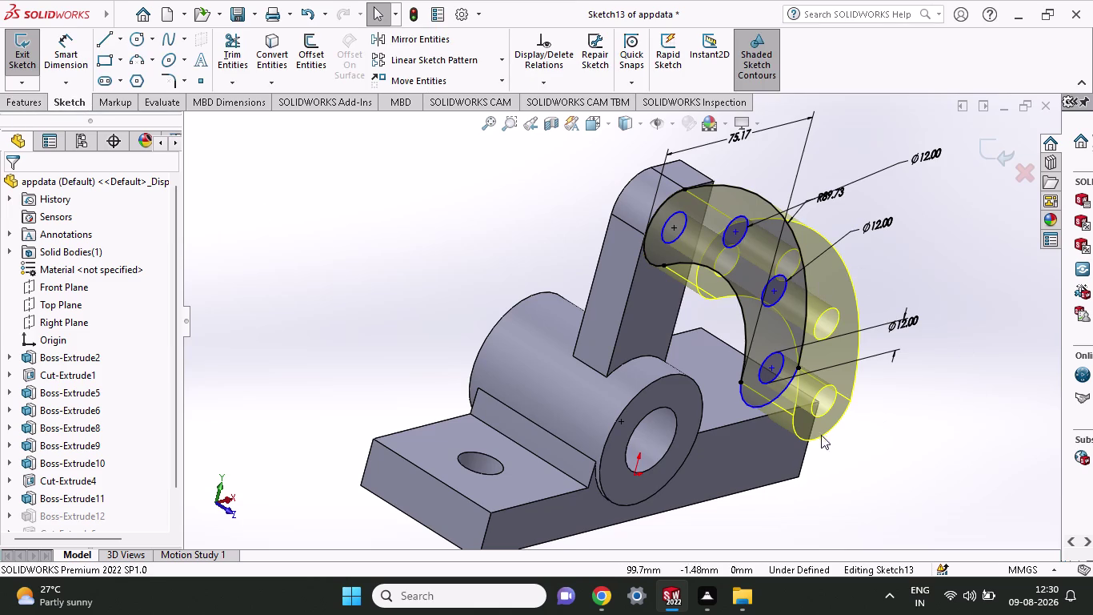
scroll(down, 3)
scroll(up, 3)
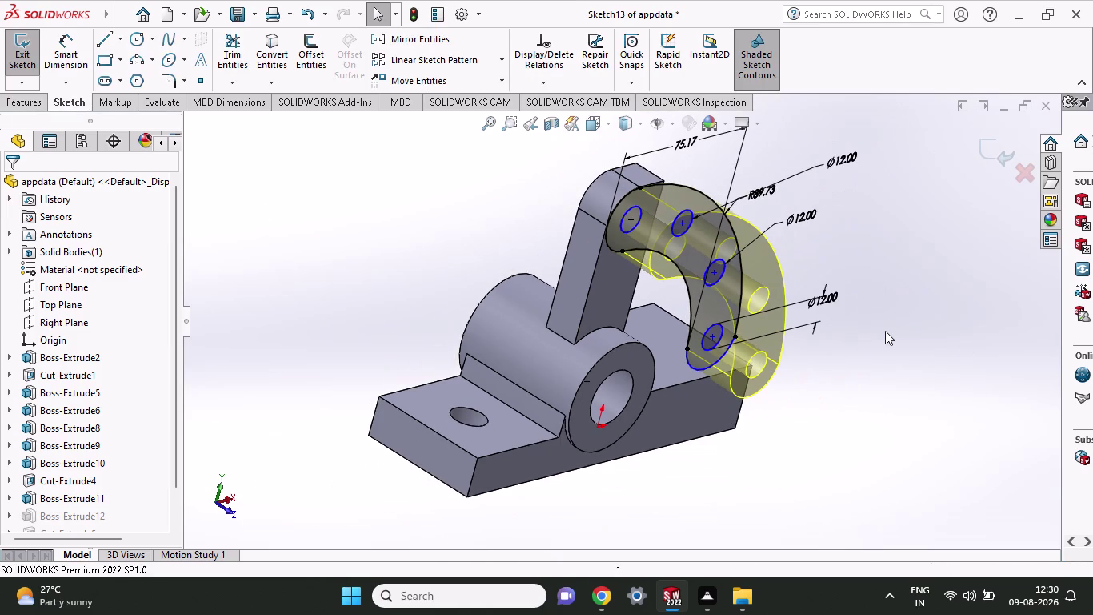
key(Escape)
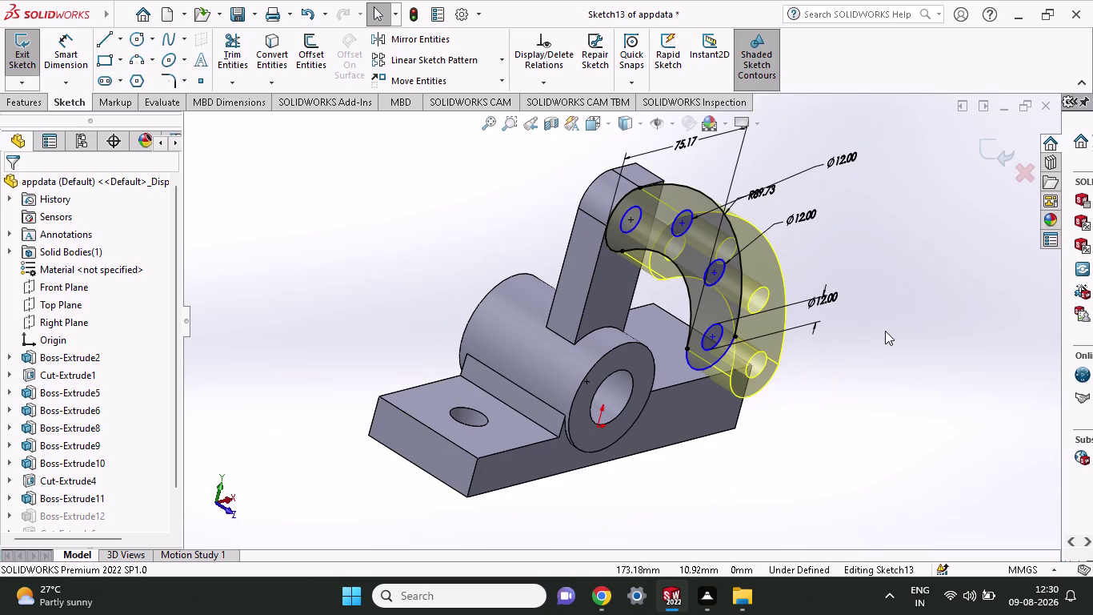
click(827, 399)
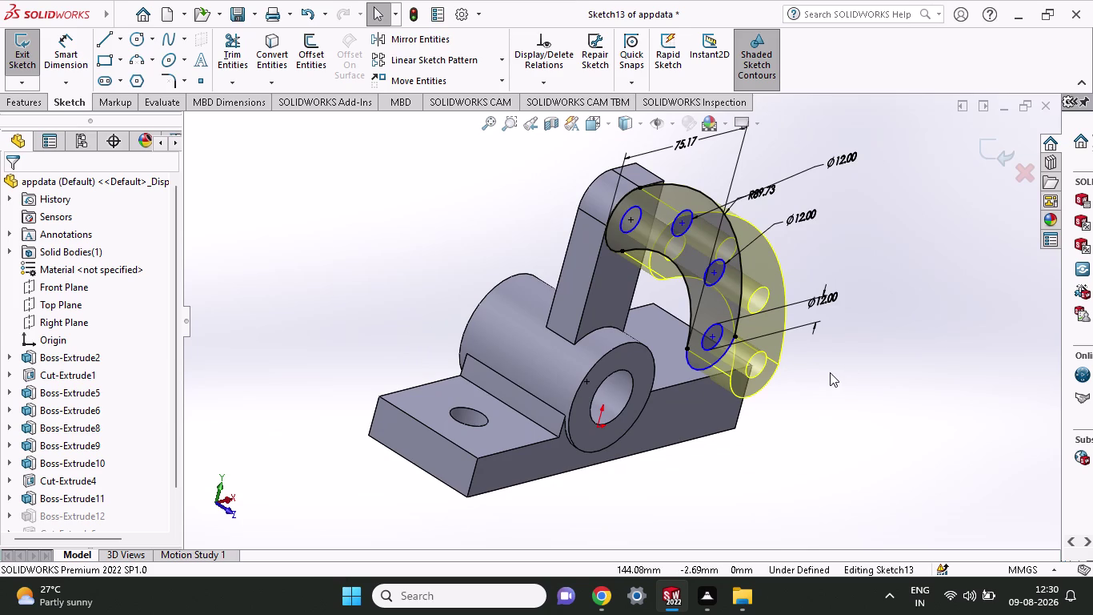
scroll(up, 3)
right_click(826, 382)
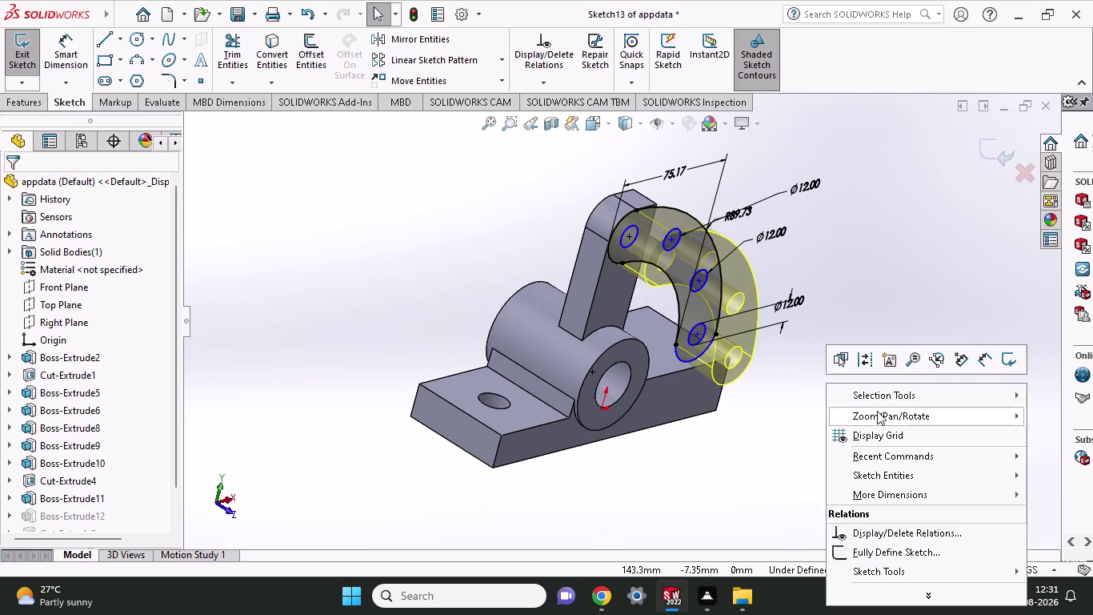
click(777, 464)
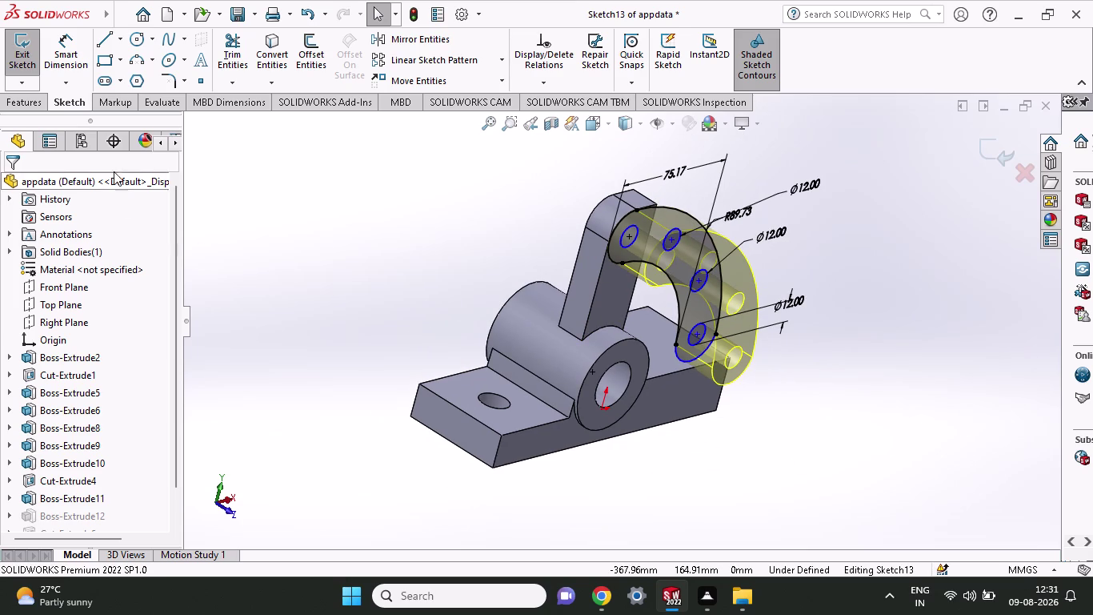
click(24, 104)
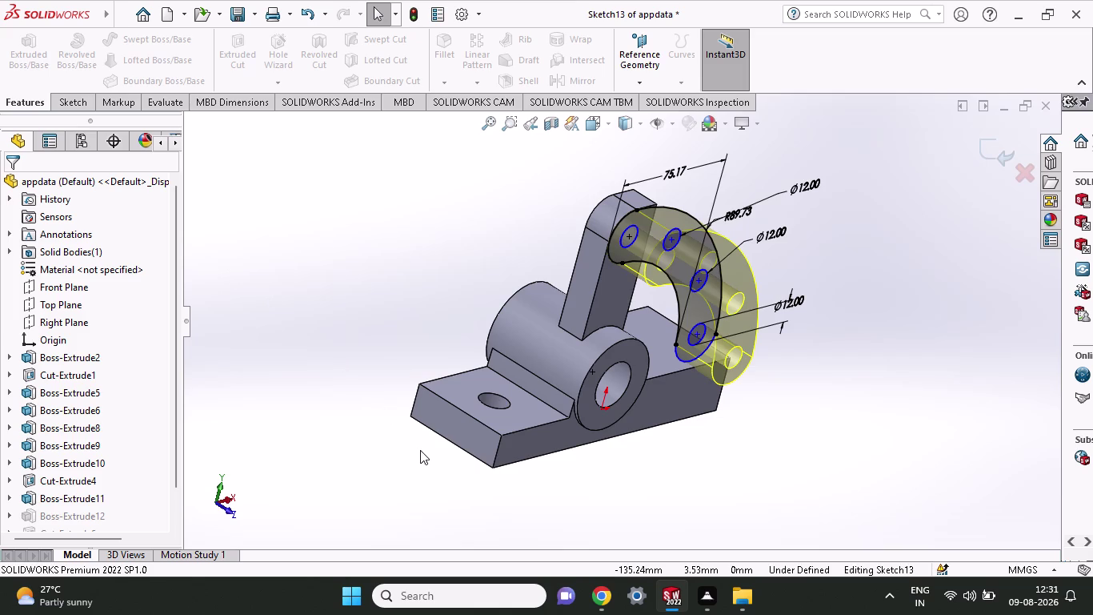
key(ctrl+z)
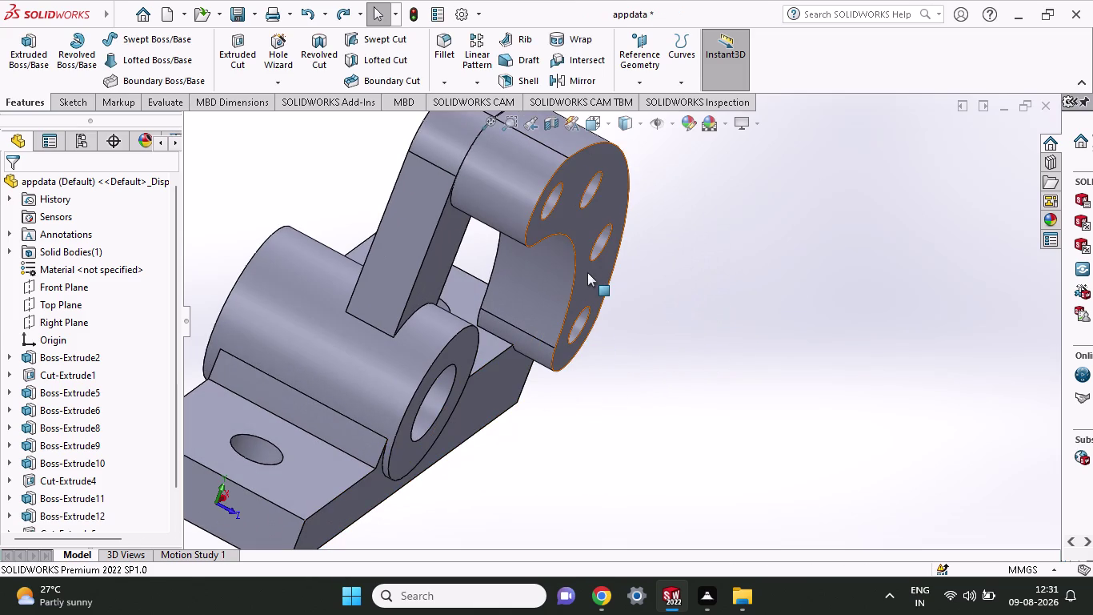
click(587, 273)
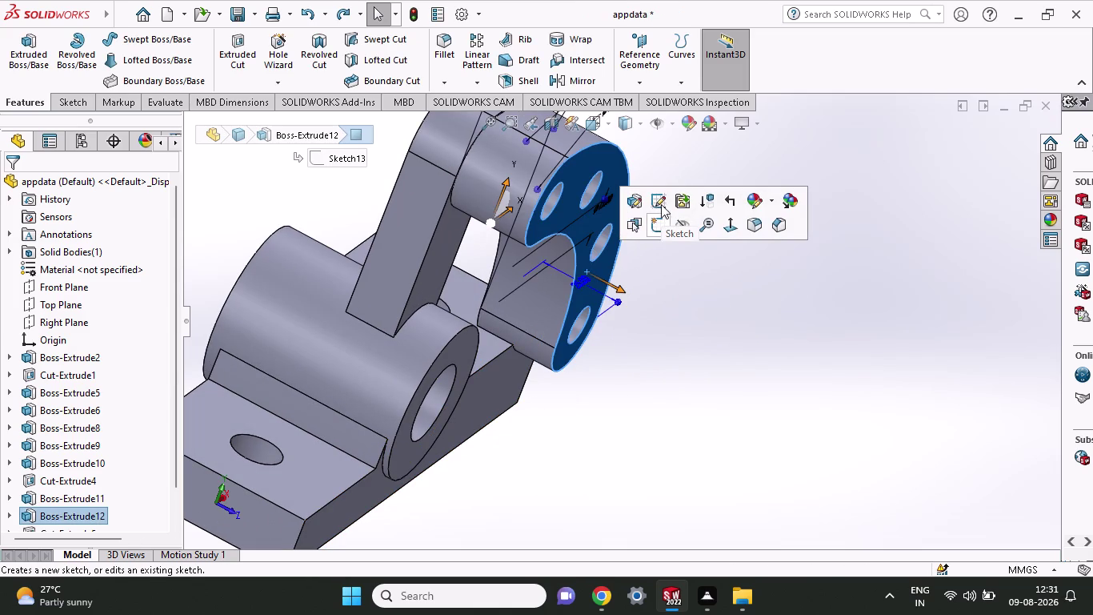
Set Boss-Extrude12's flange depth to 14.00 mm Blind with Merge result, and accept it.
click(629, 201)
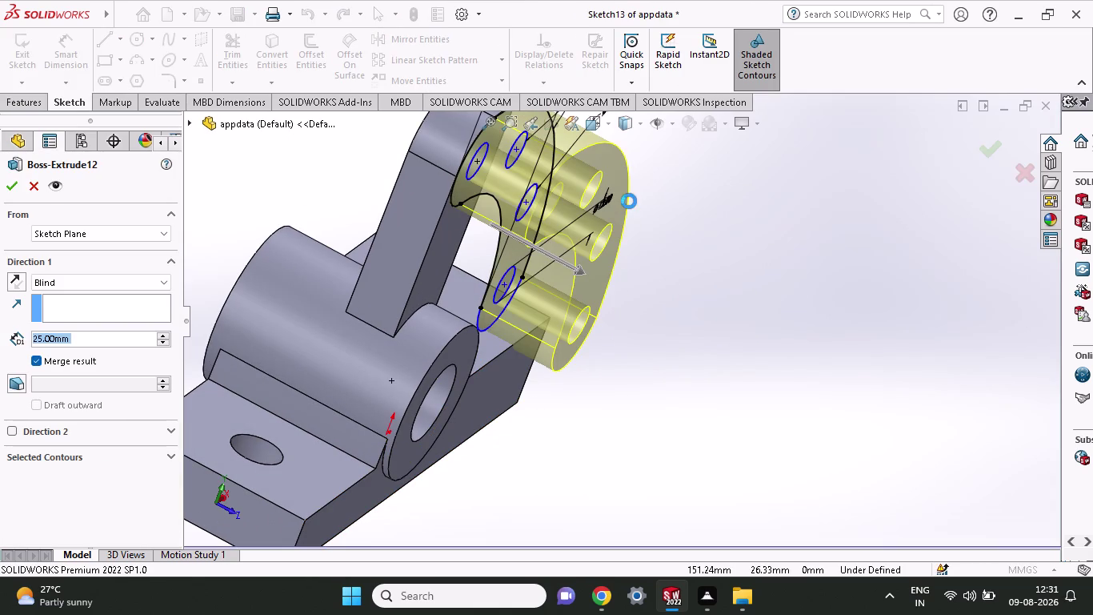
drag(579, 268, 522, 265)
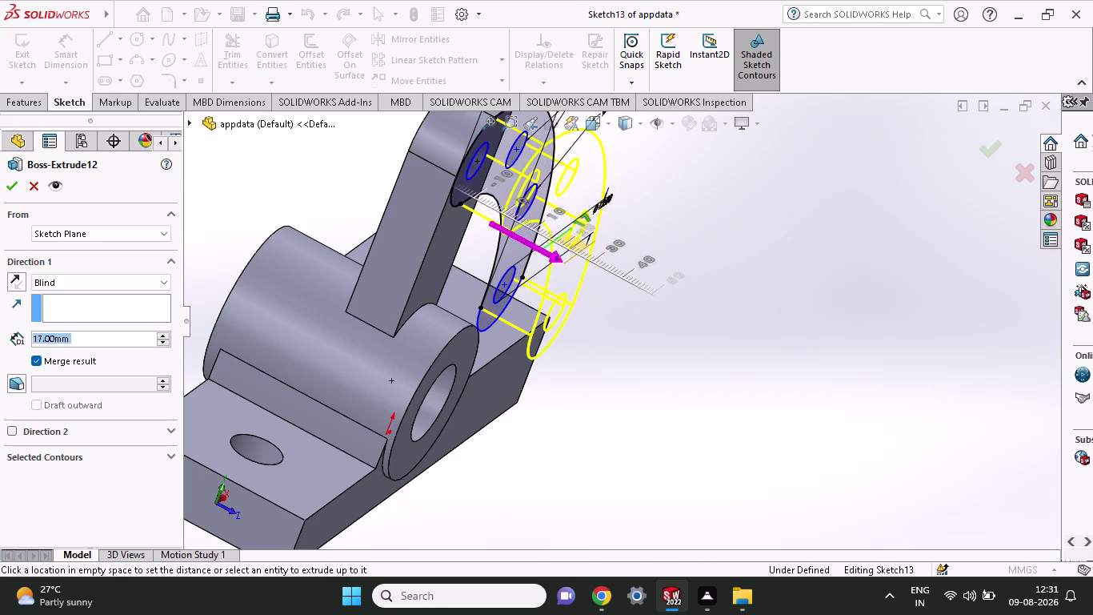
middle_drag(624, 419, 619, 460)
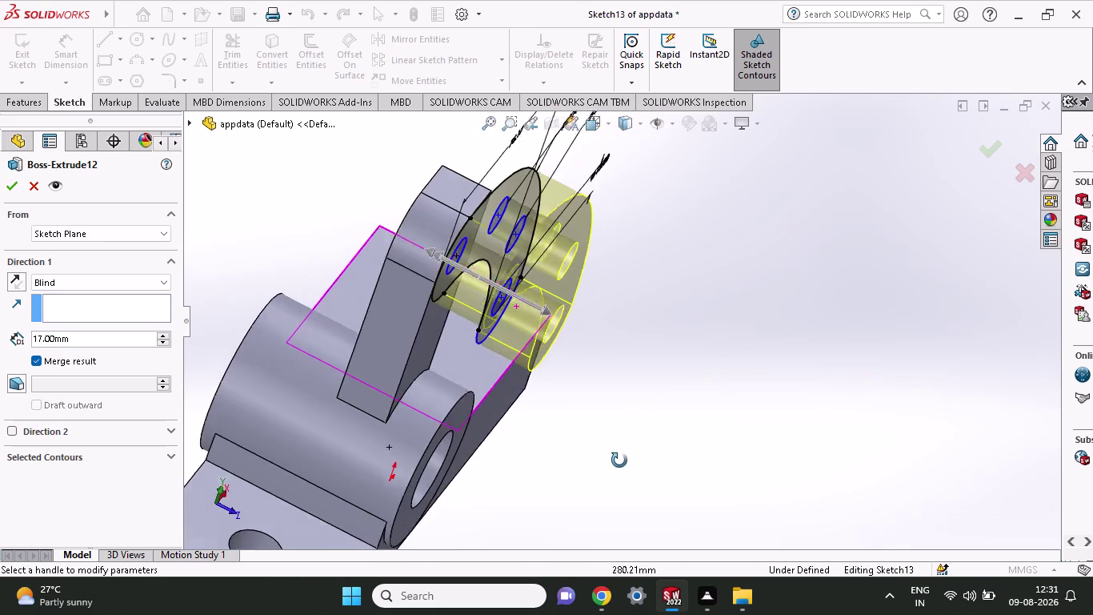
middle_drag(619, 460, 635, 449)
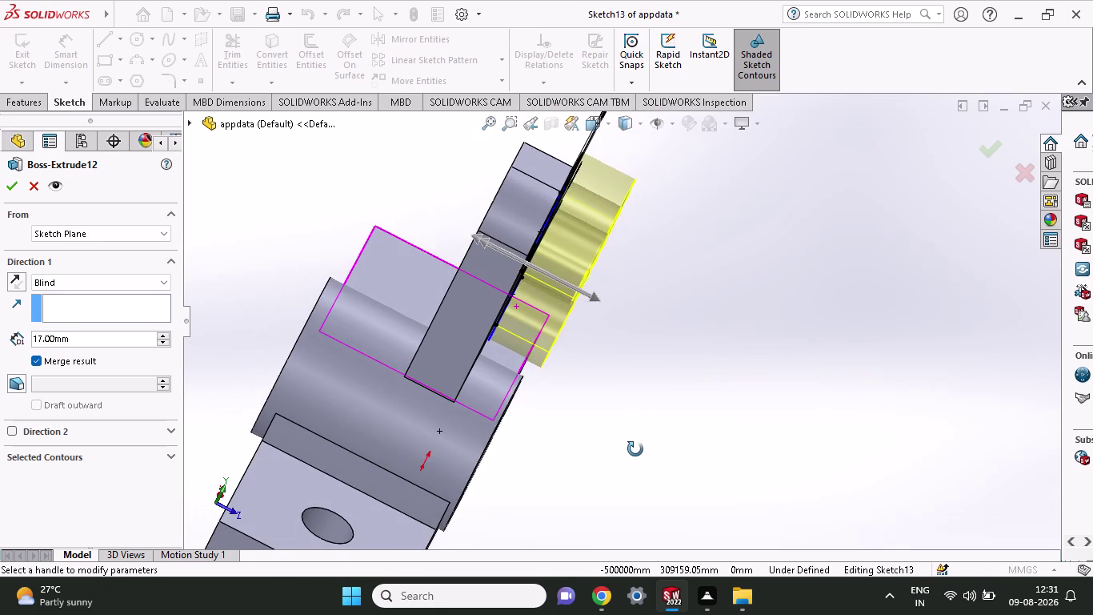
middle_drag(636, 449, 634, 456)
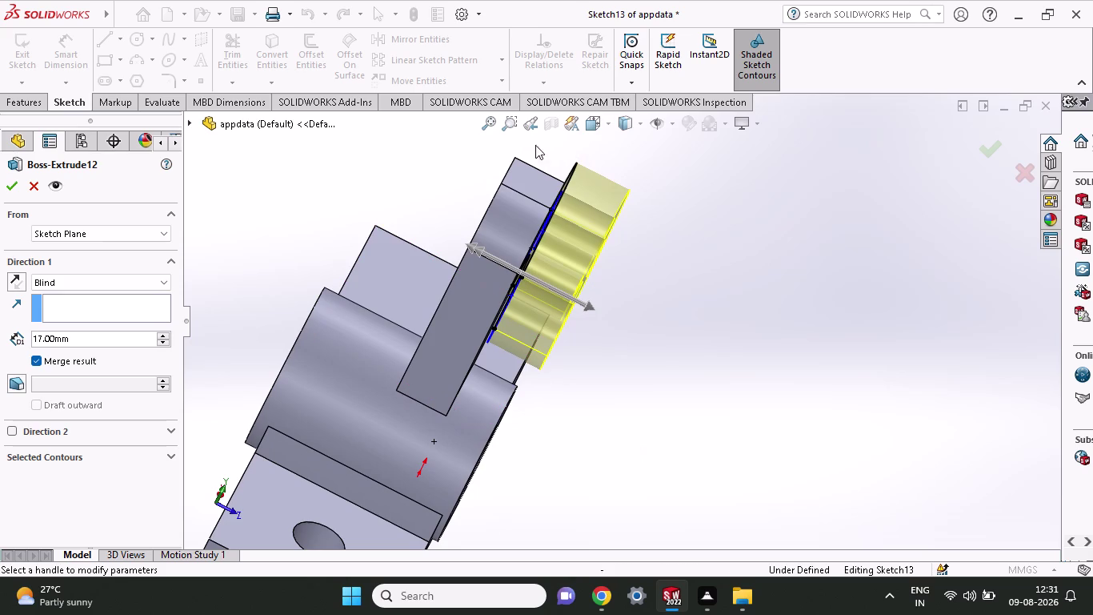
drag(588, 306, 571, 308)
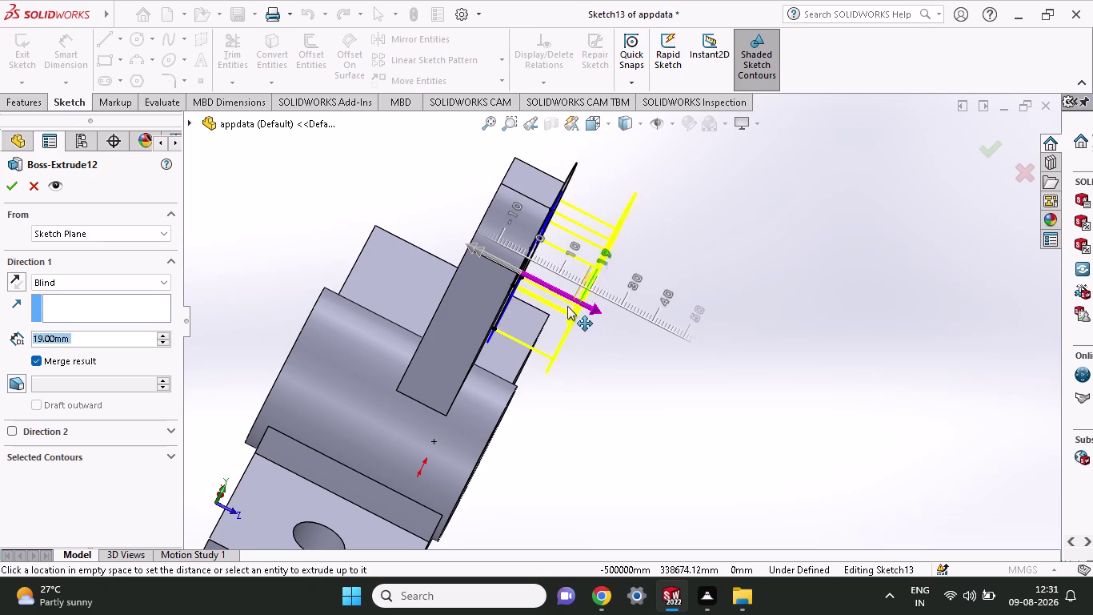
drag(571, 307, 561, 306)
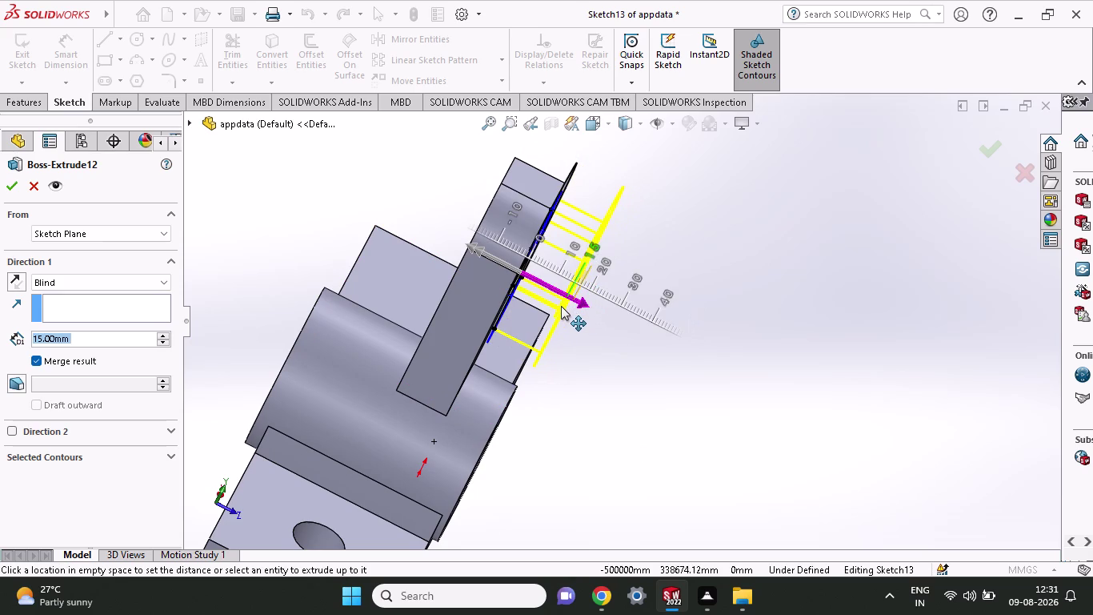
drag(561, 306, 543, 298)
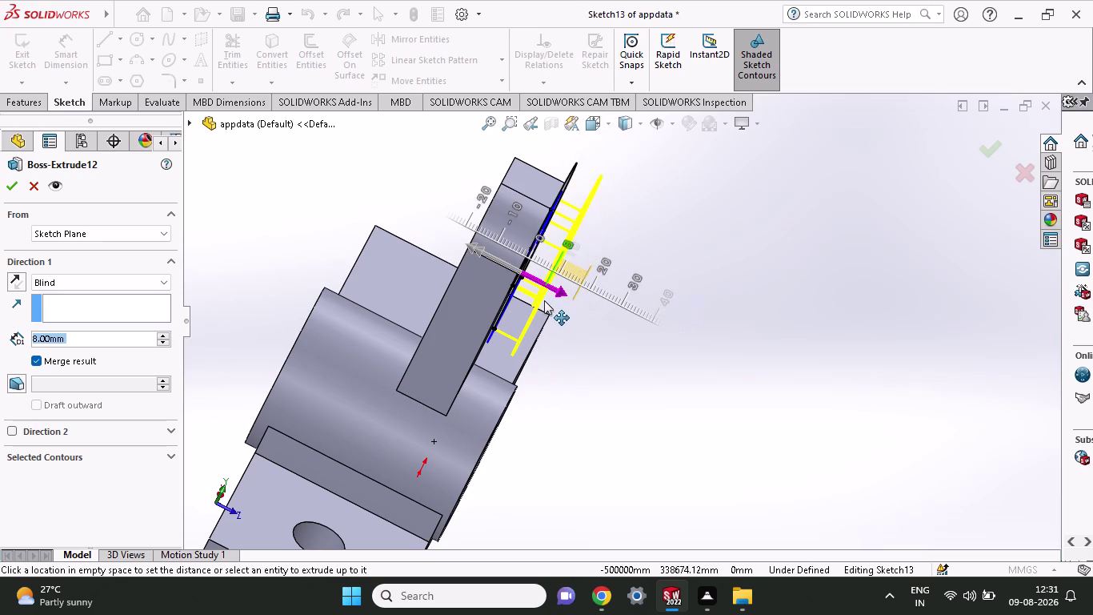
drag(544, 298, 555, 308)
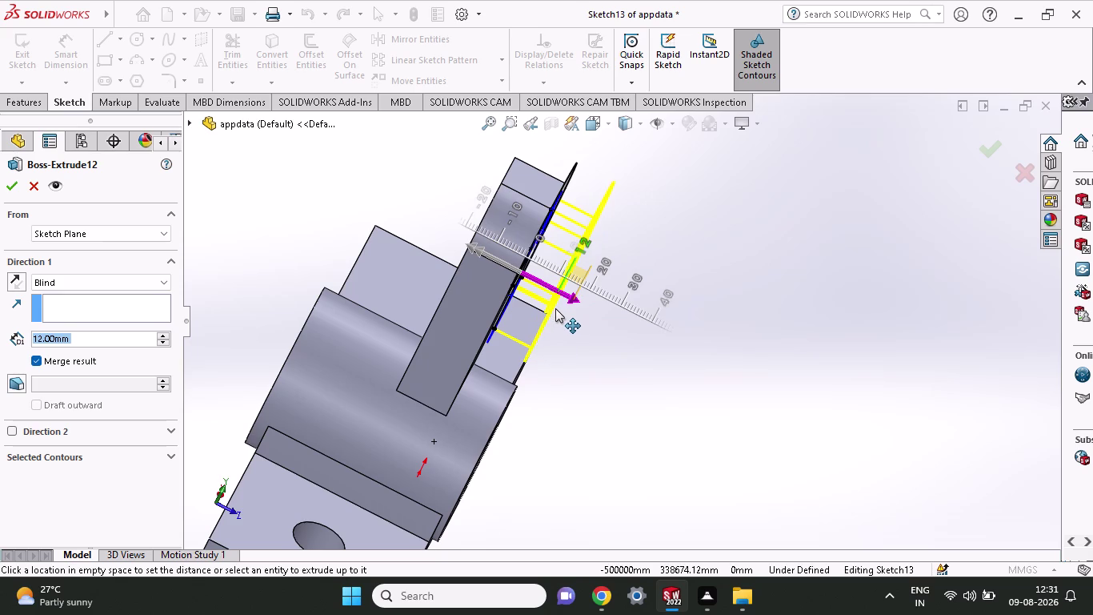
drag(556, 308, 558, 313)
middle_drag(552, 385, 553, 335)
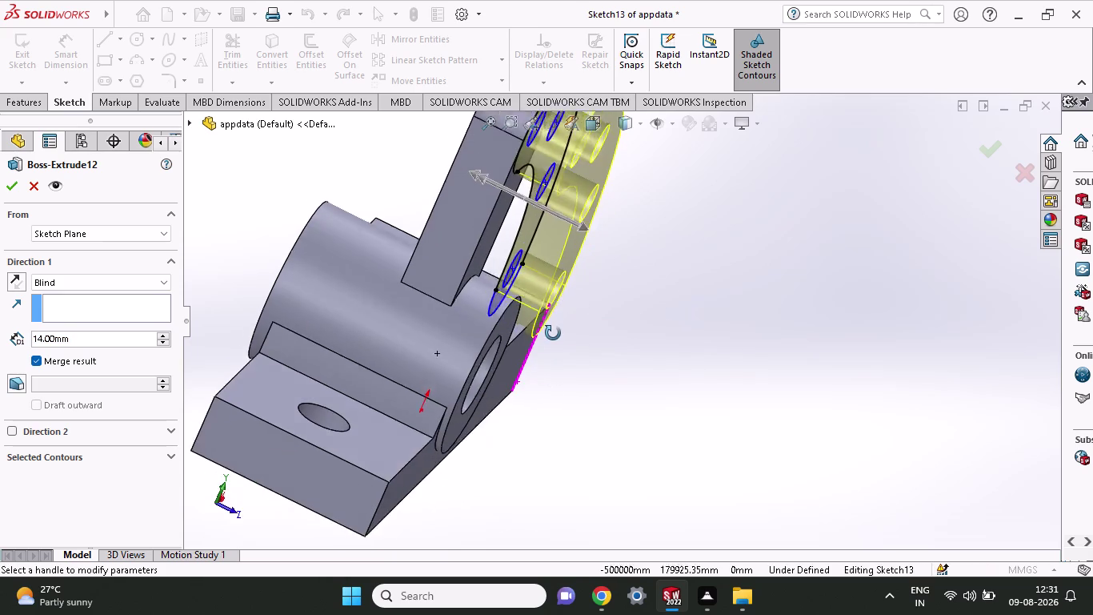
middle_drag(553, 334, 560, 326)
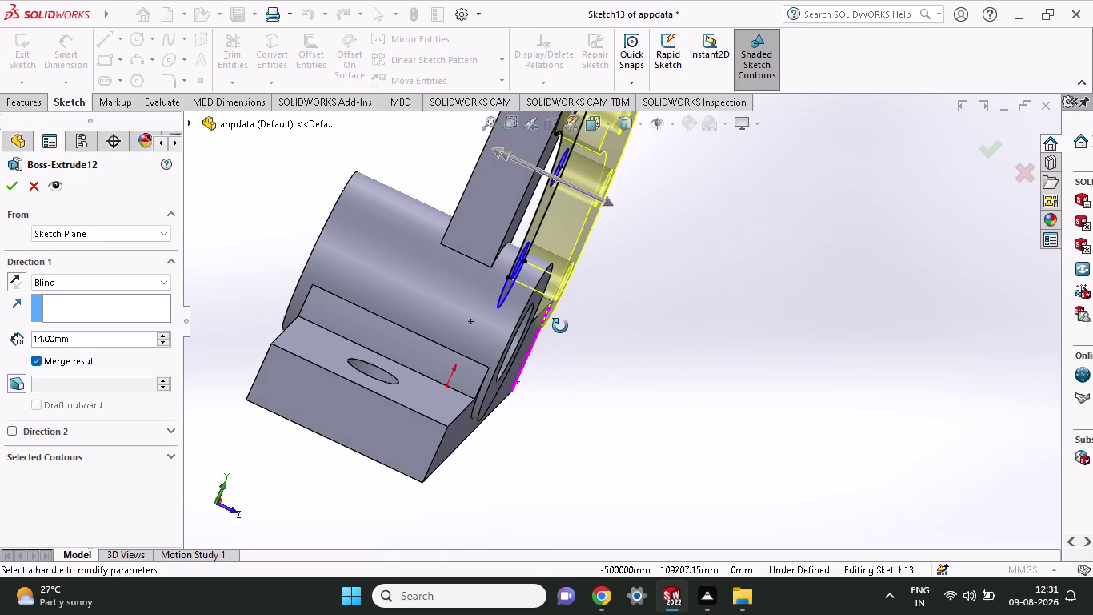
middle_drag(561, 325, 517, 340)
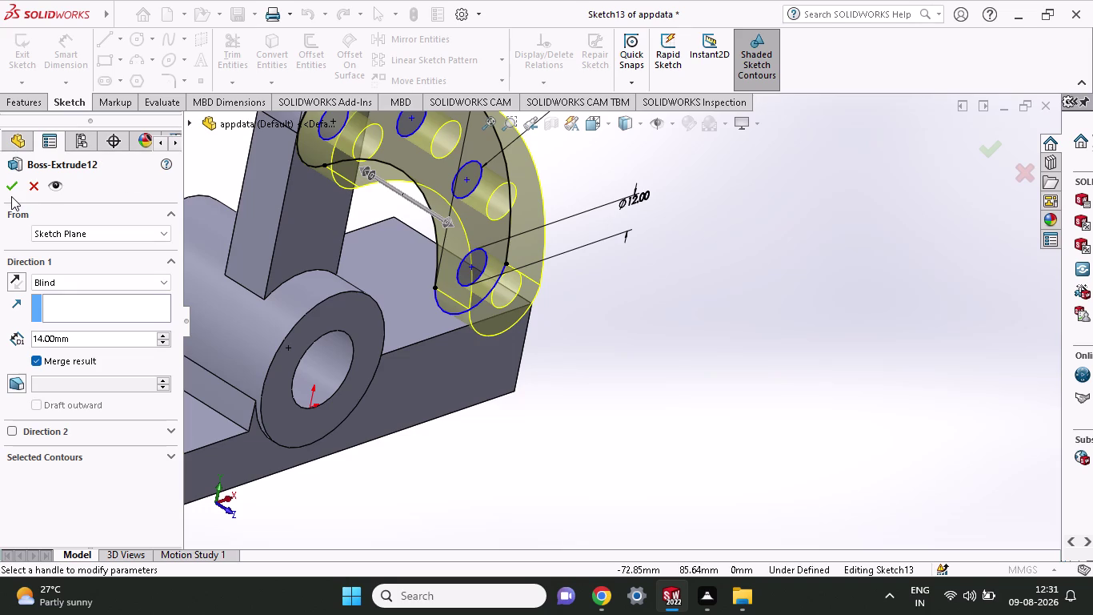
click(13, 188)
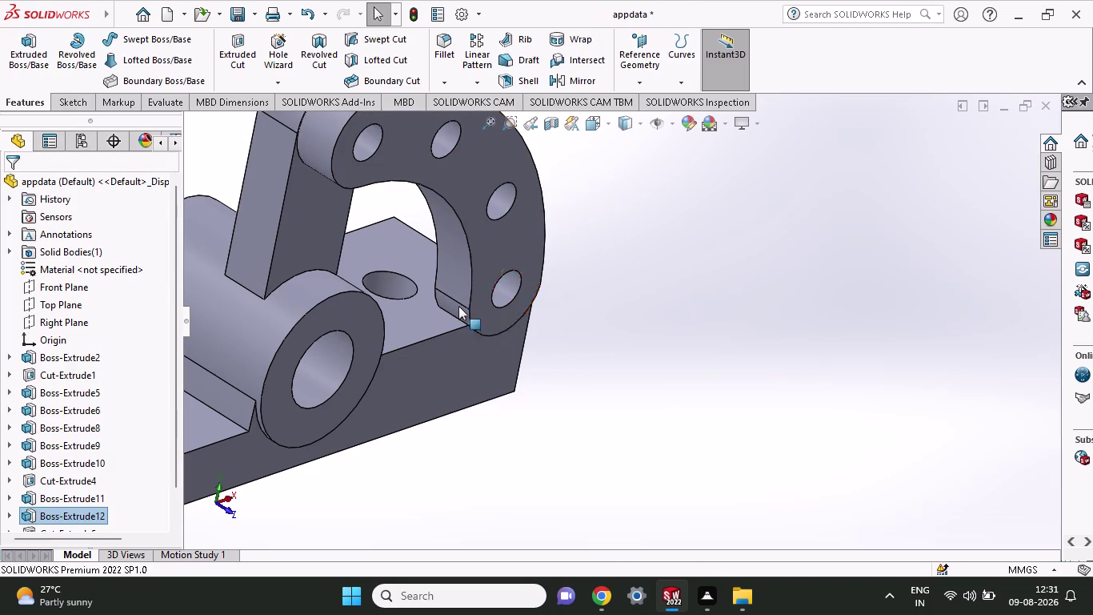
scroll(up, 3)
Start a Fillet from the Features tab, which opens with a 10 mm symmetric radius.
scroll(down, 3)
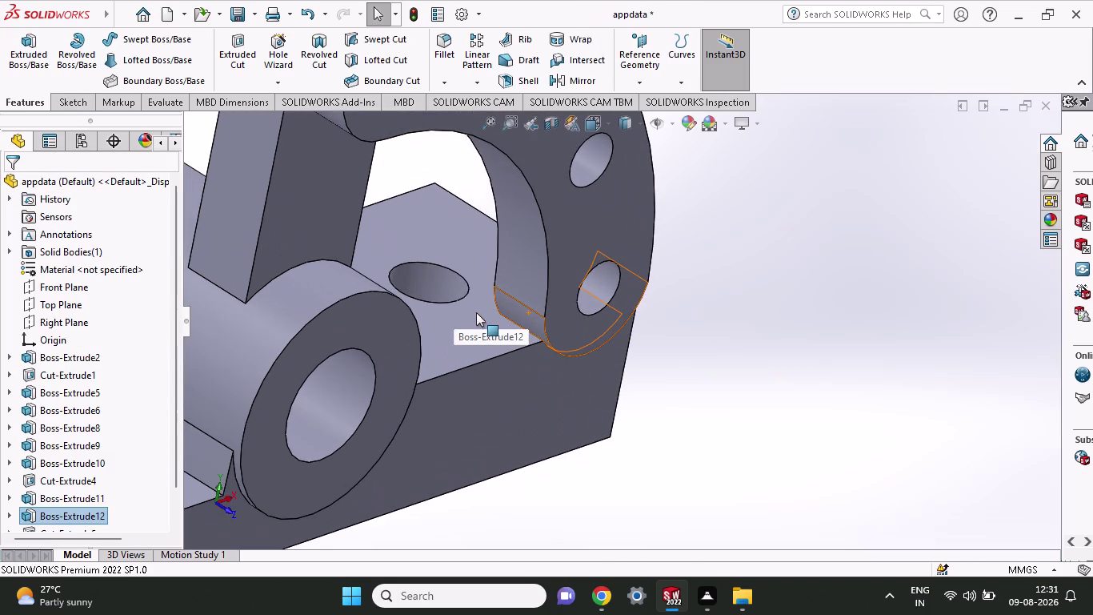
click(52, 95)
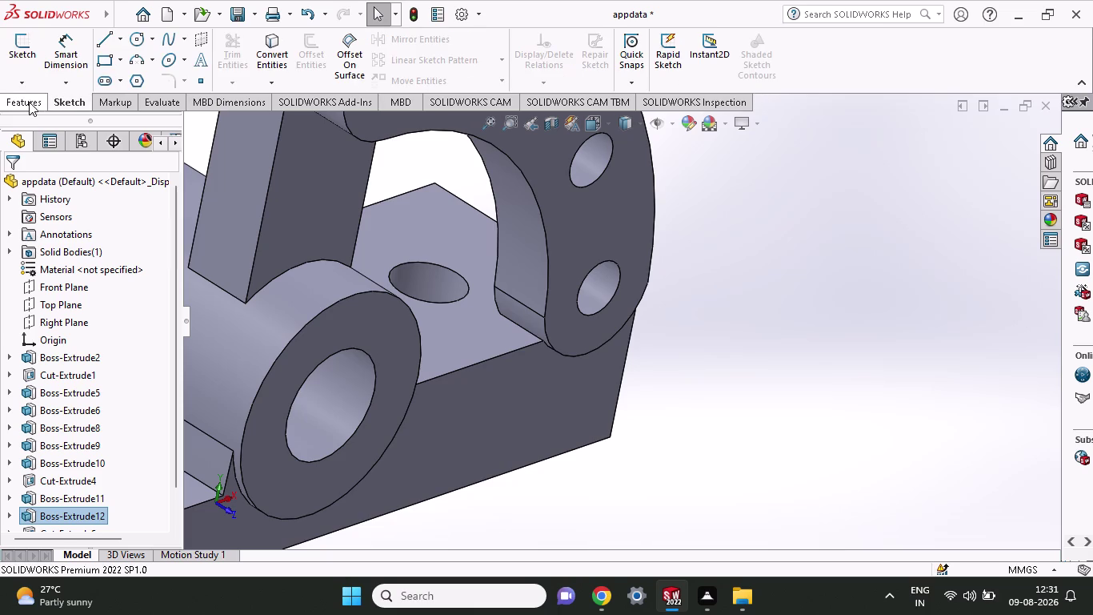
click(29, 100)
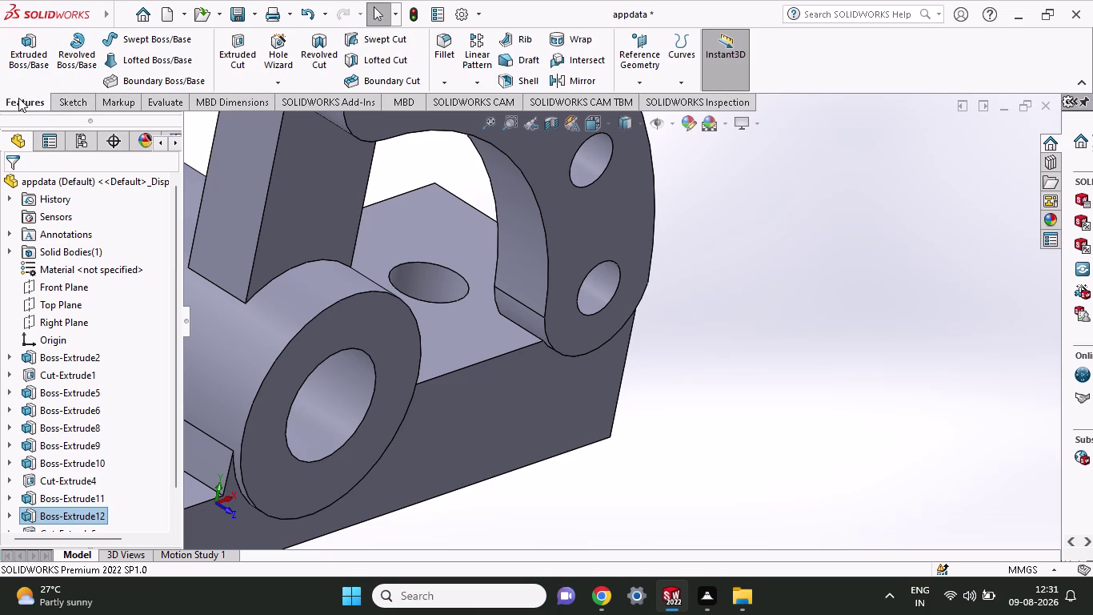
click(89, 102)
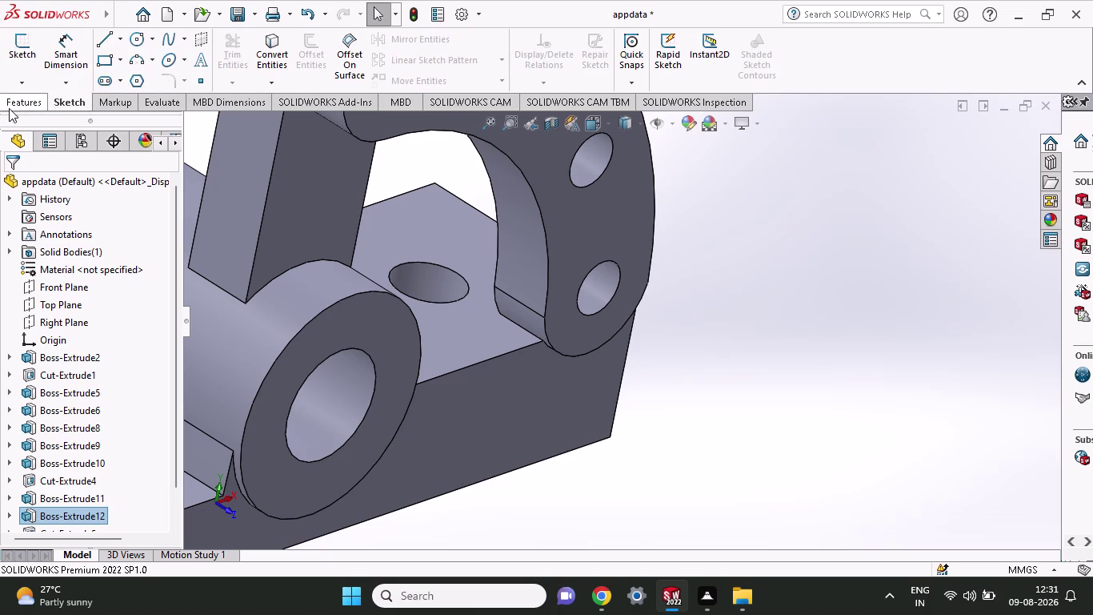
click(8, 108)
click(443, 48)
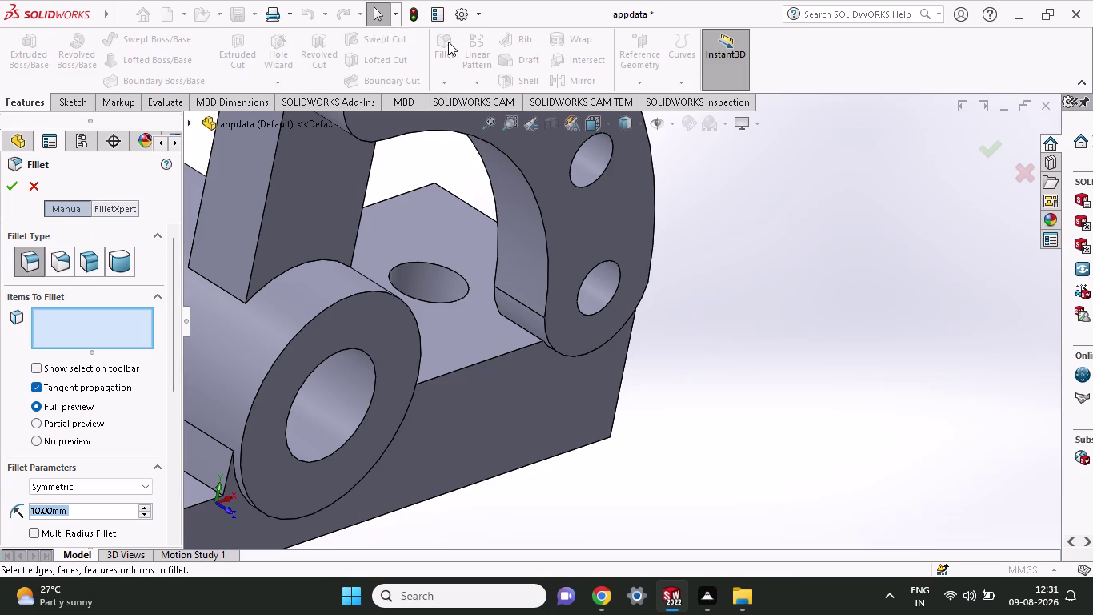
Fillet the edge where the flange meets the base with a 5 mm radius.
click(514, 321)
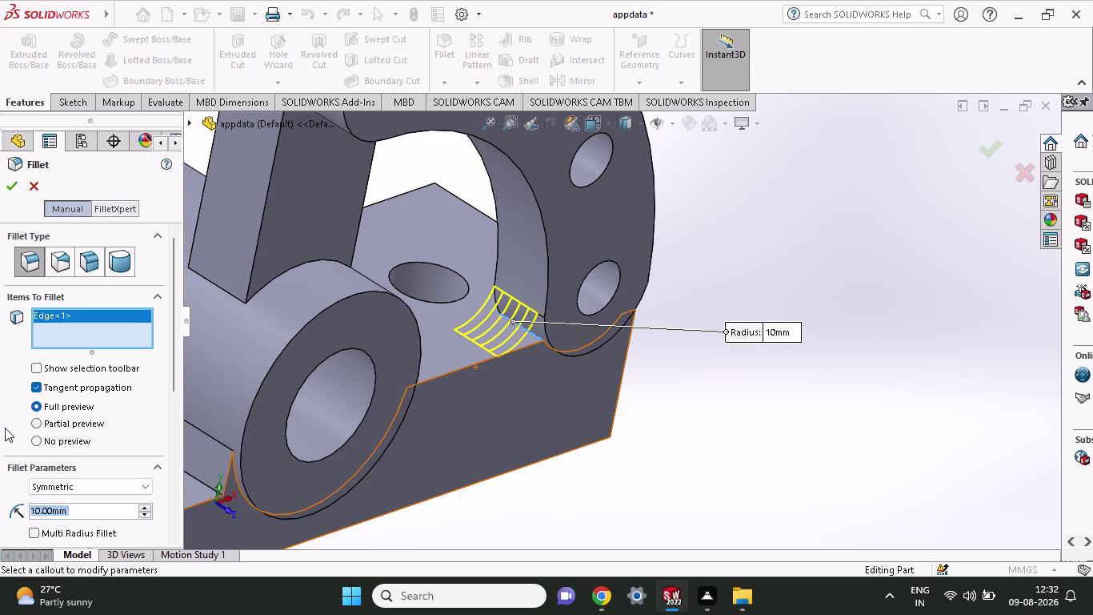
key(5)
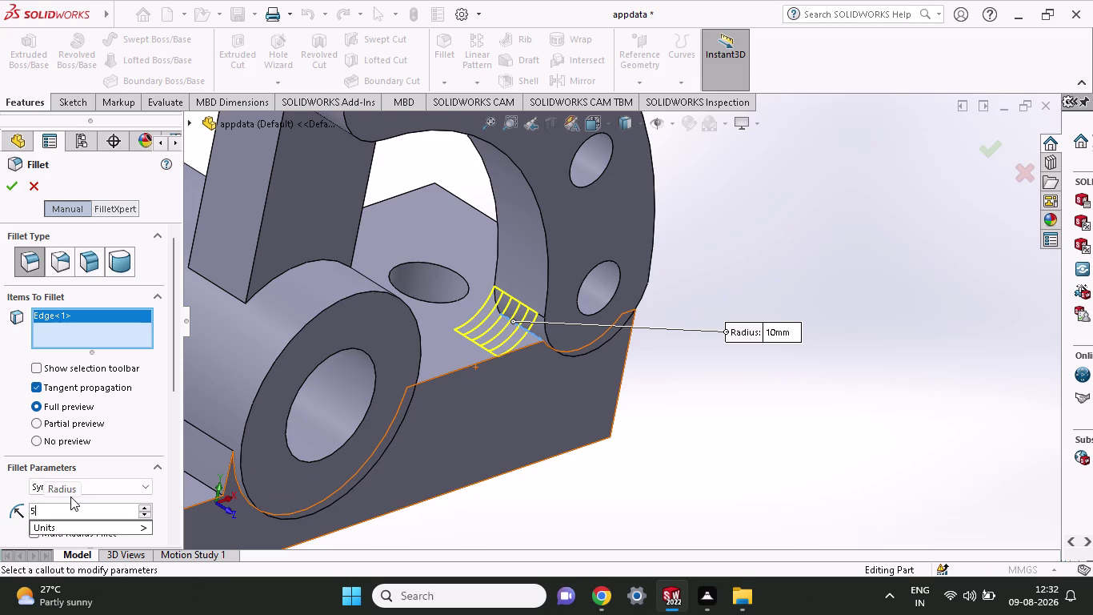
click(3, 185)
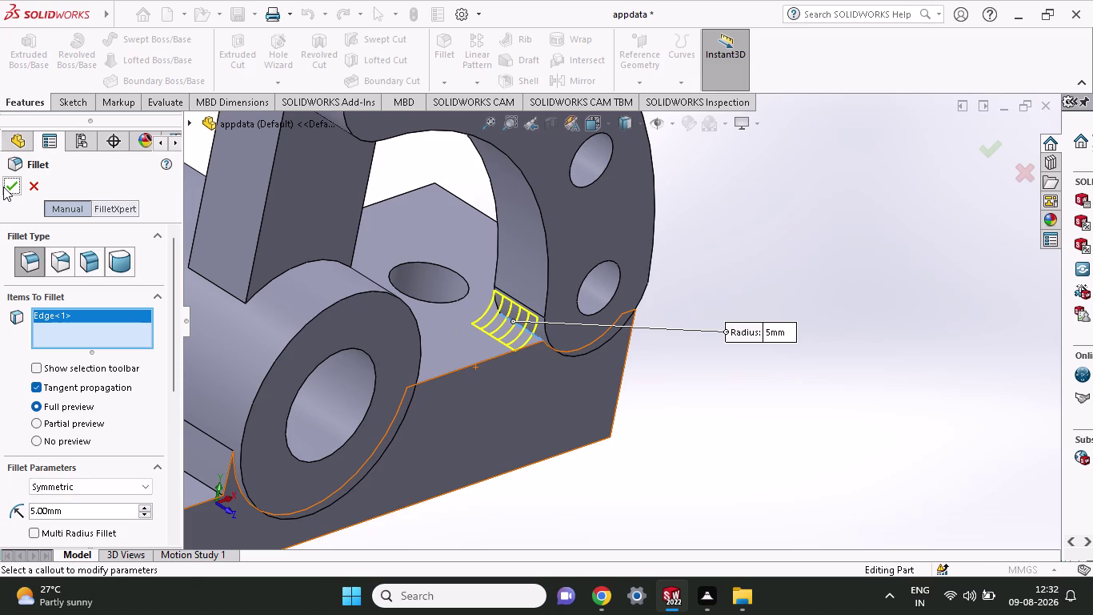
click(3, 187)
click(18, 184)
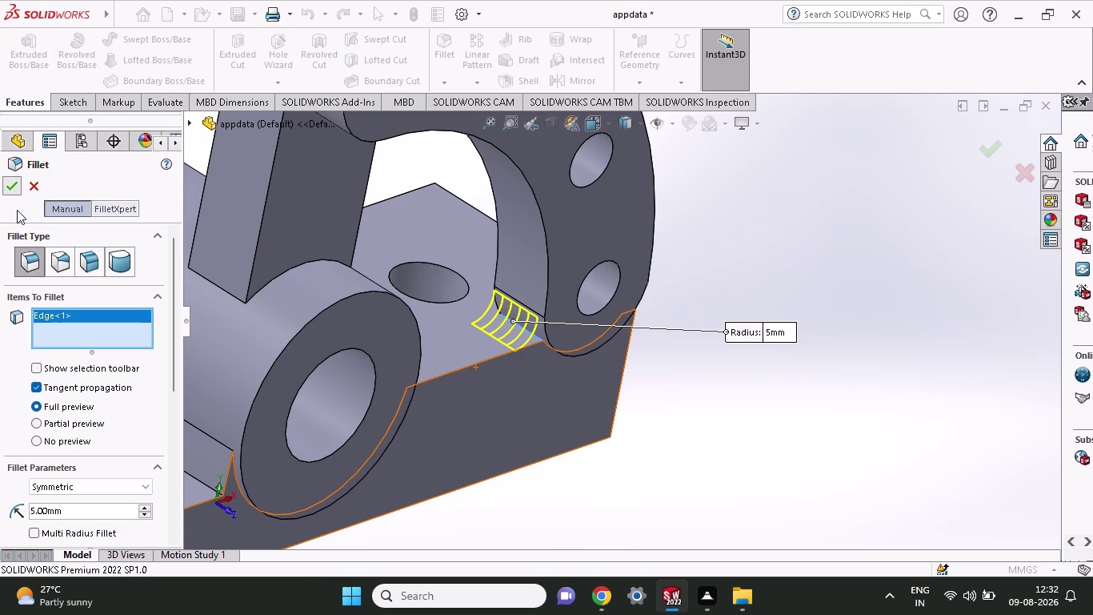
middle_drag(729, 329, 713, 331)
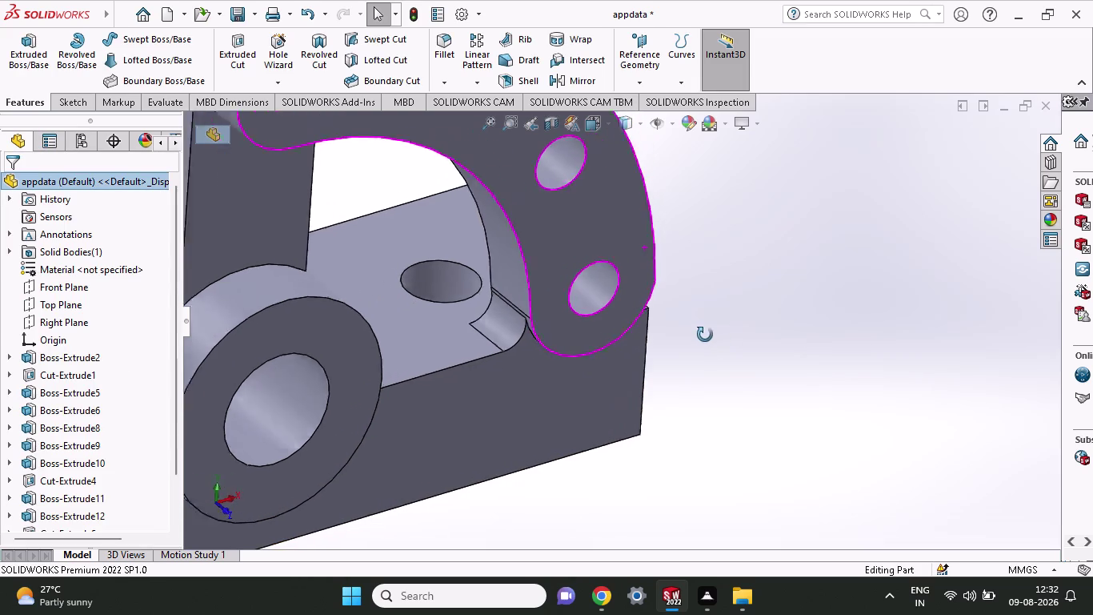
Turn the part to face the base front and start Sketch17 on that face.
middle_drag(714, 331, 680, 353)
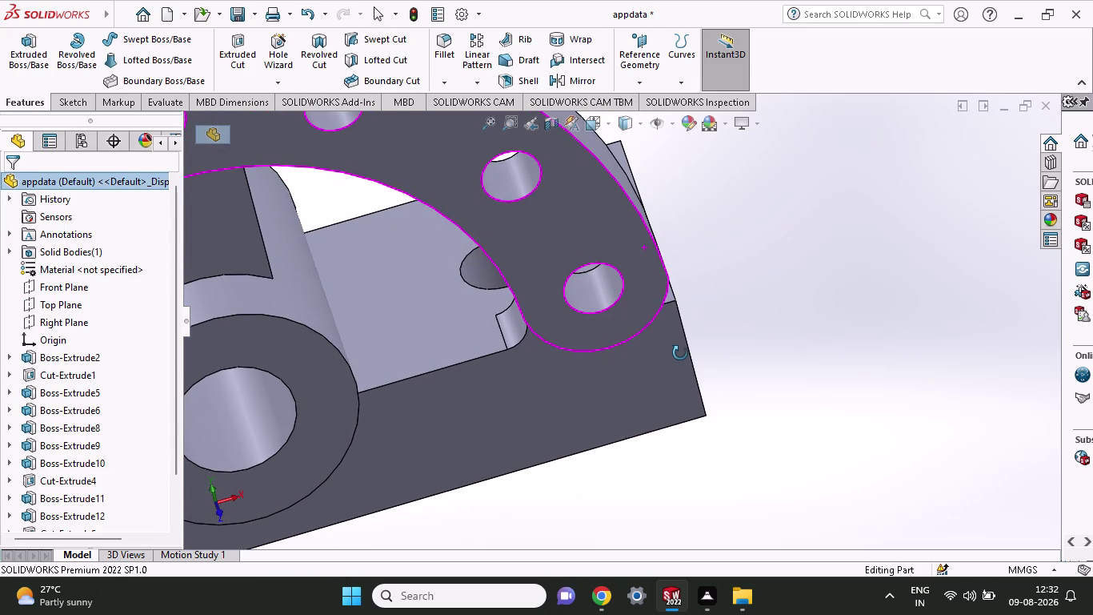
middle_drag(680, 353, 662, 260)
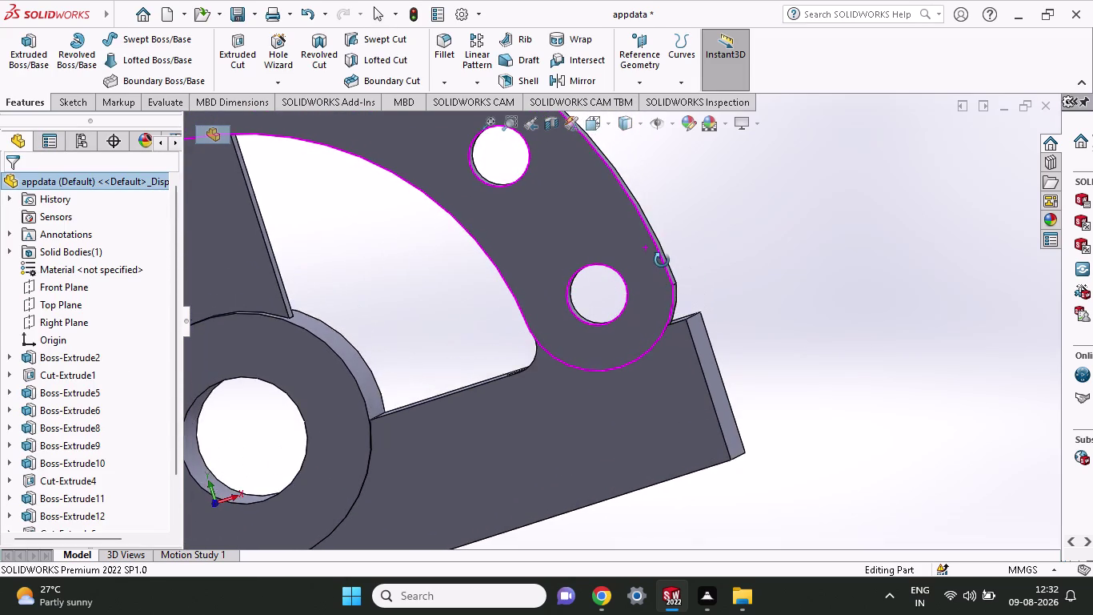
middle_drag(661, 261, 667, 277)
click(688, 362)
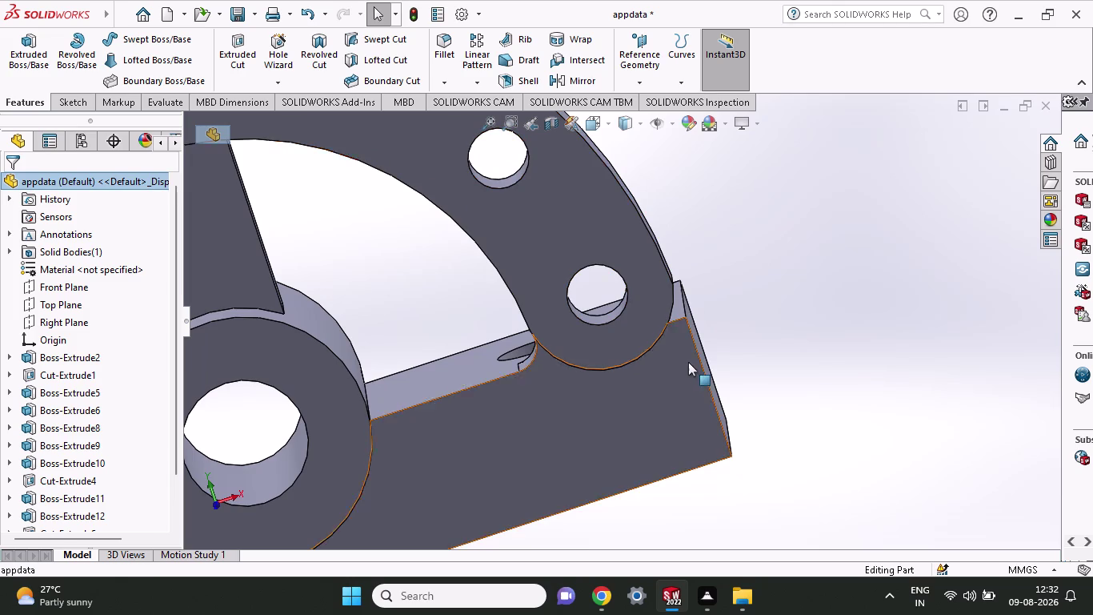
click(756, 314)
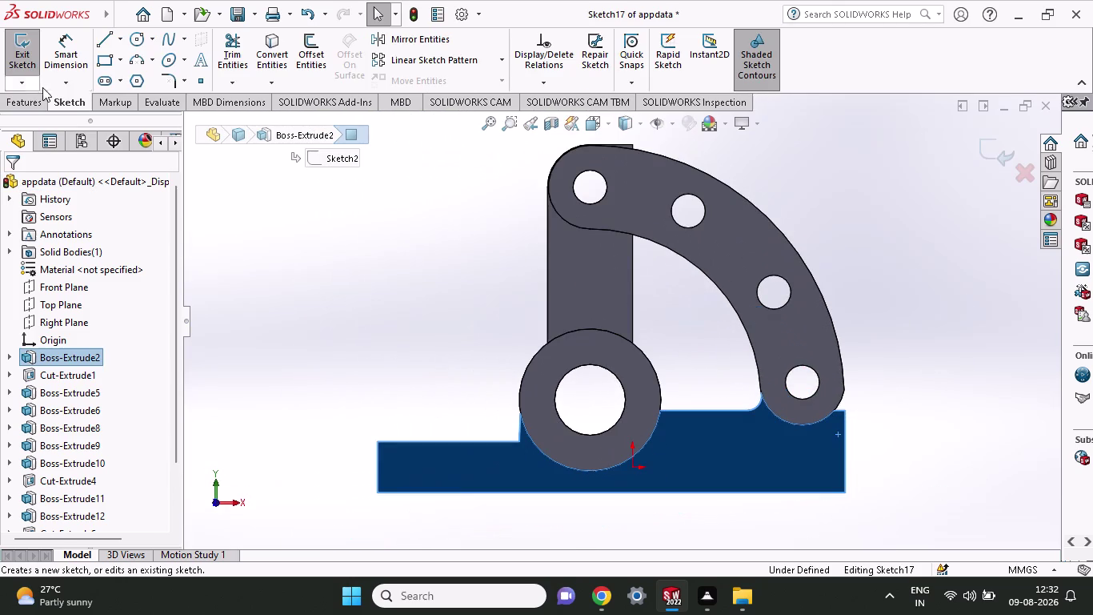
Draw two short lines from the base corner, one along the flange outline and one along the base top edge.
click(78, 99)
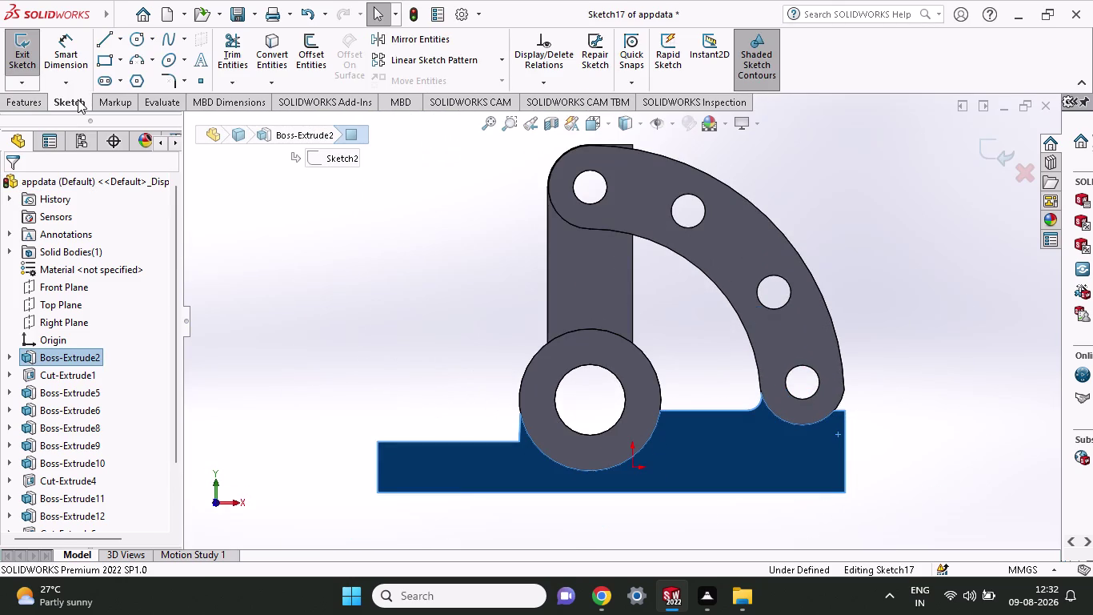
click(104, 32)
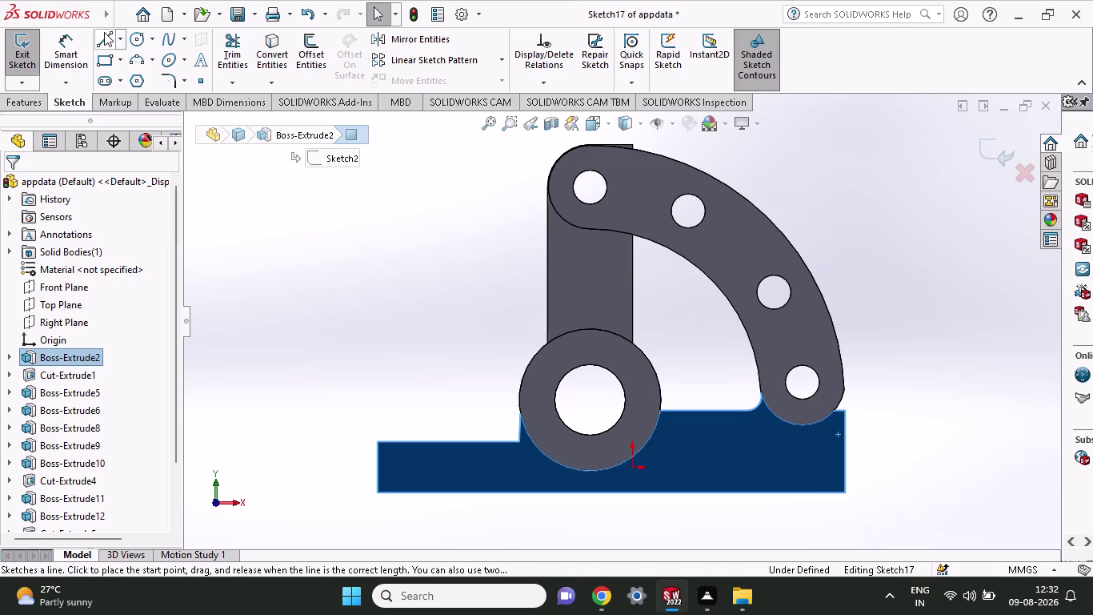
scroll(down, 3)
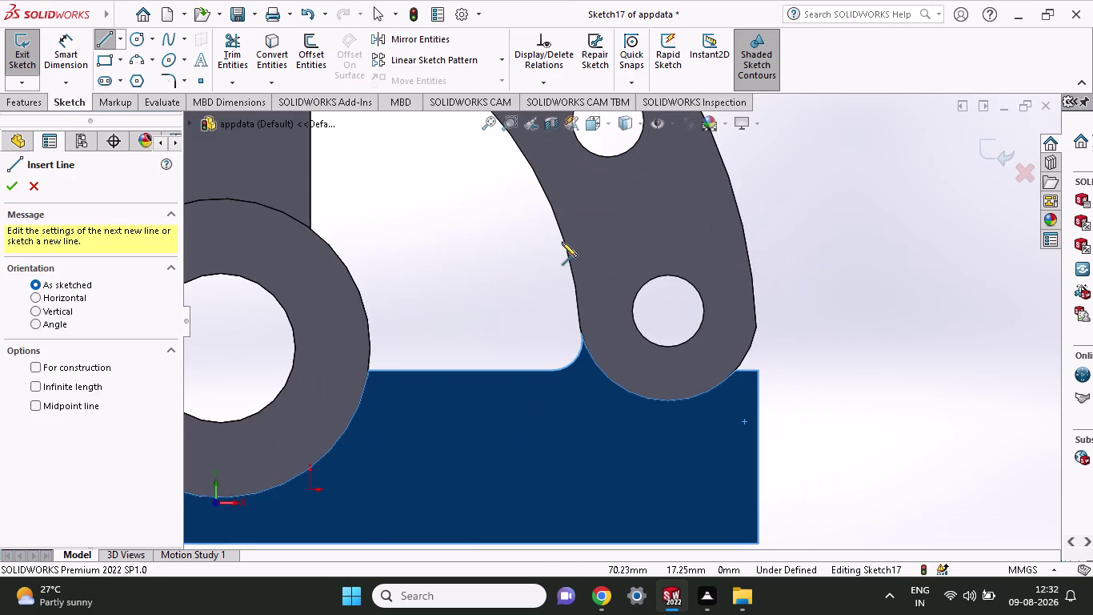
click(761, 371)
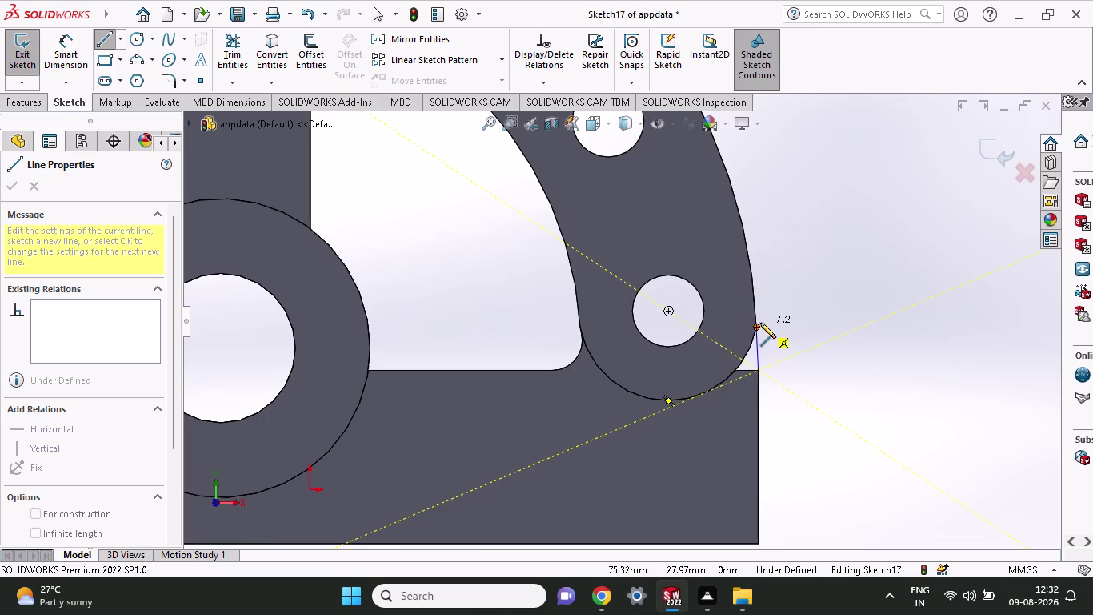
click(753, 326)
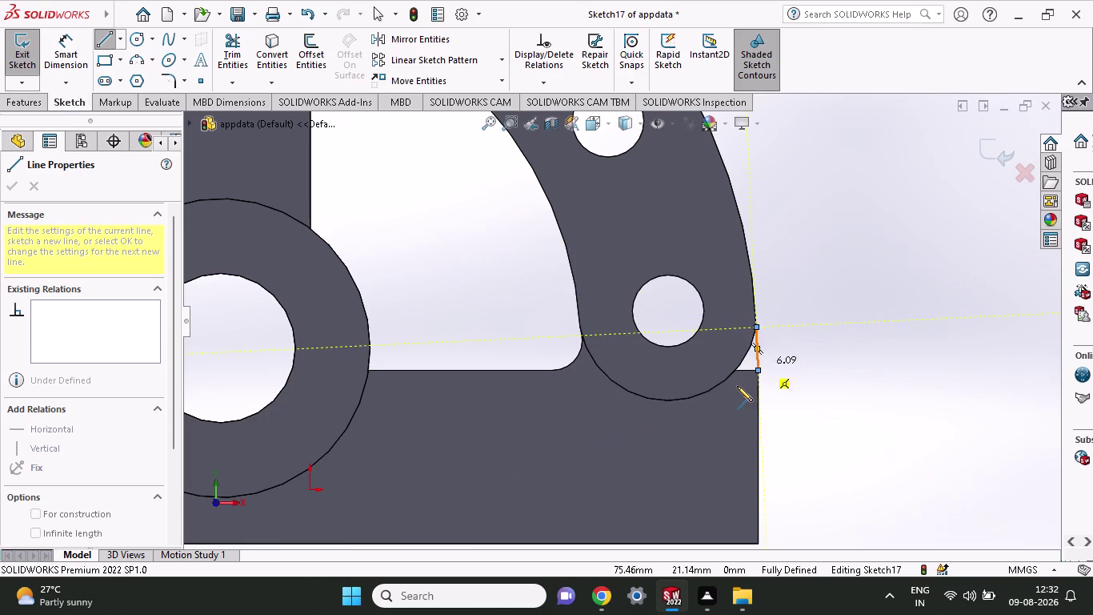
right_click(852, 367)
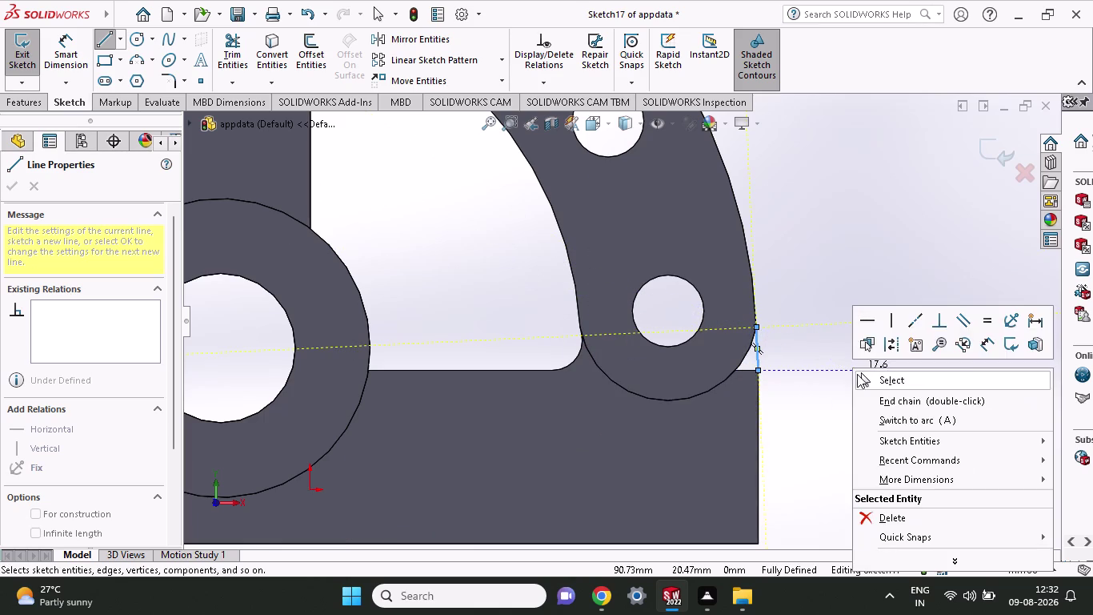
click(858, 374)
click(103, 39)
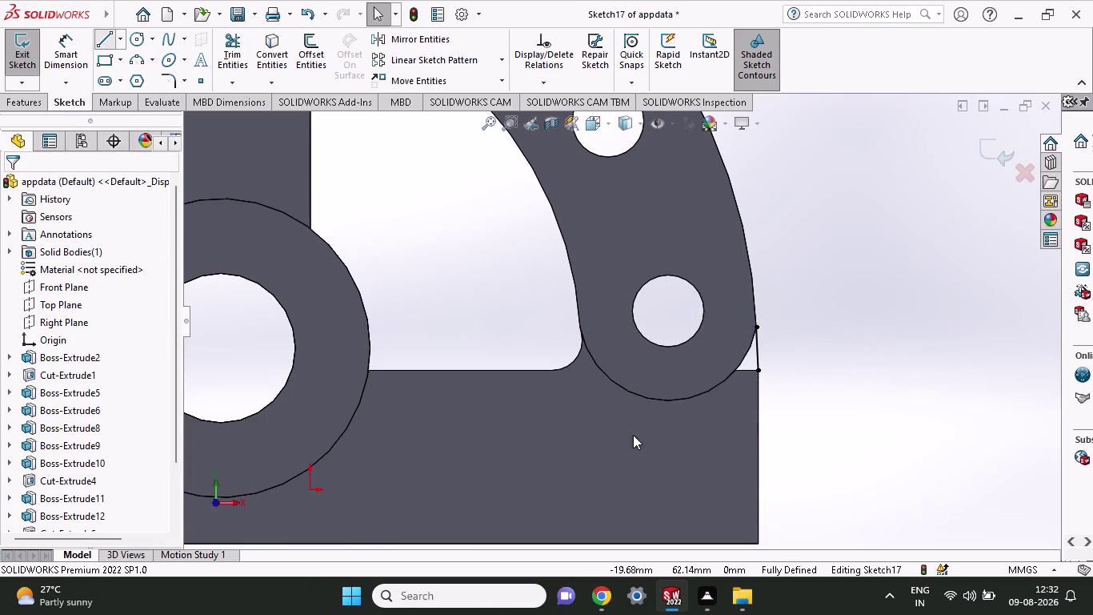
click(756, 373)
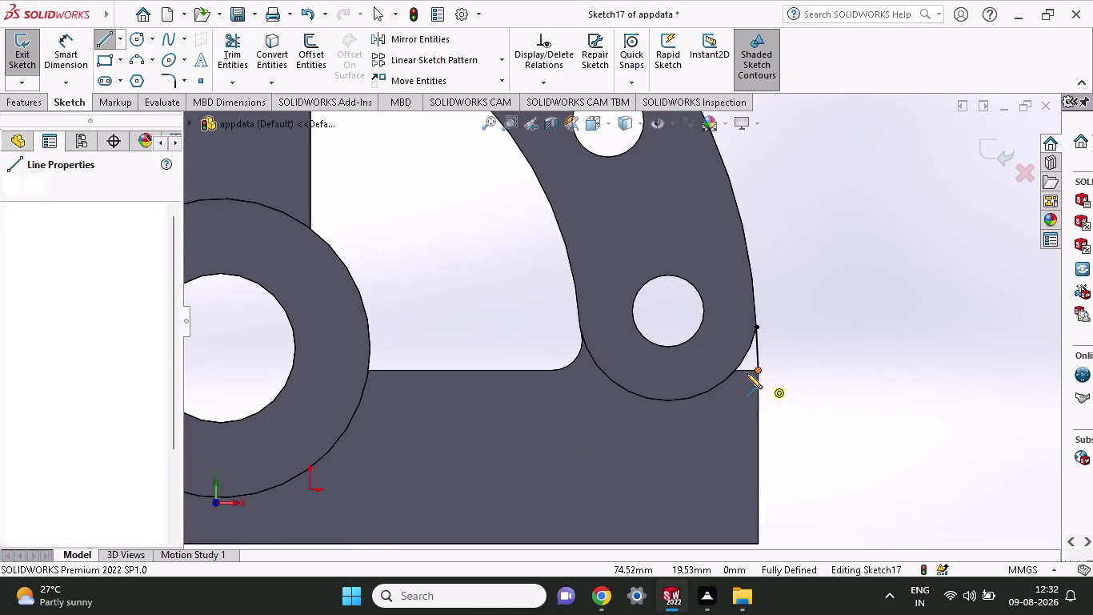
click(736, 370)
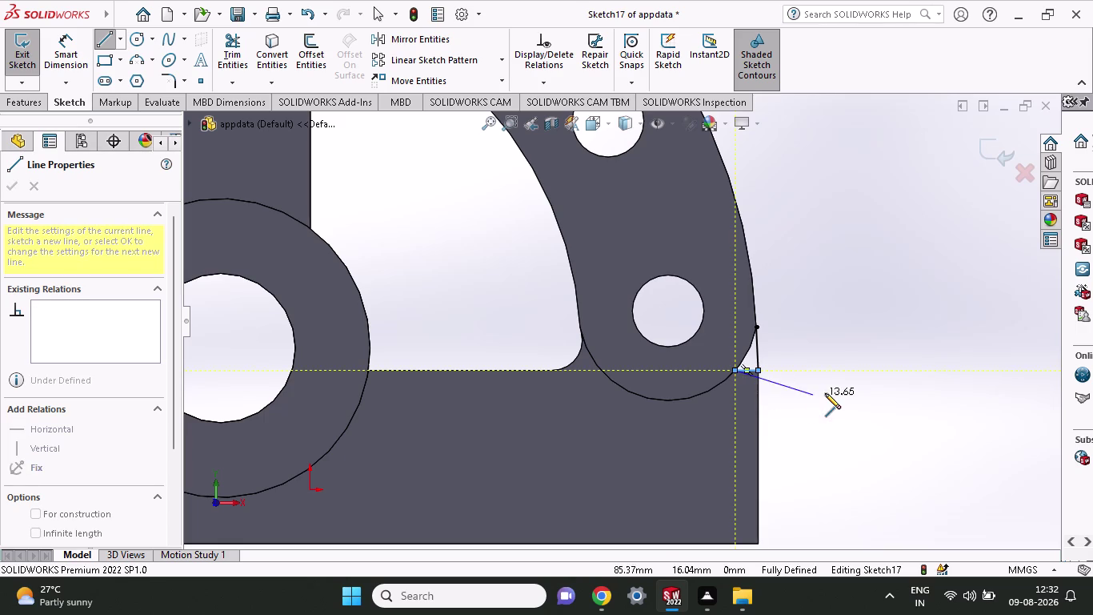
right_click(825, 392)
click(851, 403)
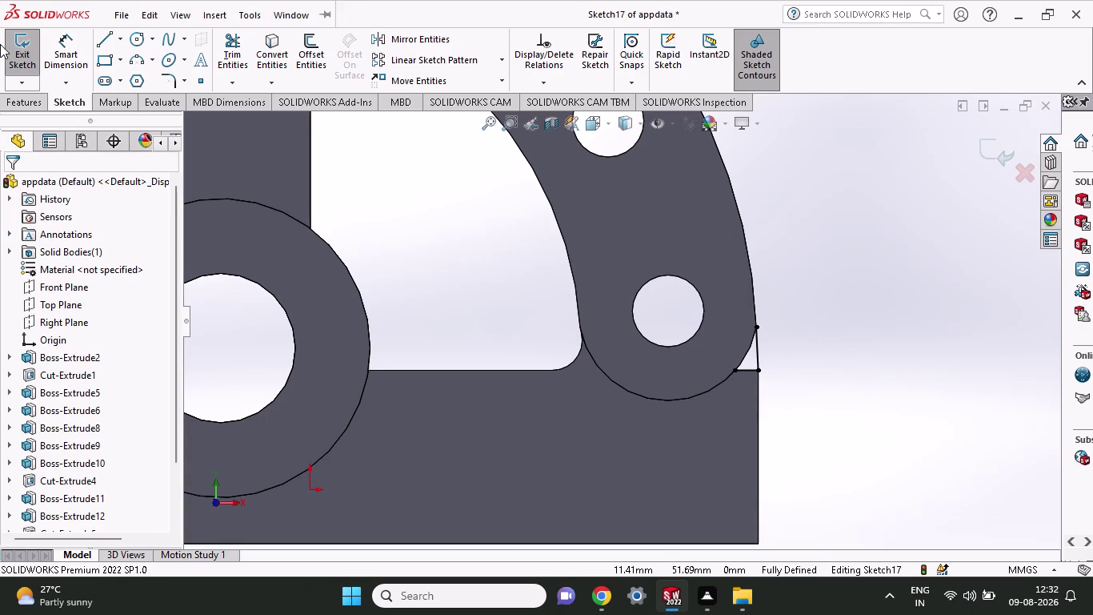
Add an R15 three-point arc between the lower and upper corner points, concentric with the hole.
click(137, 63)
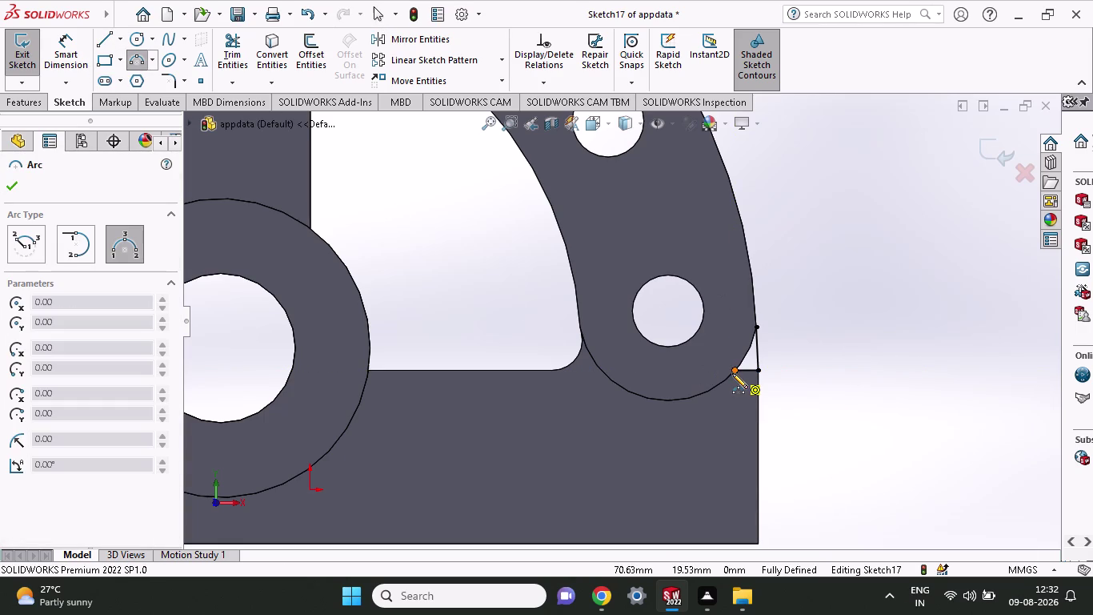
click(733, 370)
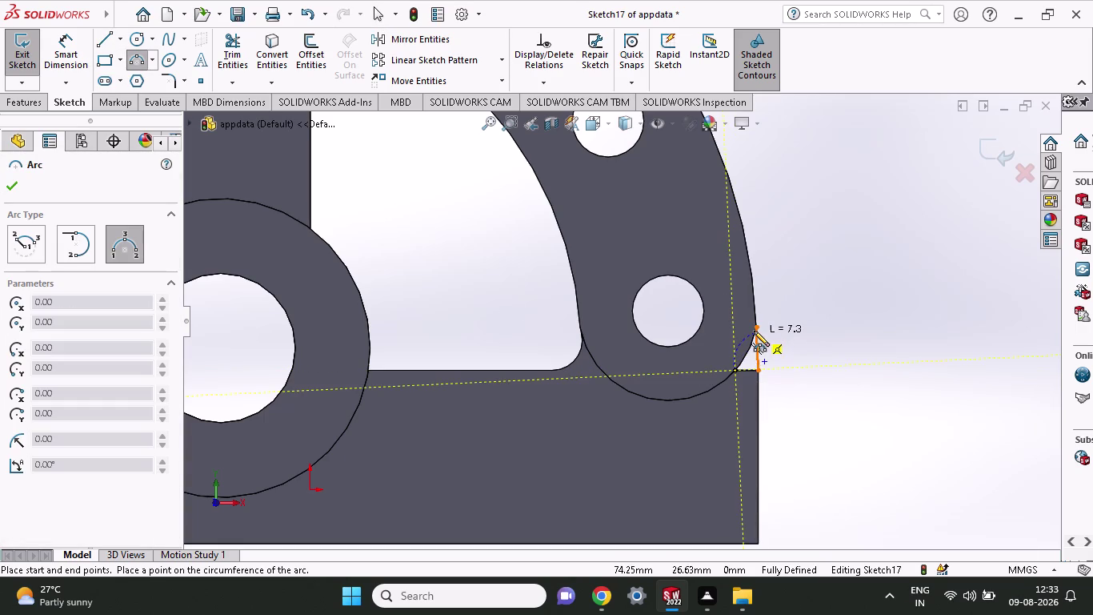
click(757, 326)
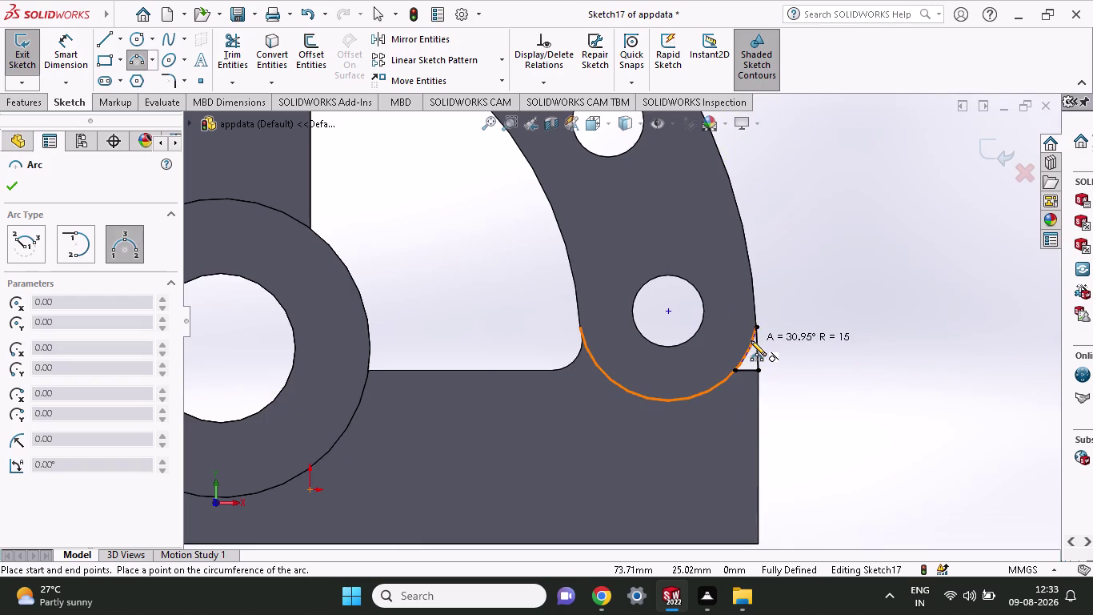
click(751, 340)
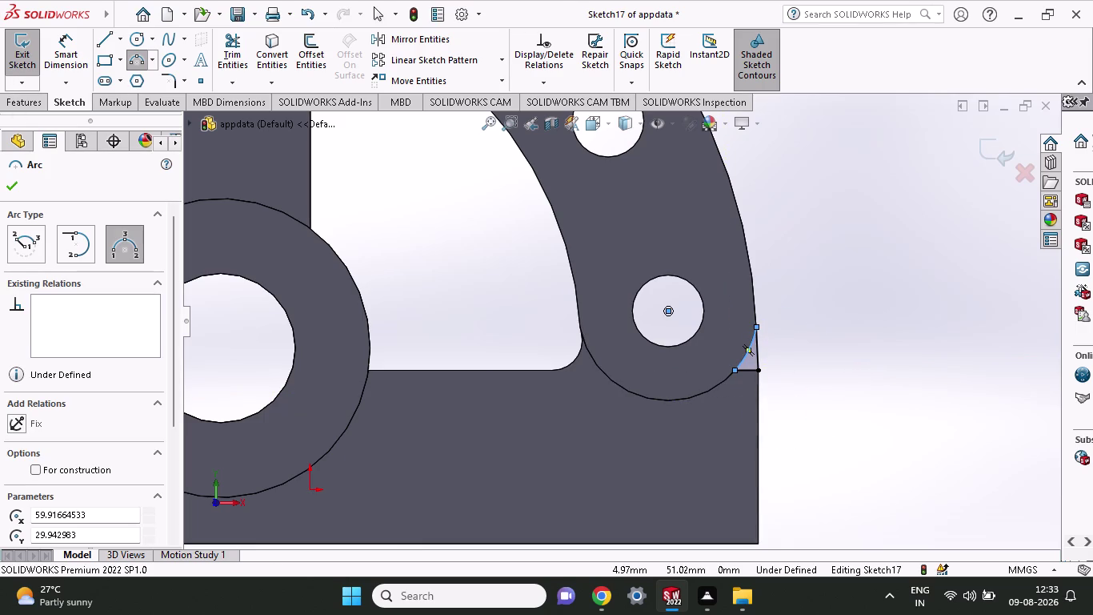
middle_drag(854, 315, 793, 371)
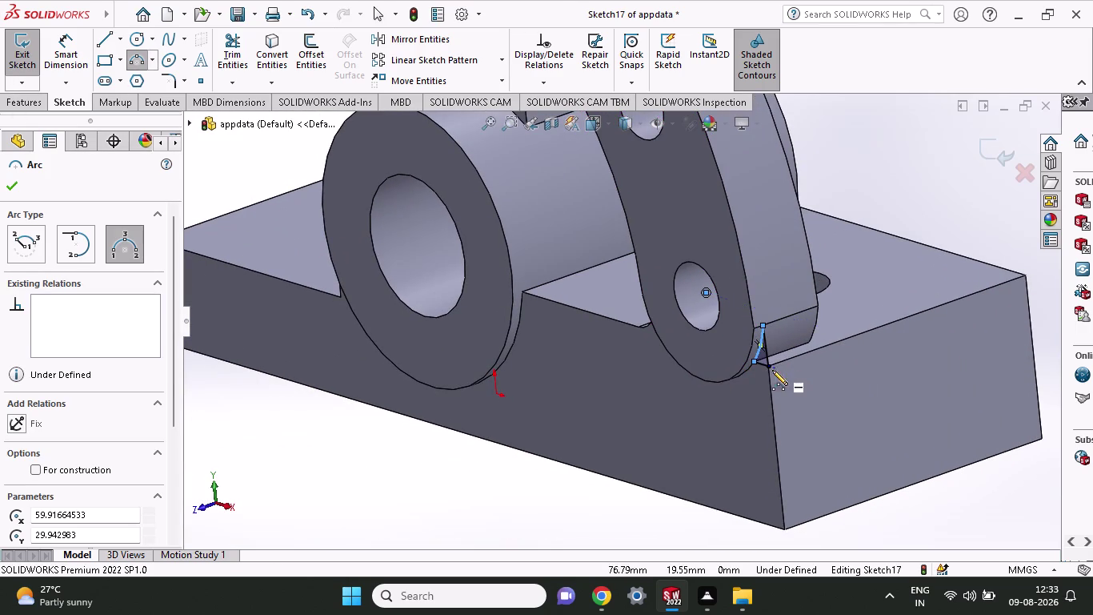
click(28, 107)
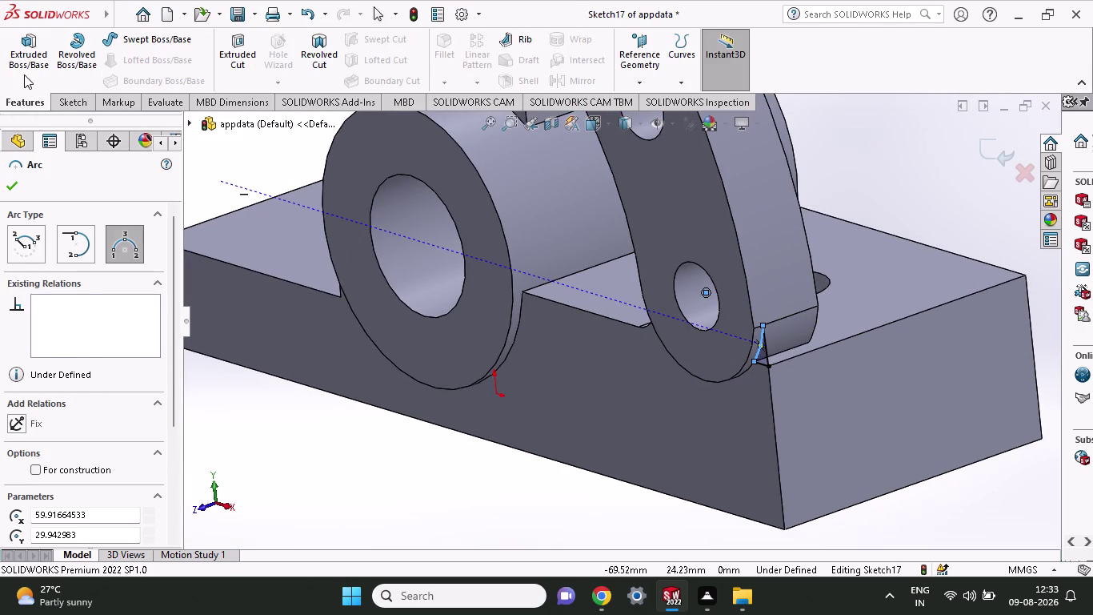
Extrude Sketch17's corner profile 12 mm as a merged boss.
click(24, 68)
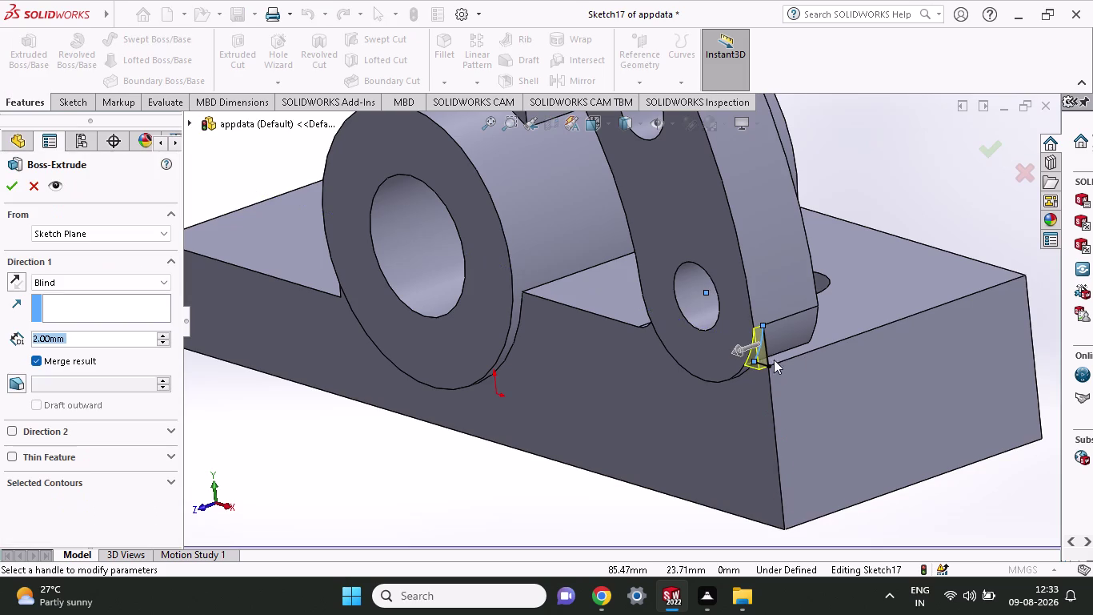
drag(734, 351, 819, 326)
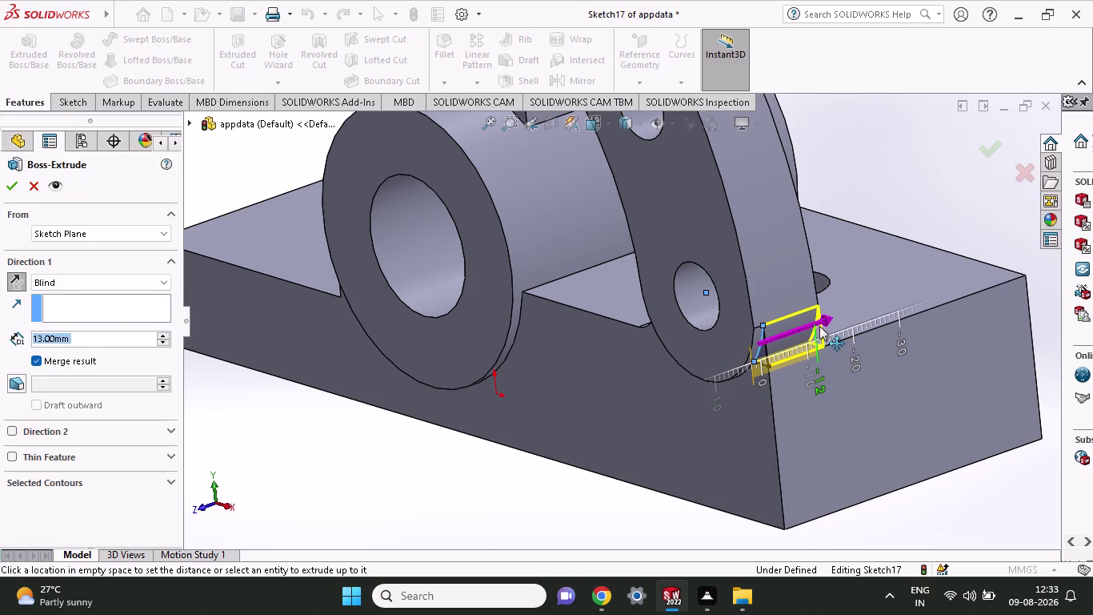
drag(819, 326, 821, 320)
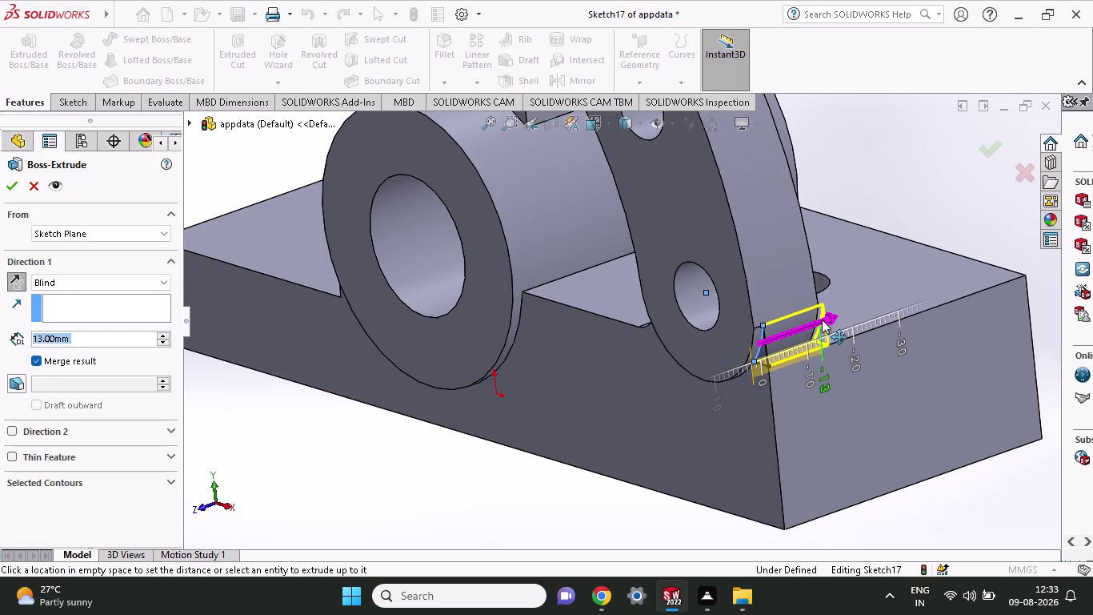
drag(822, 320, 823, 320)
drag(830, 318, 813, 319)
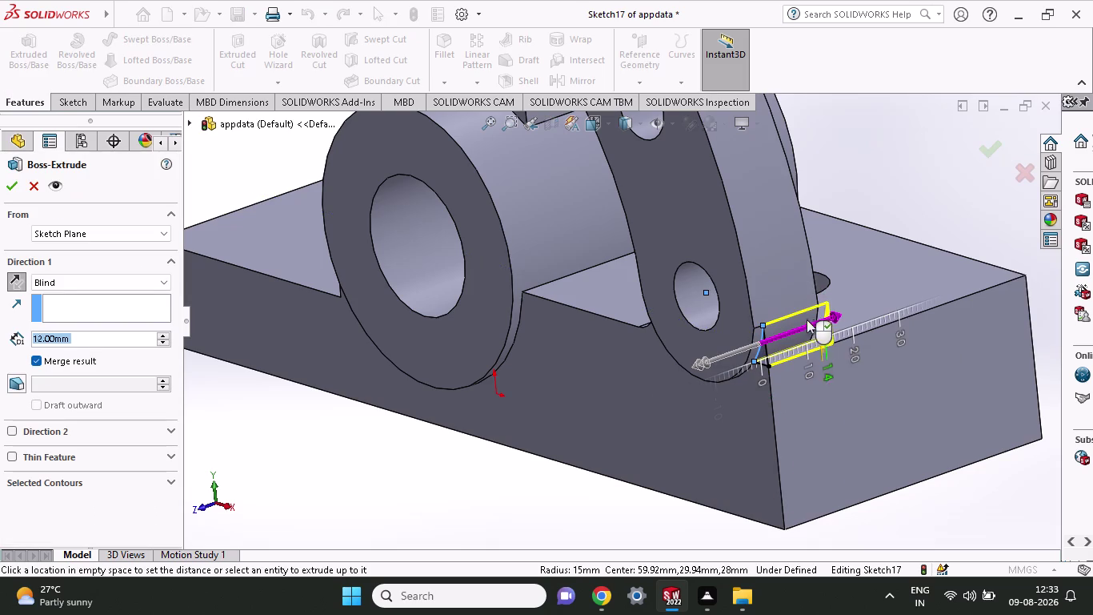
drag(813, 319, 816, 320)
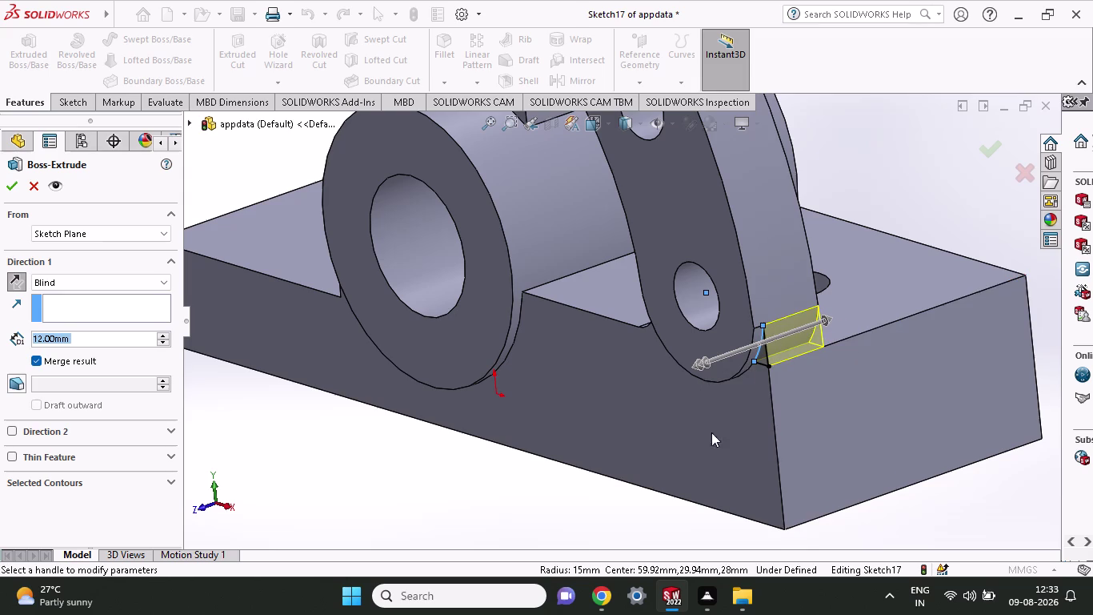
middle_drag(851, 504, 840, 505)
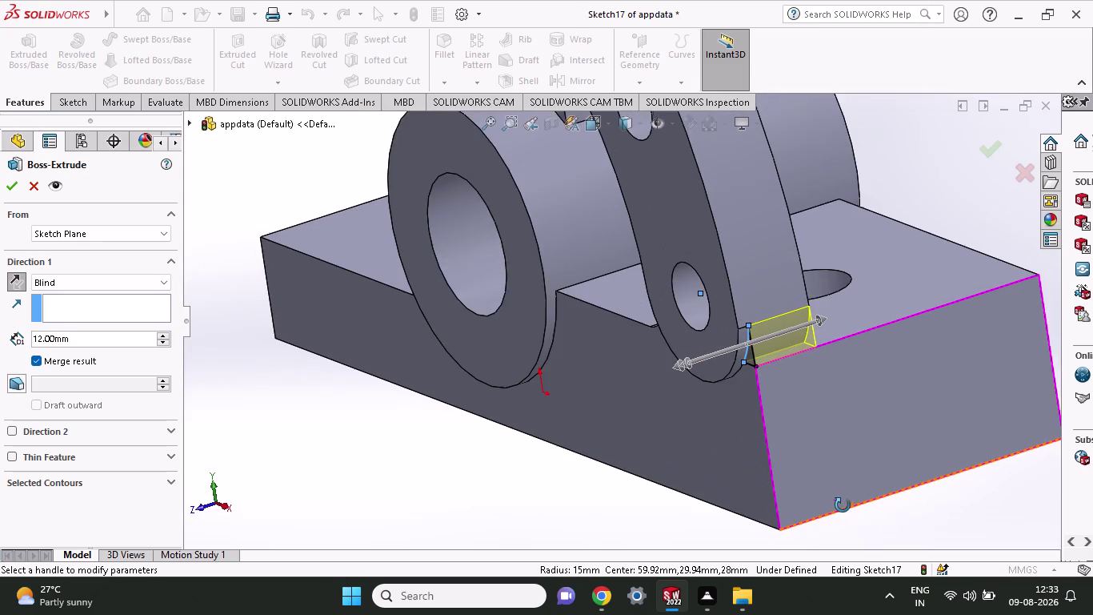
middle_drag(841, 505, 843, 505)
click(6, 181)
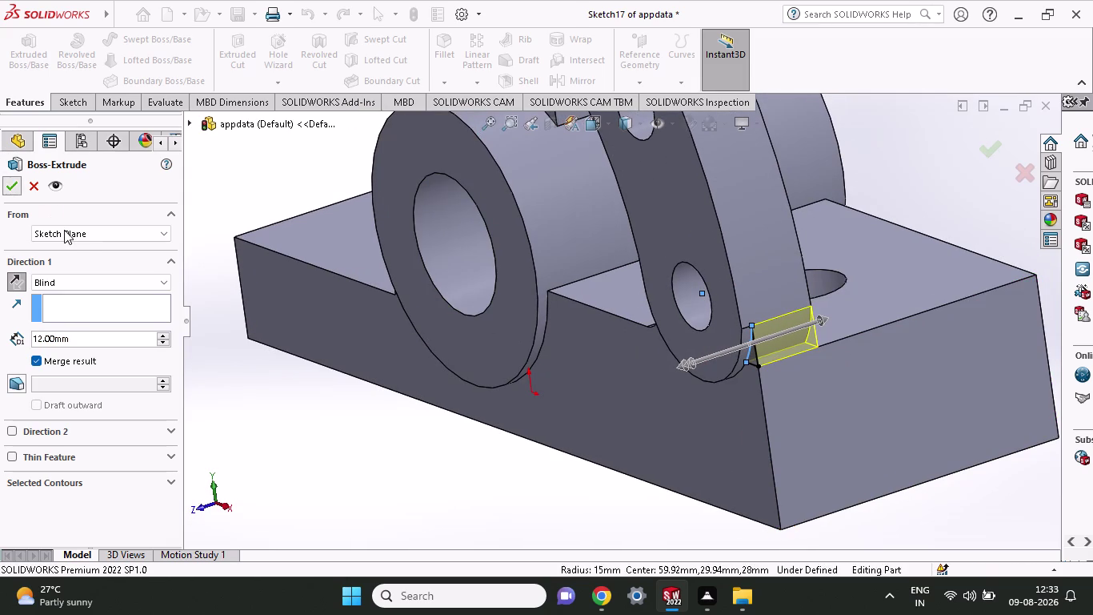
Zoom and pan the view to inspect the new corner boss.
scroll(up, 3)
middle_drag(467, 421, 522, 412)
scroll(up, 3)
scroll(up, 3)
middle_drag(550, 447, 549, 439)
scroll(up, 3)
middle_drag(618, 456, 628, 428)
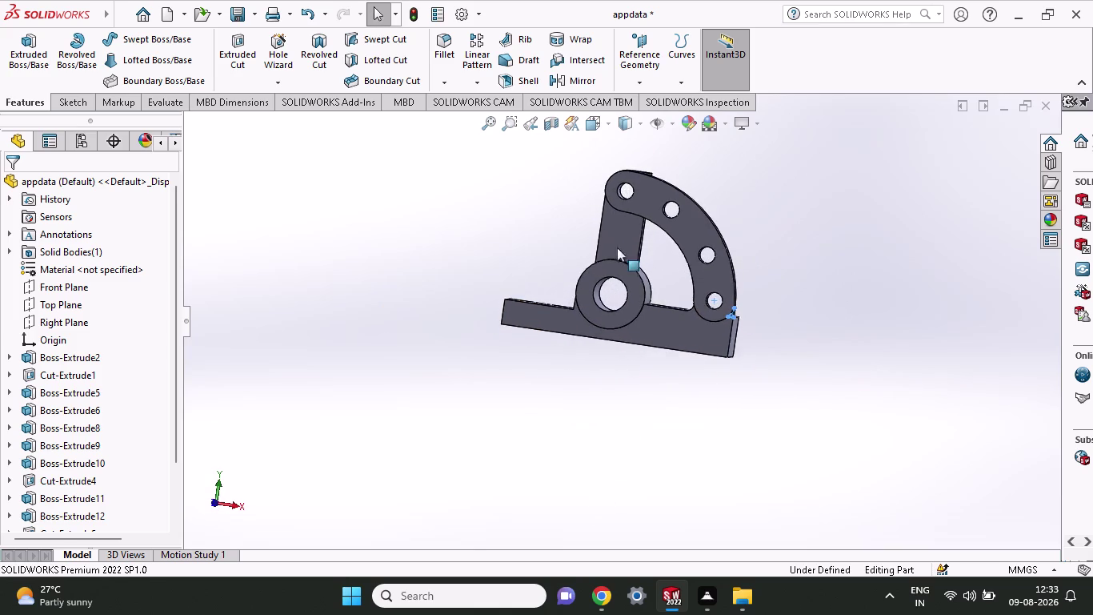
Zoom in on the arm's top and select Boss-Extrude10's thin lug face.
scroll(down, 3)
scroll(down, 3)
scroll(up, 3)
scroll(down, 3)
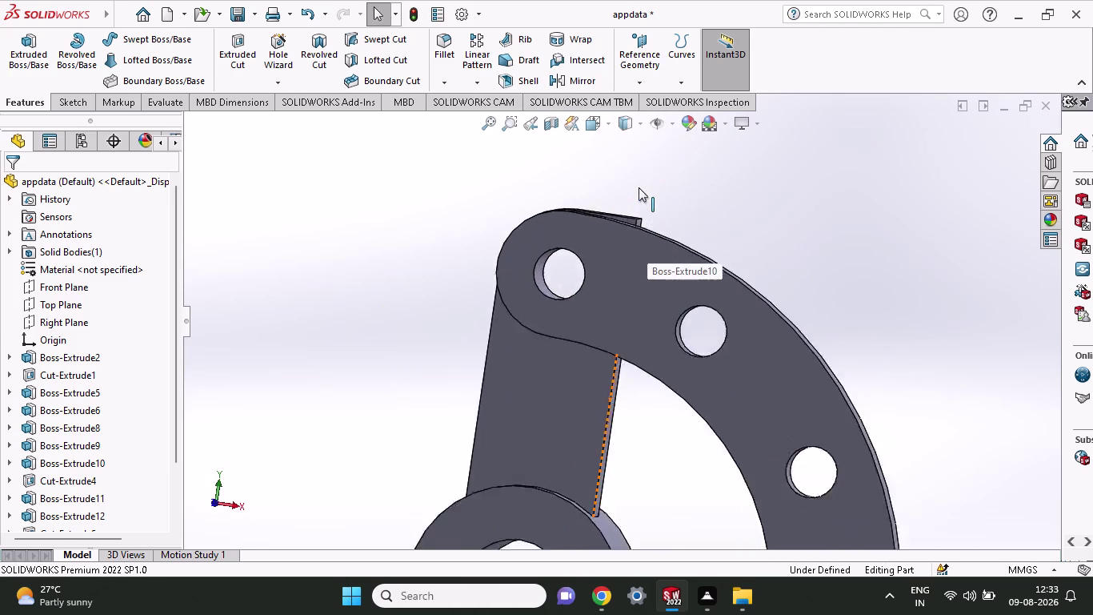
scroll(down, 3)
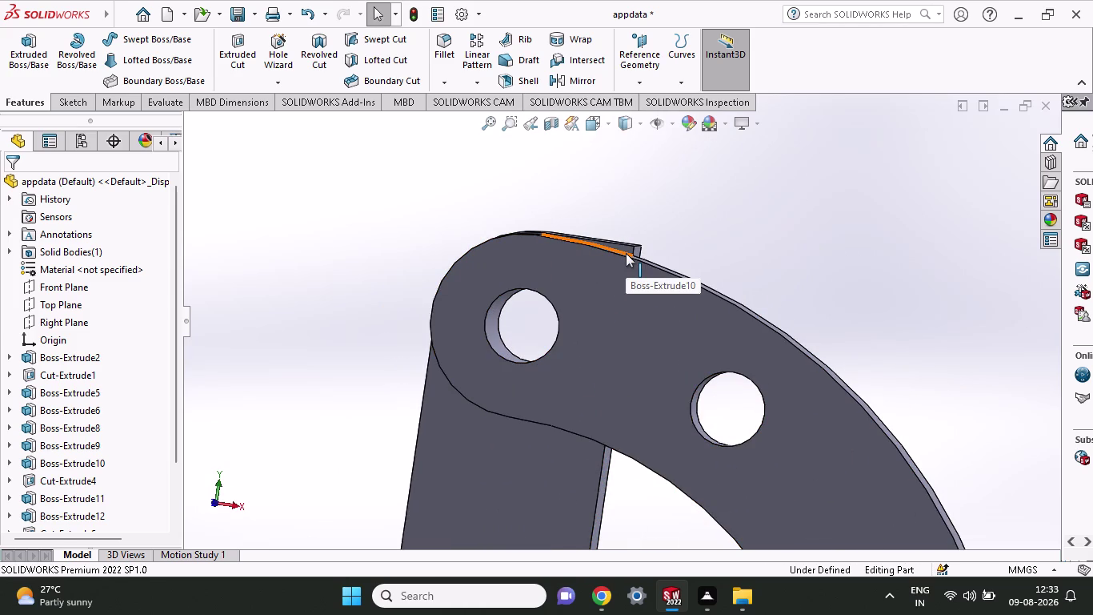
scroll(down, 3)
scroll(down, 3)
click(591, 271)
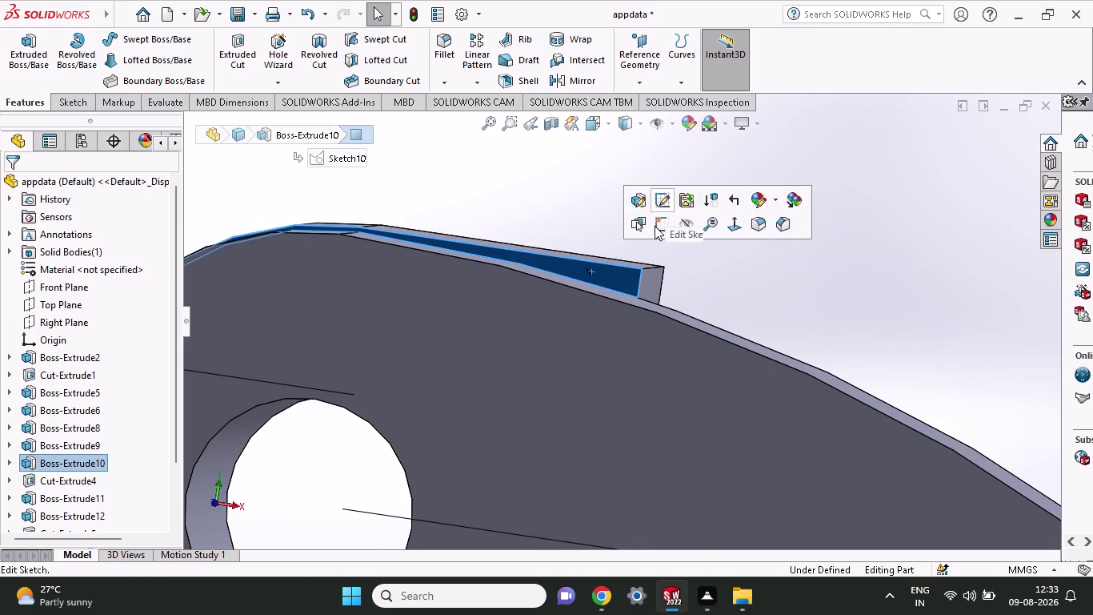
Start Sketch18 on the Boss-Extrude10 face and zoom in on the arm end.
click(654, 225)
scroll(up, 3)
scroll(down, 3)
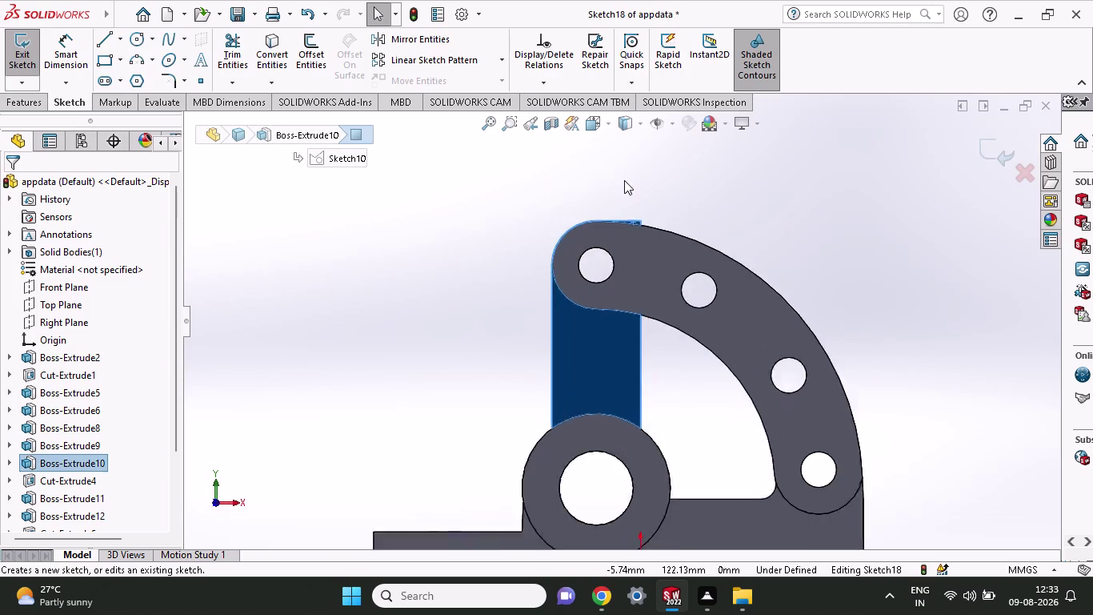
scroll(down, 3)
scroll(up, 3)
scroll(down, 3)
scroll(up, 3)
scroll(up, 3)
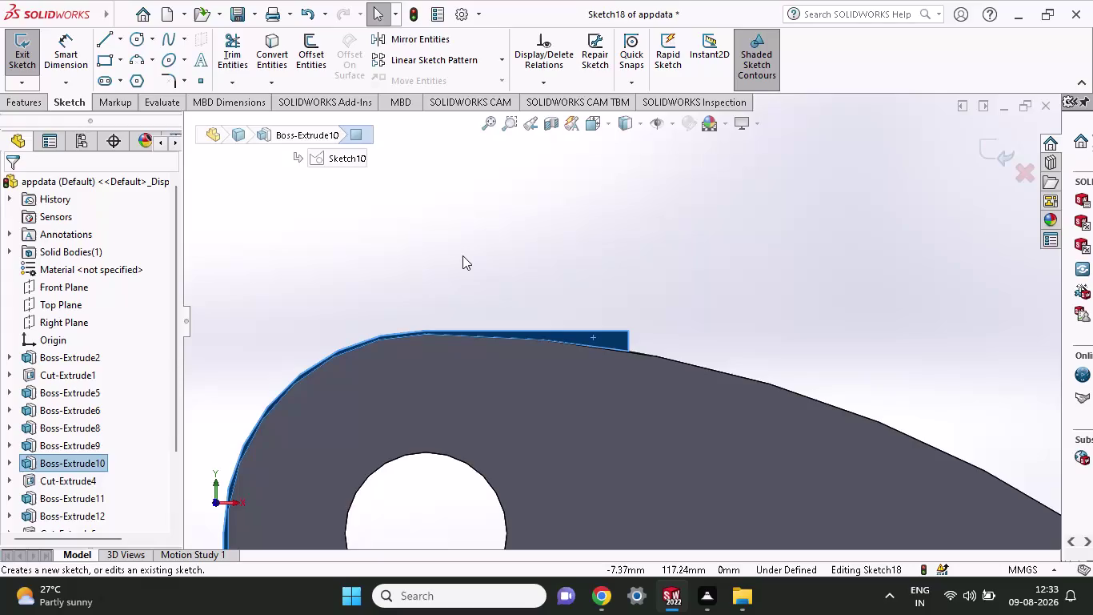
scroll(down, 3)
scroll(up, 3)
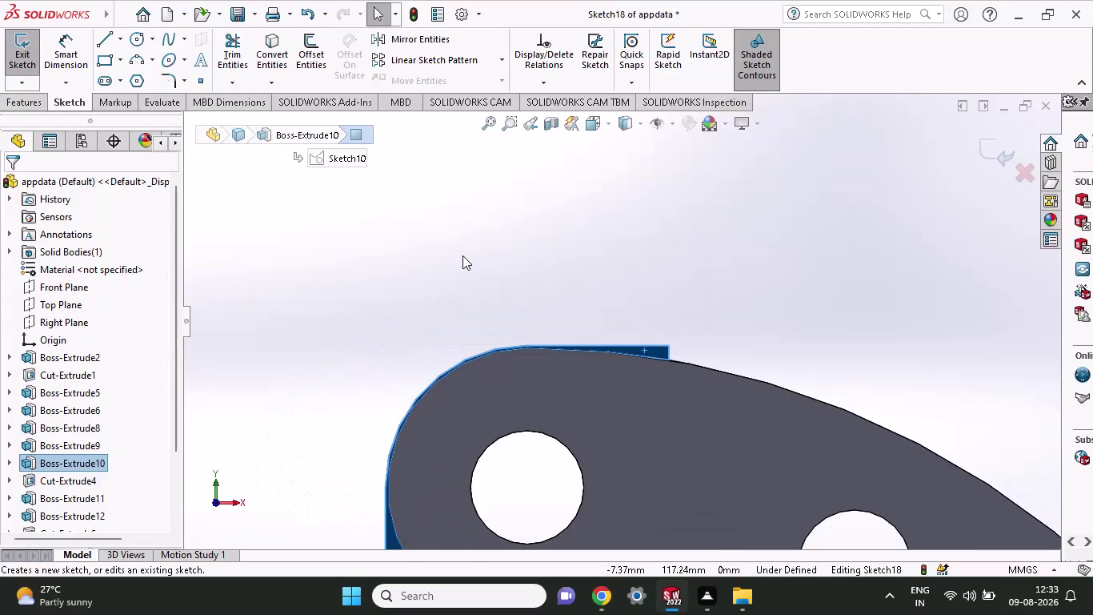
scroll(up, 3)
scroll(up, 3)
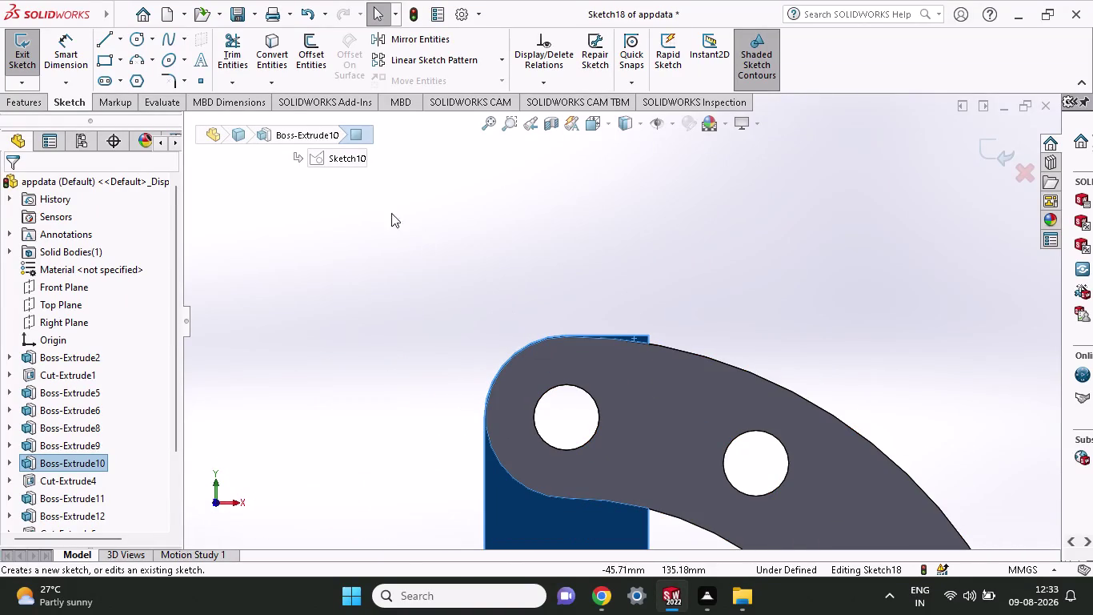
Trace a three-point arc along the lug's rounded end, curving around the hole.
click(134, 61)
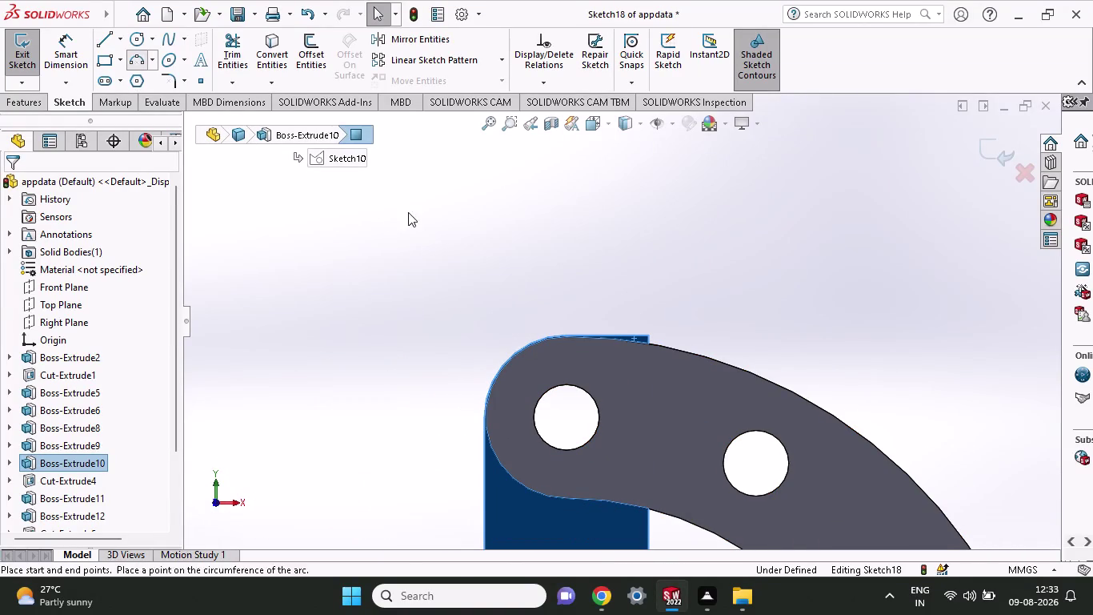
click(567, 336)
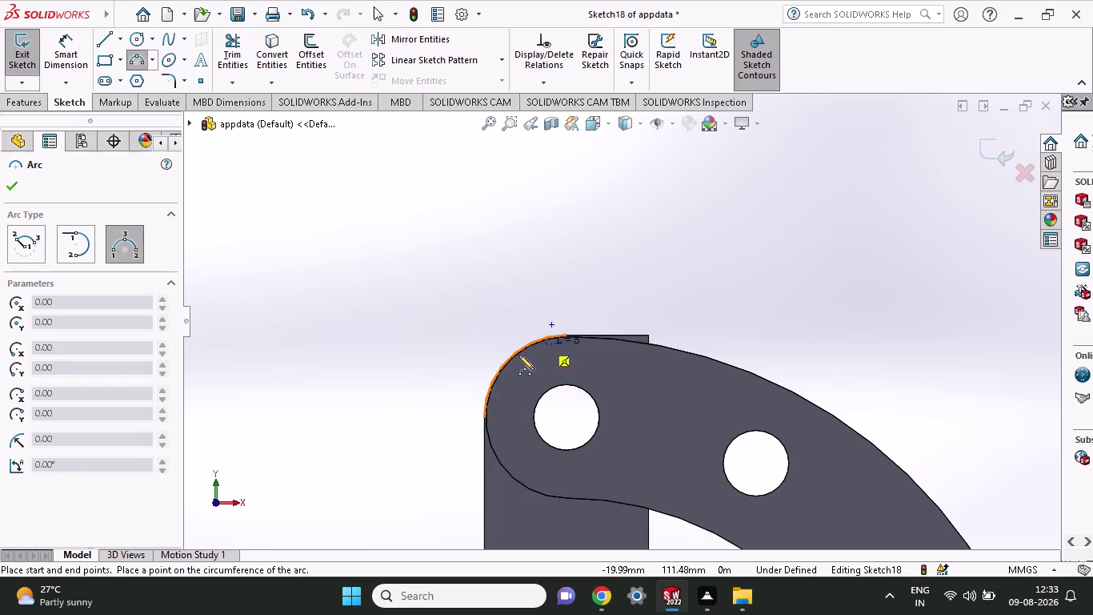
click(565, 497)
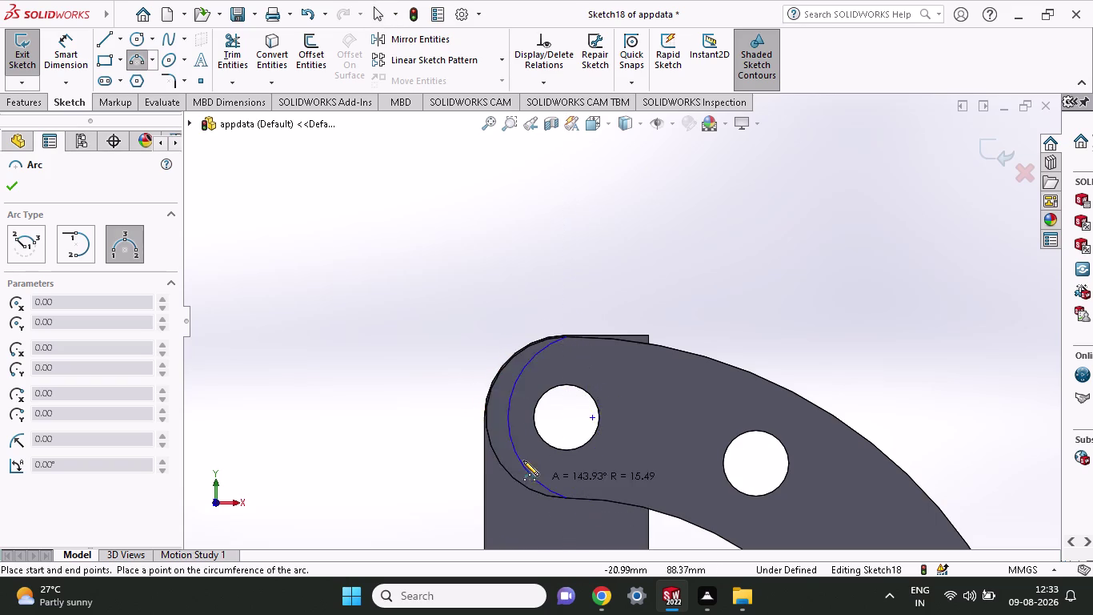
click(488, 402)
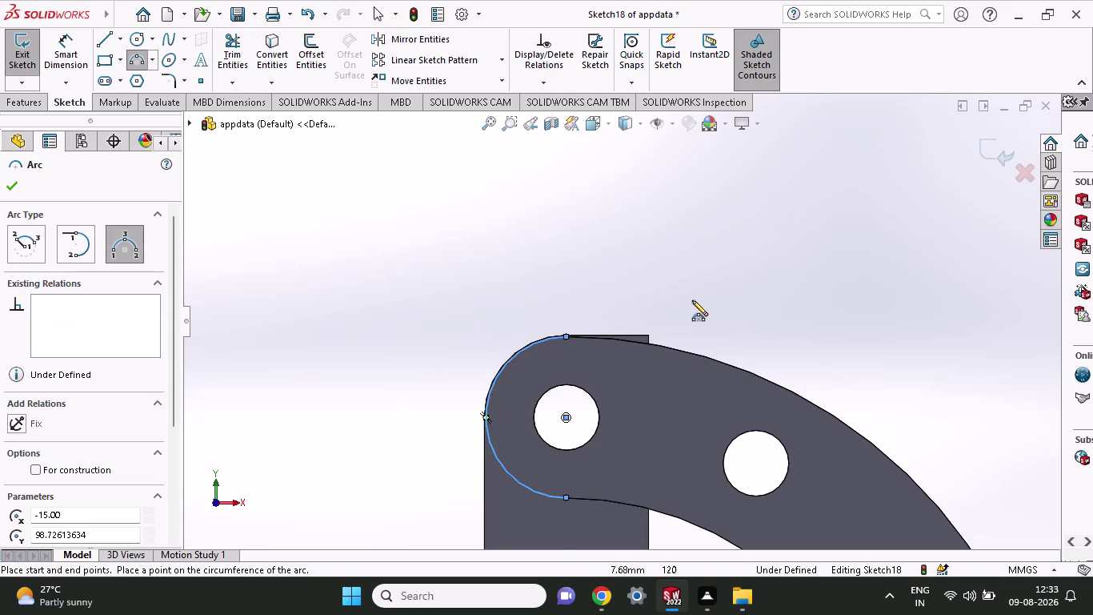
scroll(down, 3)
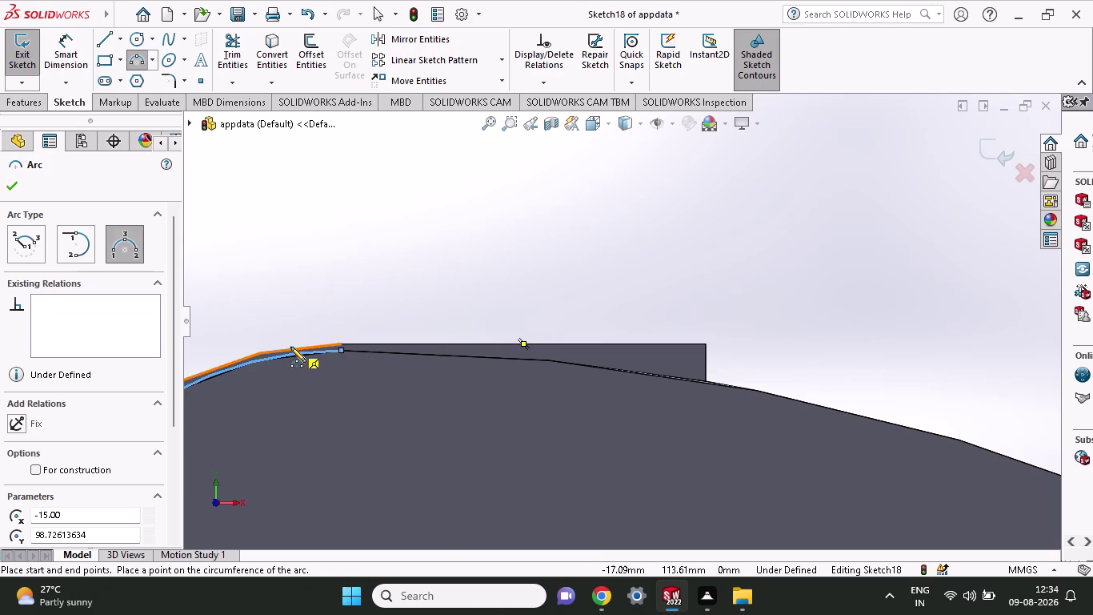
scroll(up, 3)
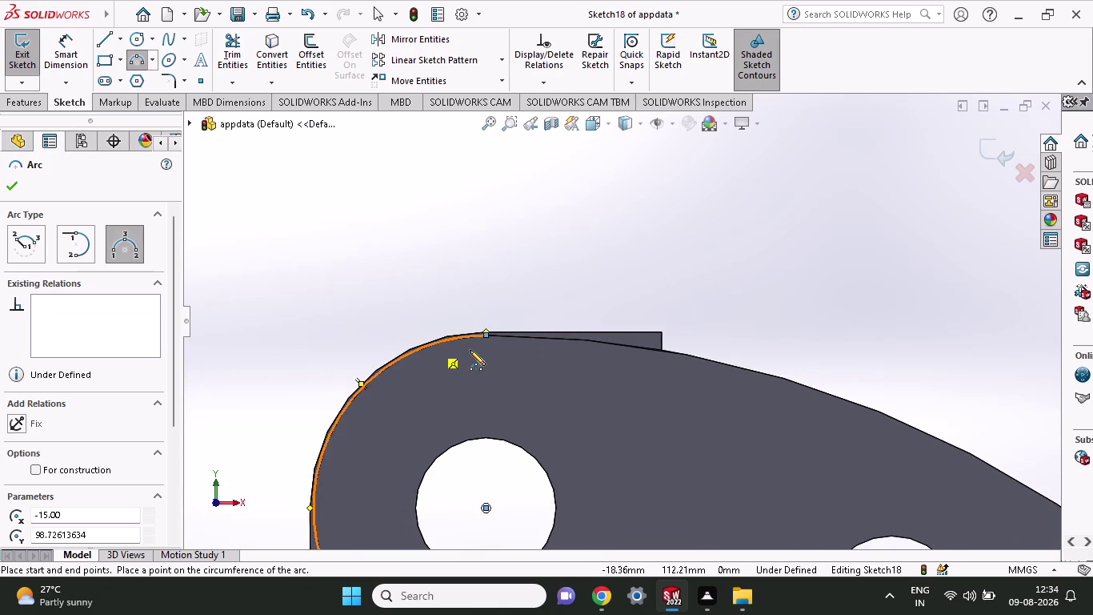
scroll(down, 3)
scroll(down, 3)
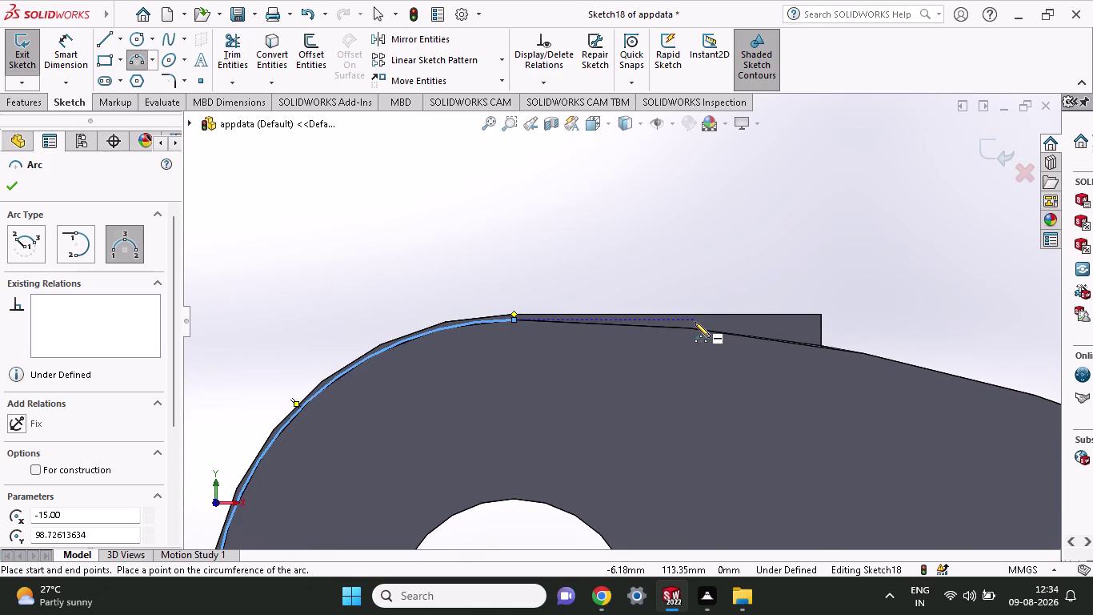
scroll(down, 3)
scroll(down, 3)
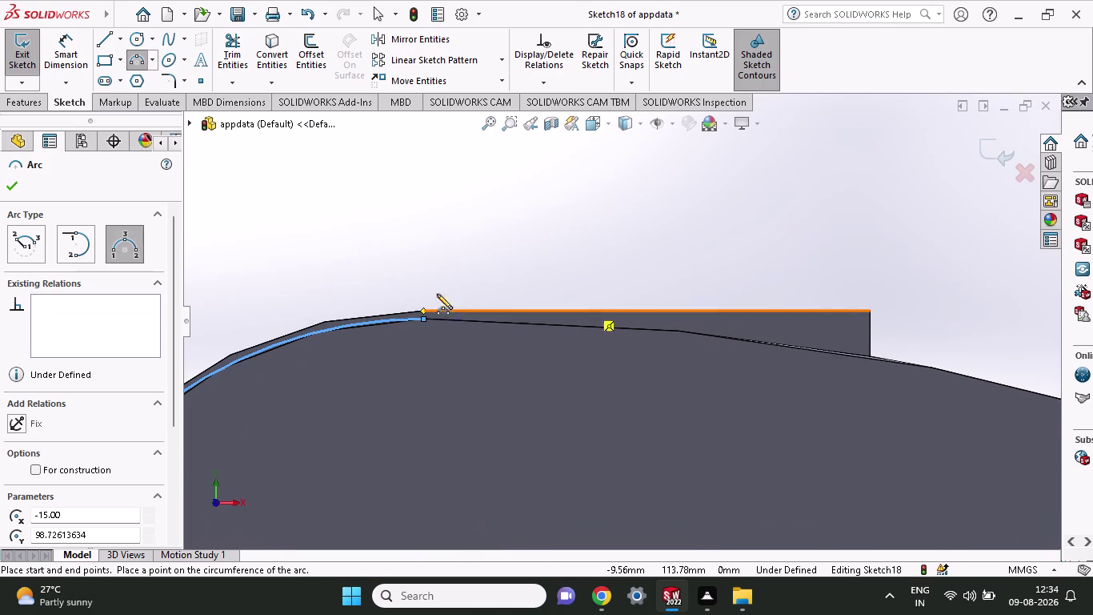
click(104, 40)
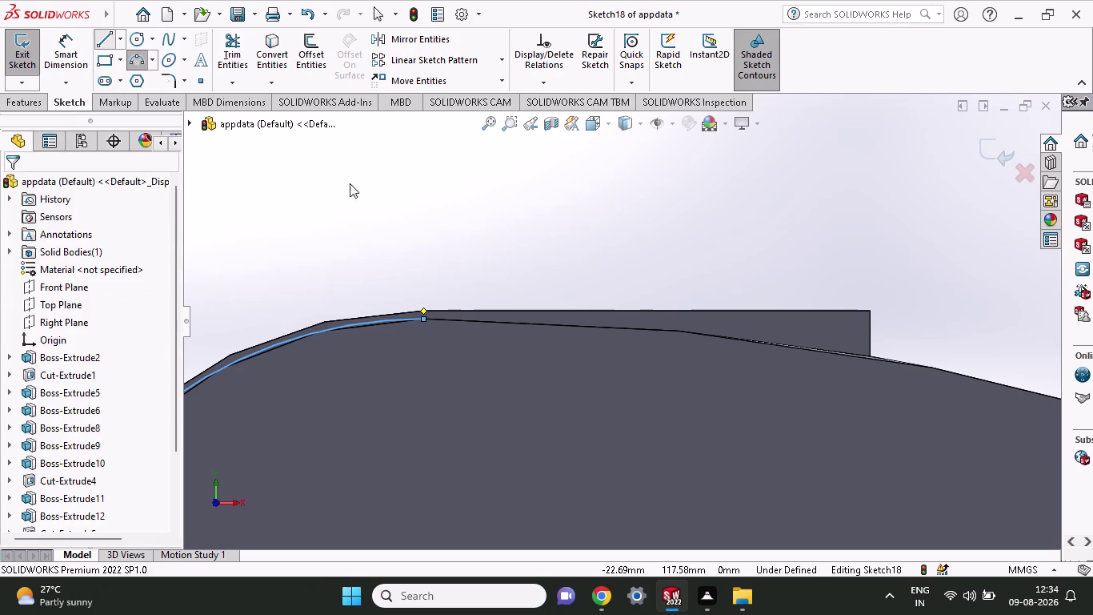
Draw the flange-edge line, the short vertical right end and the flat top line.
click(423, 318)
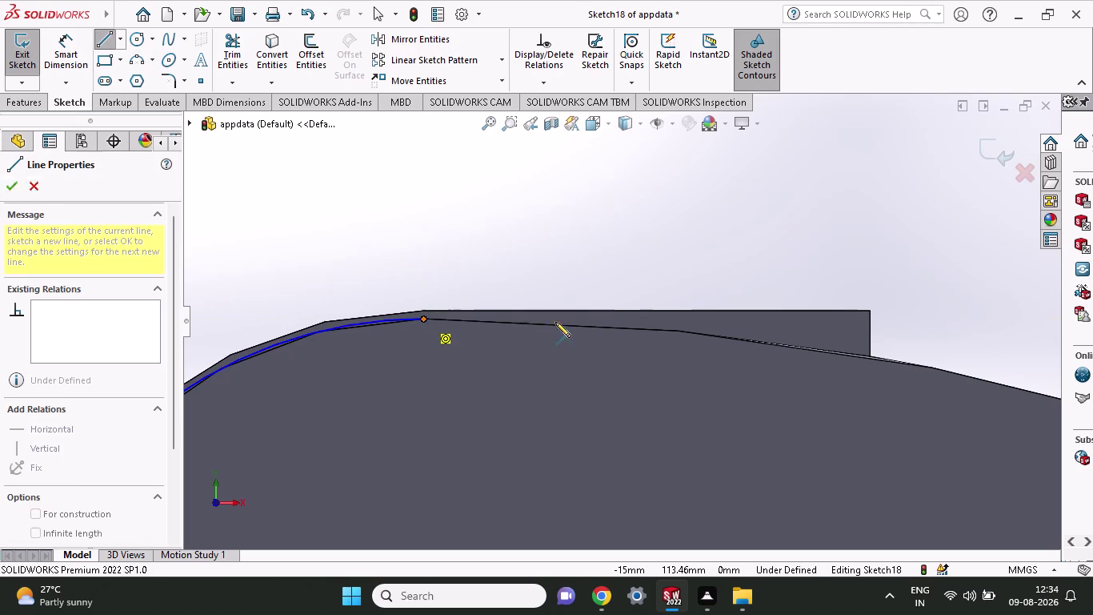
click(674, 331)
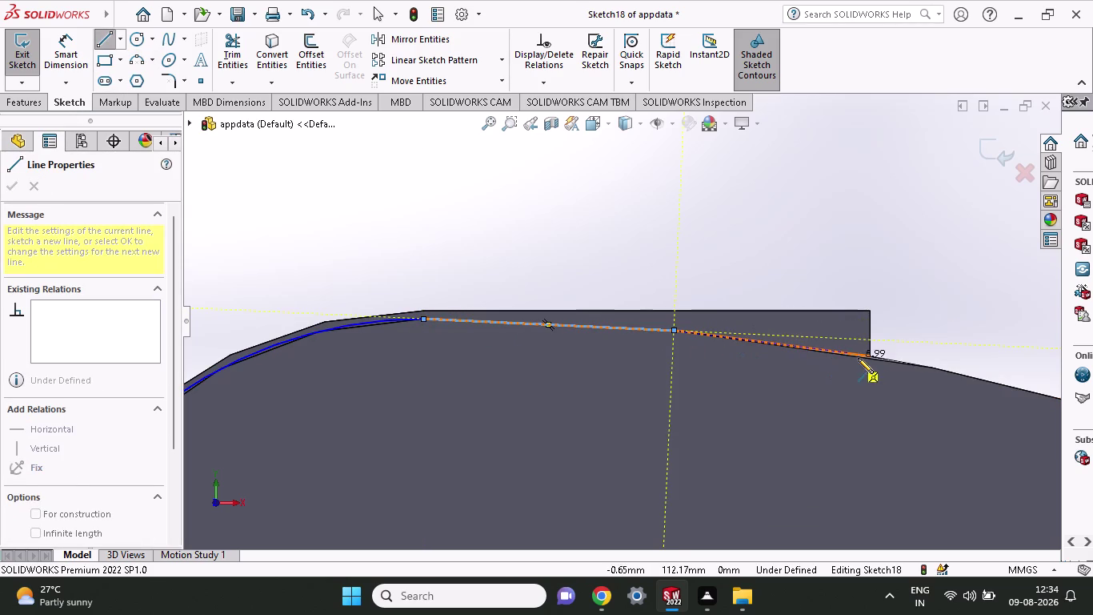
click(869, 354)
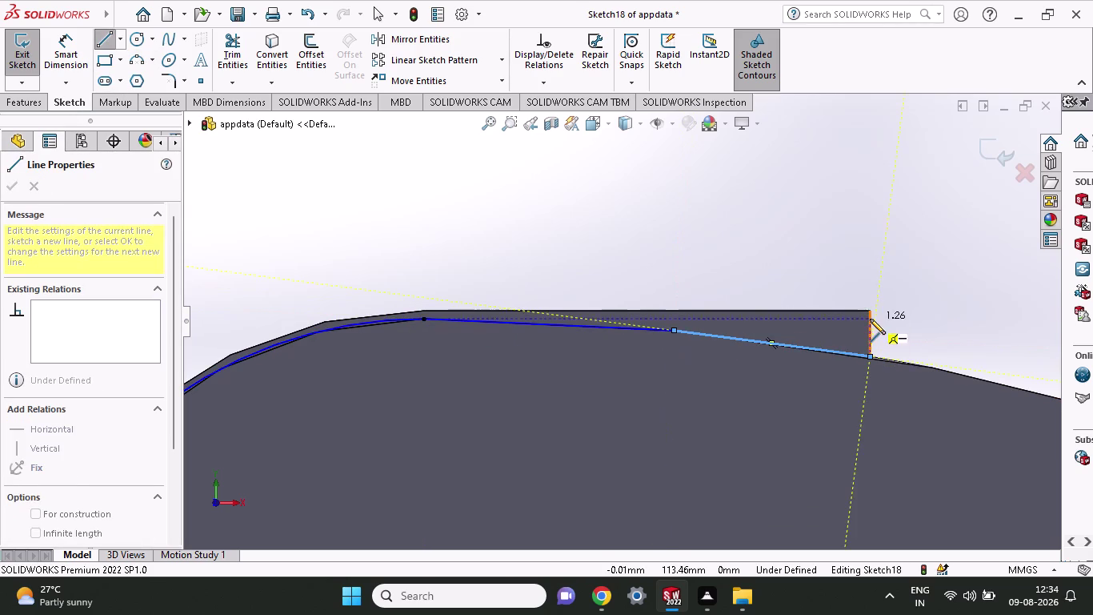
click(870, 308)
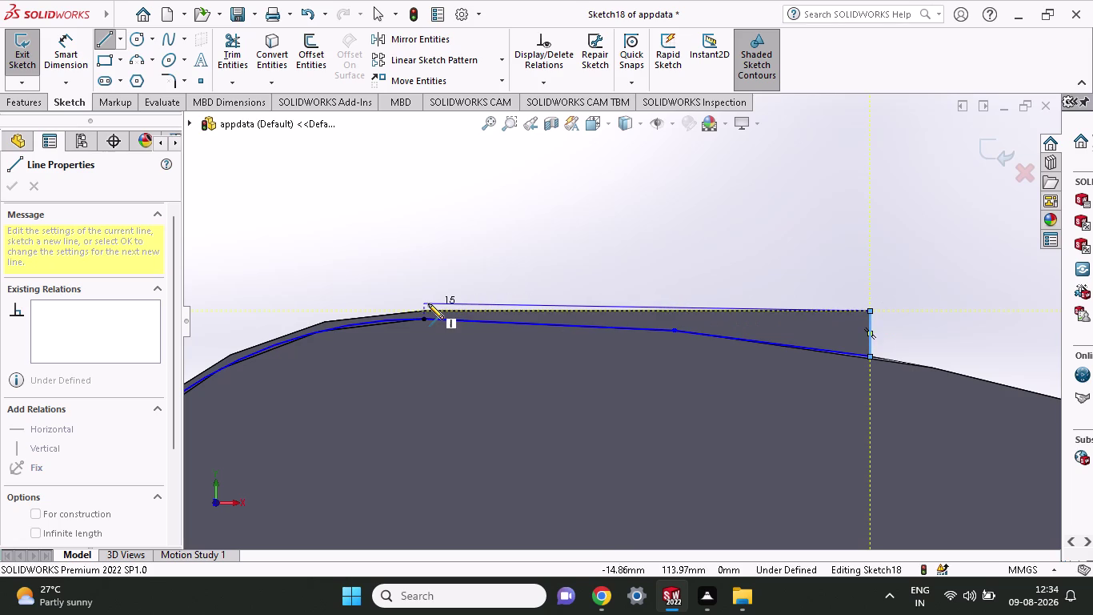
click(424, 307)
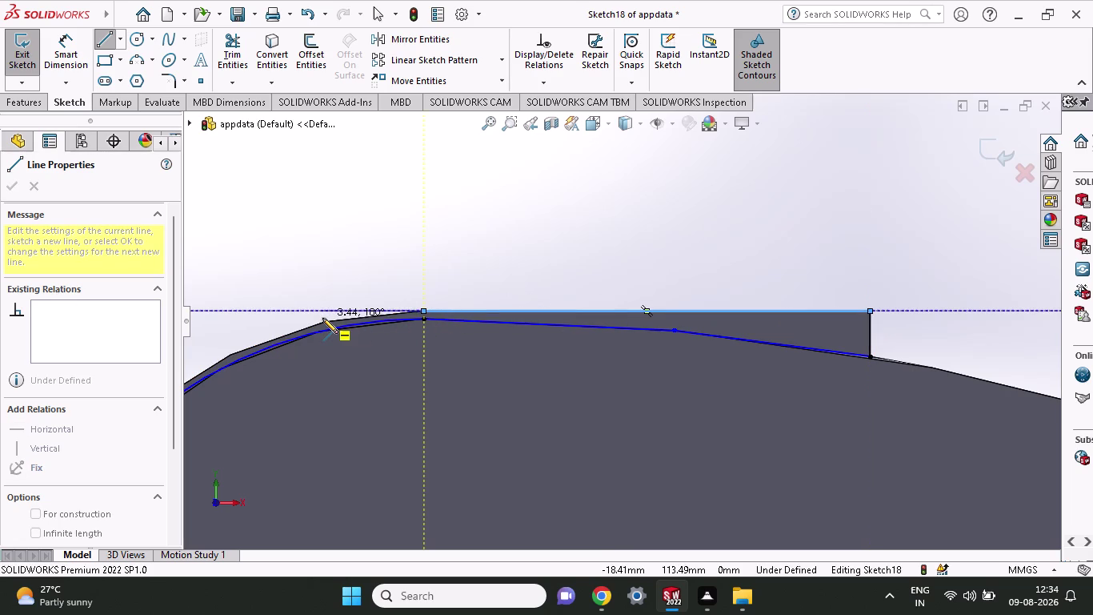
Trace short lines around the lug's curved edge, then end the line chain.
click(322, 318)
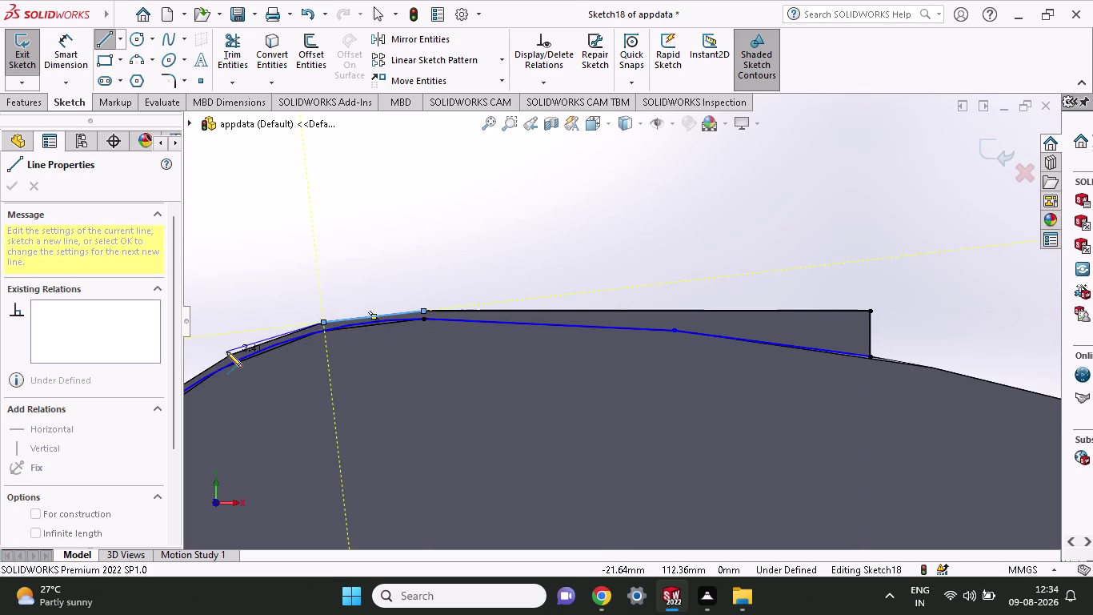
click(226, 353)
scroll(up, 3)
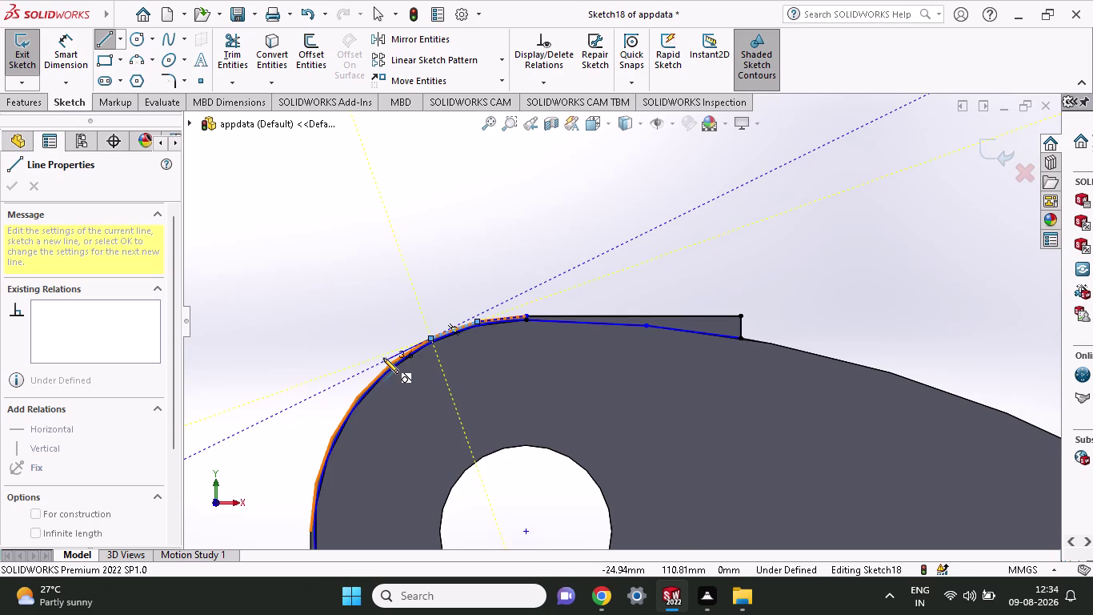
scroll(down, 3)
scroll(down, 3)
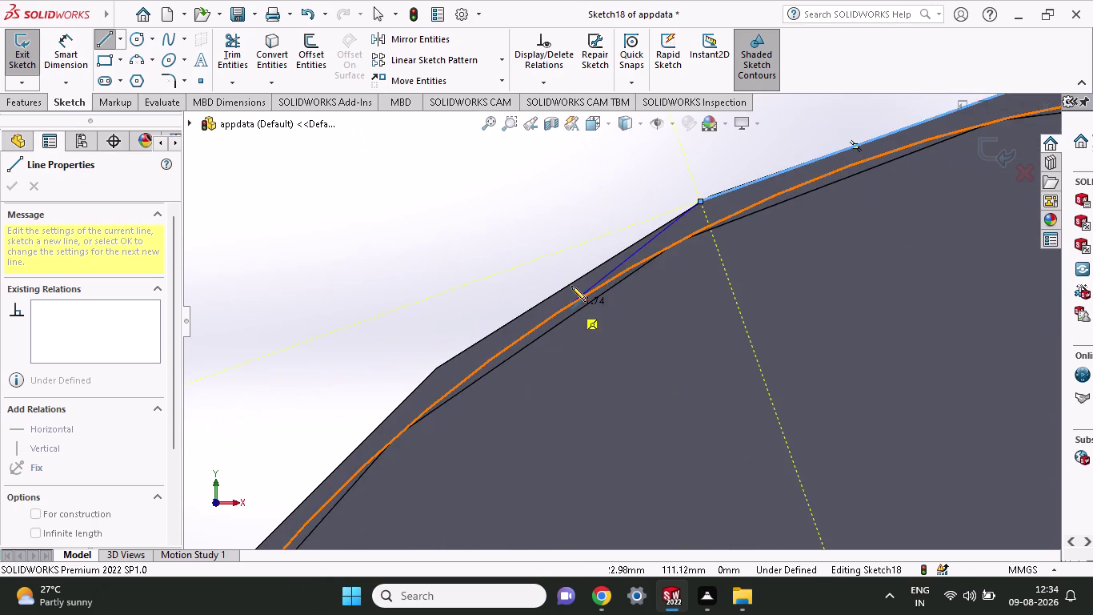
click(437, 369)
scroll(down, 3)
scroll(down, 3)
scroll(down, 3)
scroll(up, 3)
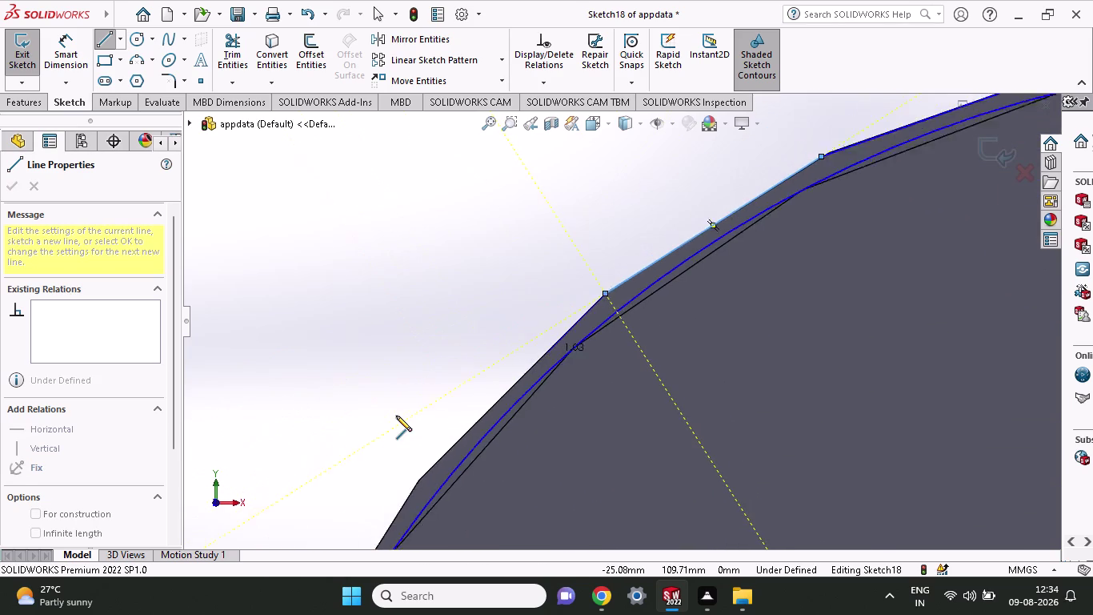
scroll(up, 3)
click(483, 429)
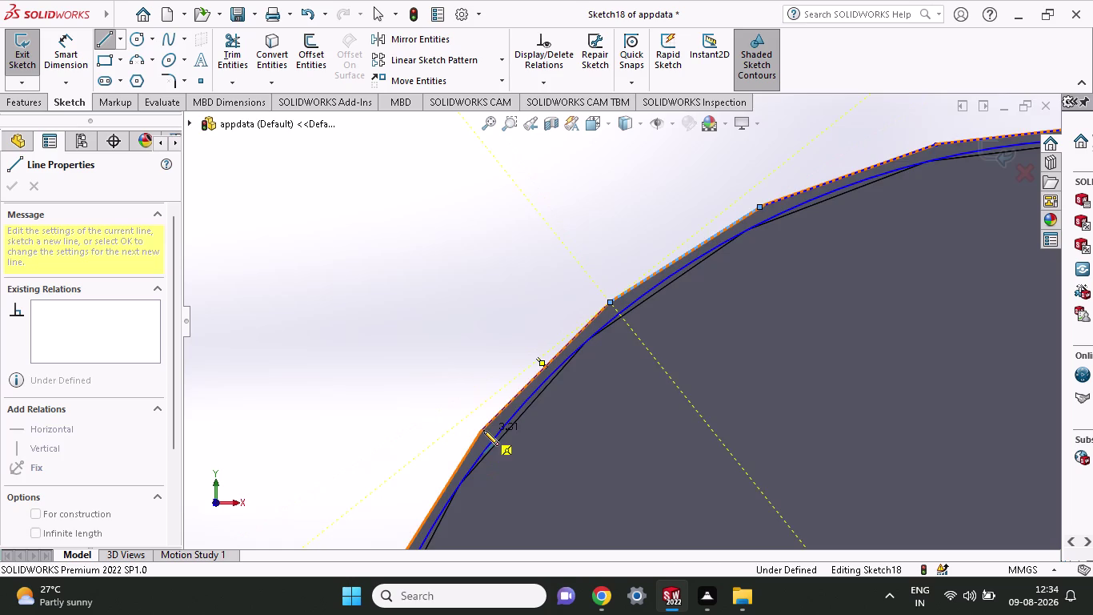
scroll(down, 3)
scroll(up, 3)
scroll(up, 3)
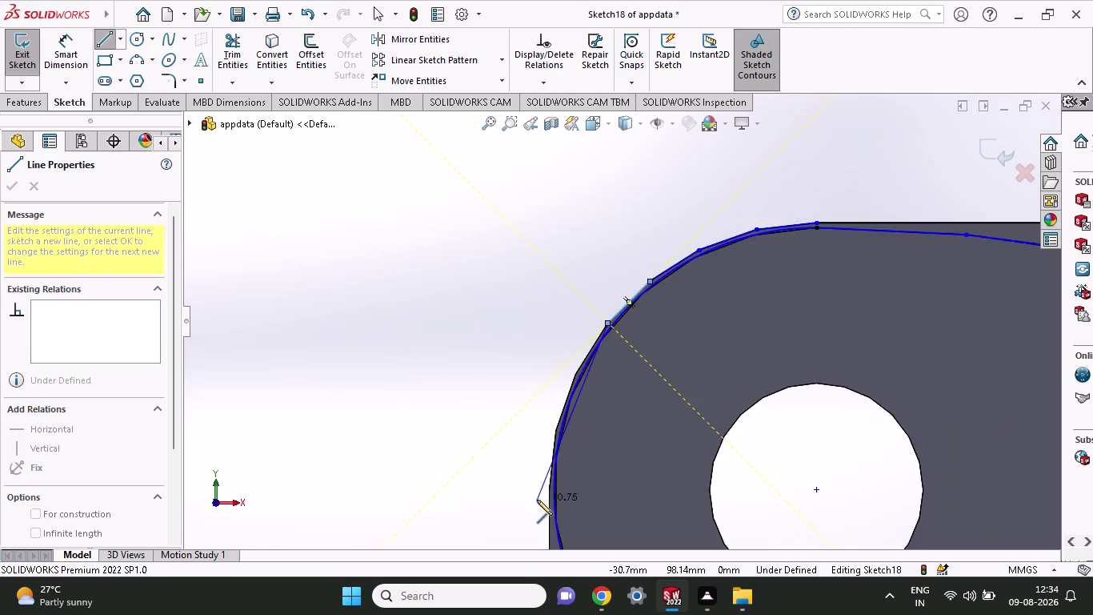
scroll(up, 3)
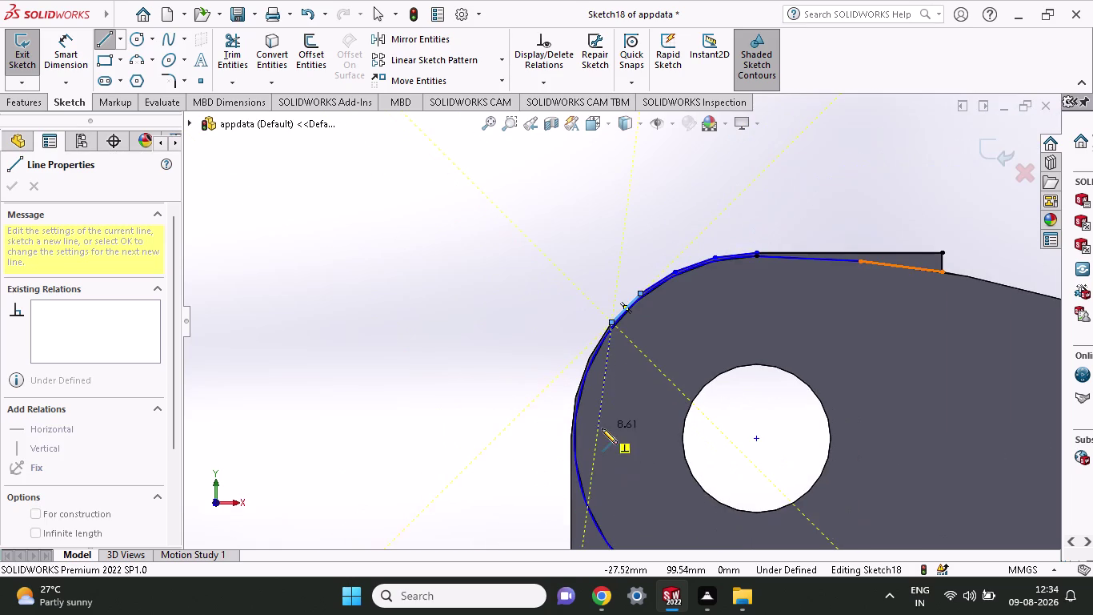
scroll(down, 3)
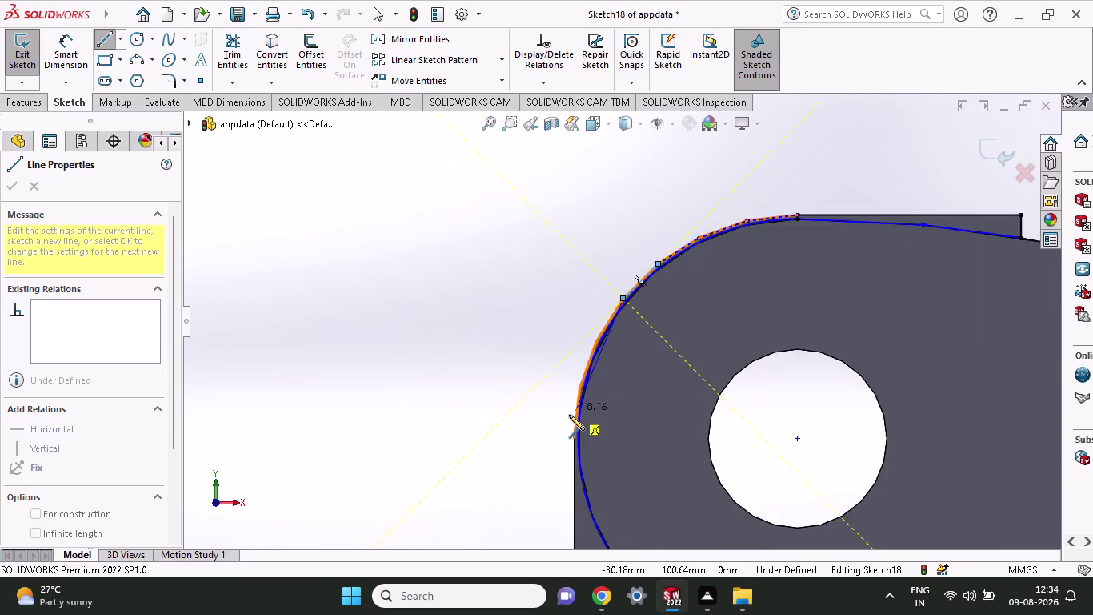
scroll(down, 3)
scroll(down, 3)
scroll(down, 3)
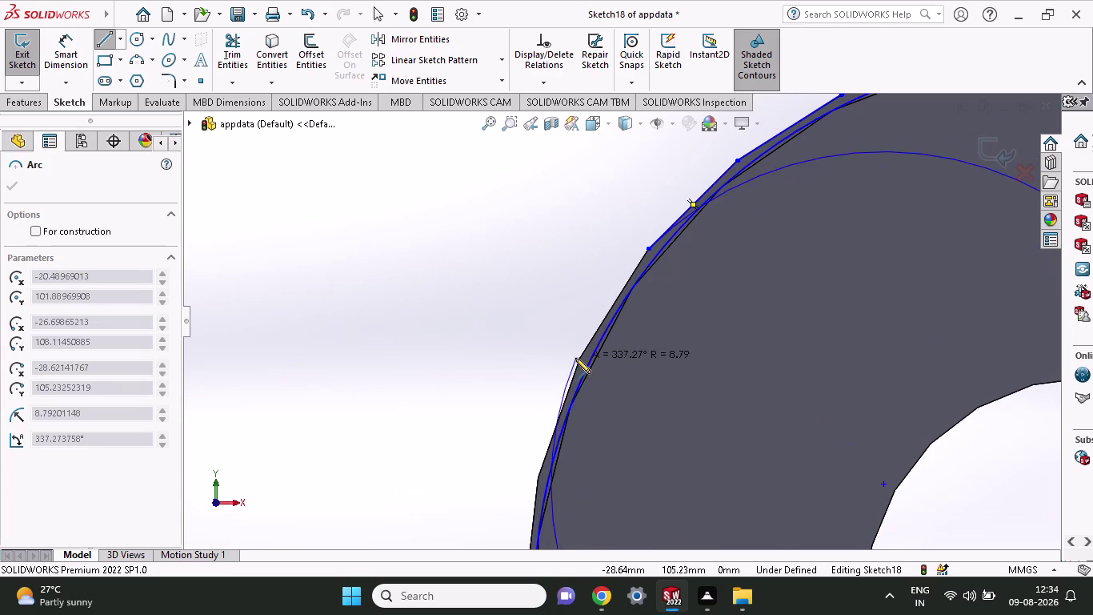
right_click(550, 284)
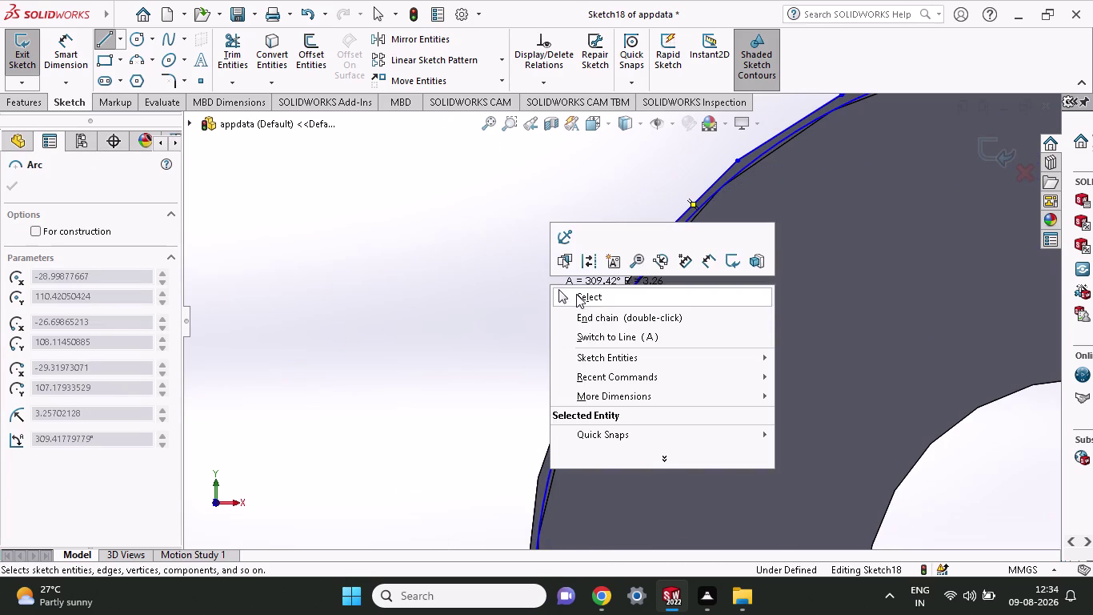
click(576, 293)
Undo the eight extra traced segments around the lug.
scroll(up, 3)
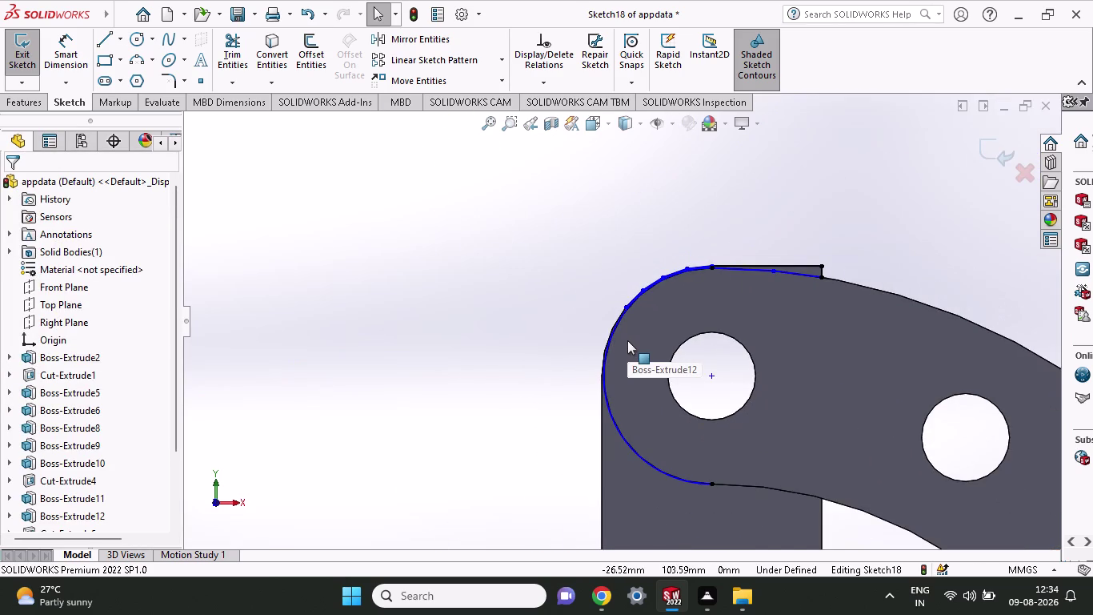
key(ctrl+z)
key(ctrl+z)
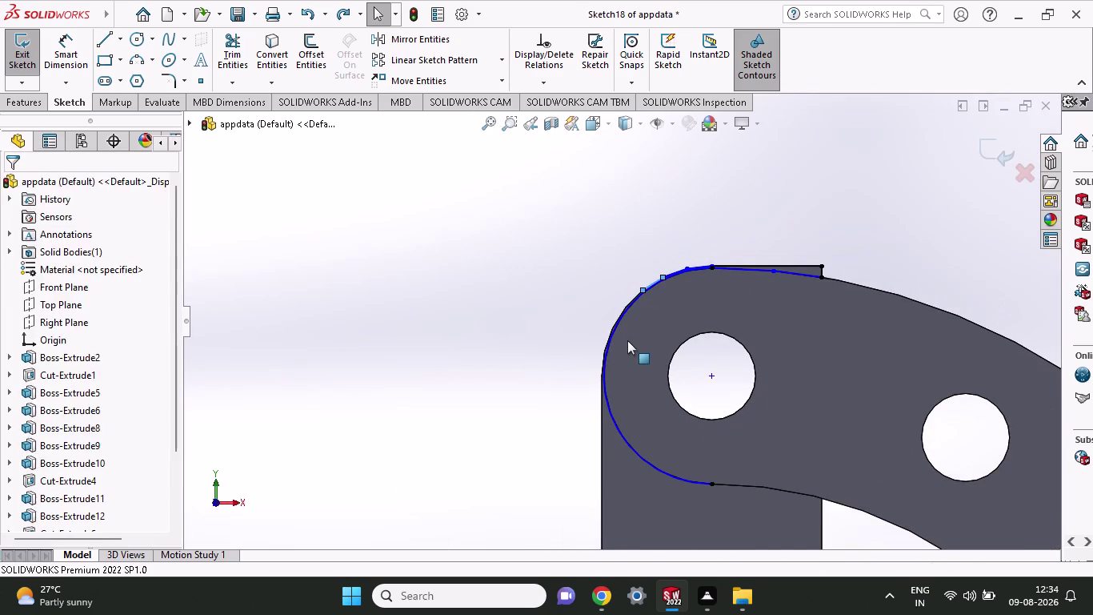
key(ctrl+z)
key(ctrl+z)
key(ctrl+z)
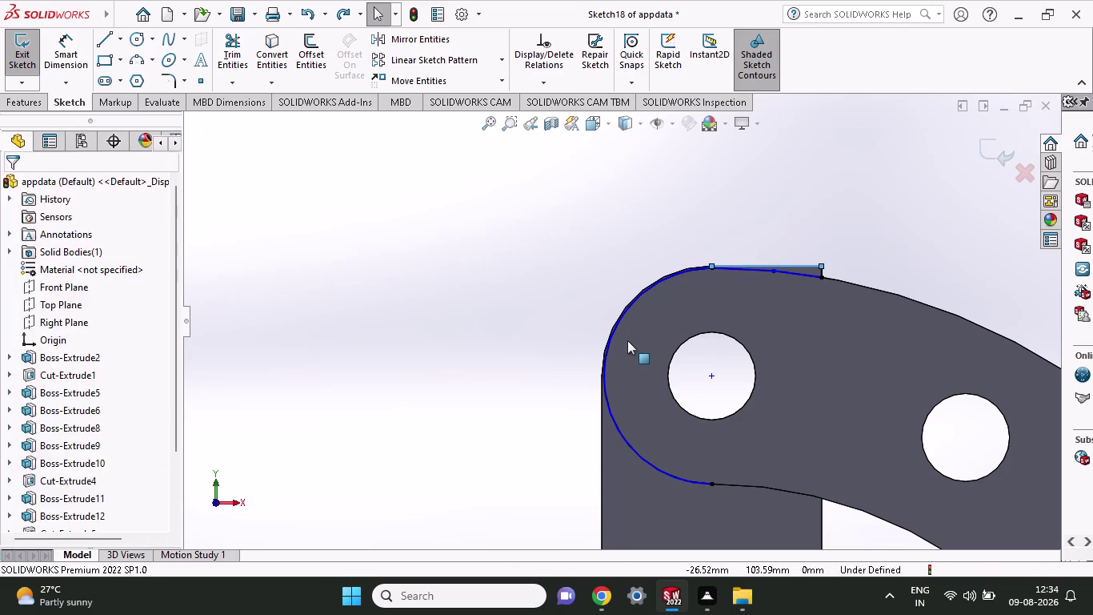
key(ctrl+z)
key(ctrl+z)
key(ctrl+z)
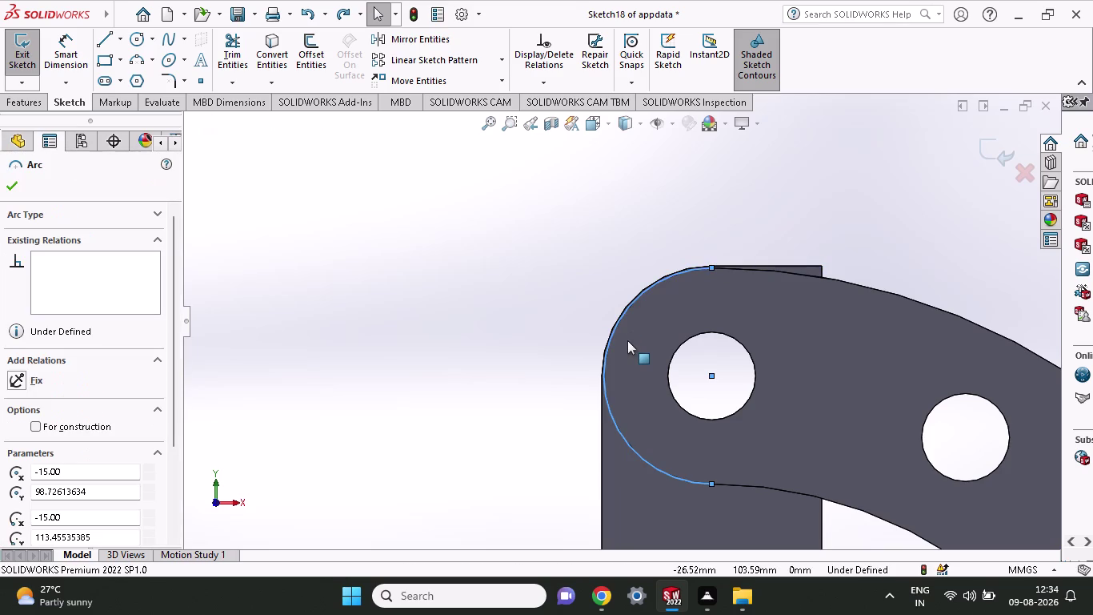
Zoom in on the thin strip and resume the Line tool.
scroll(down, 3)
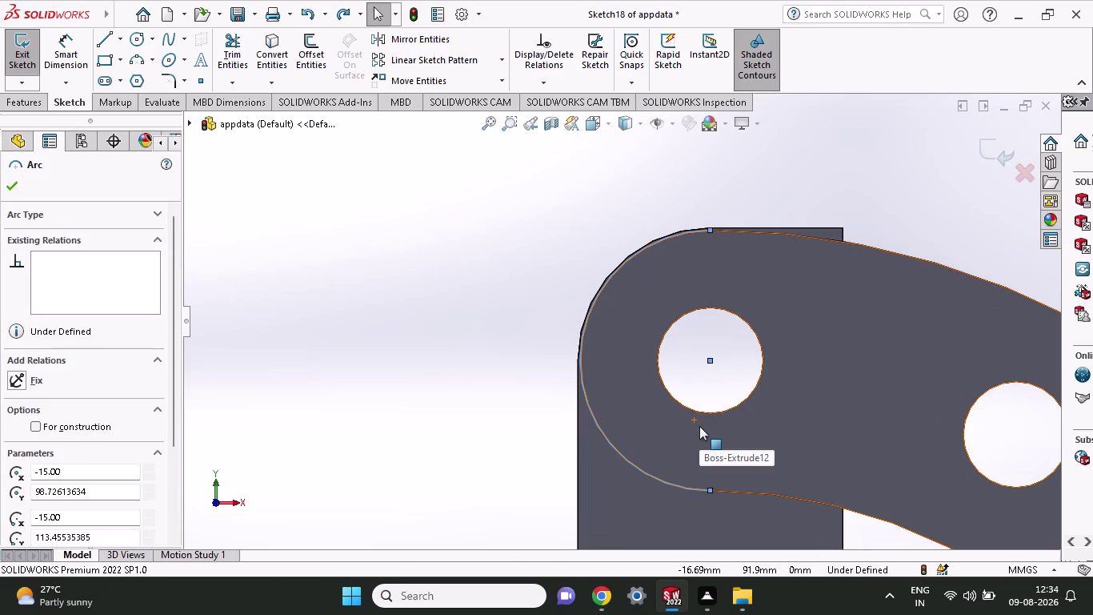
scroll(down, 3)
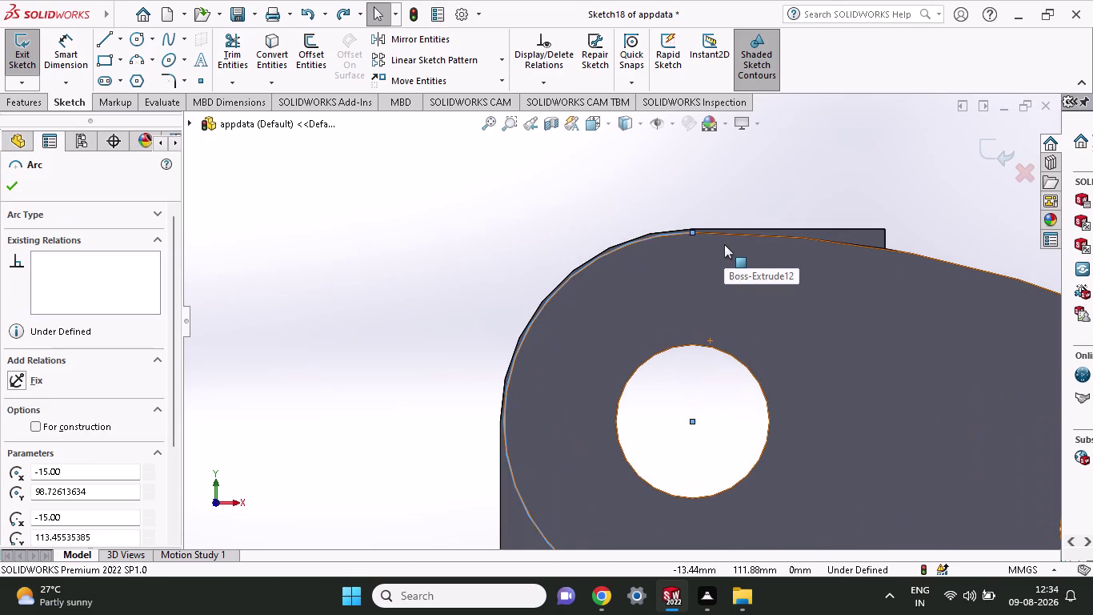
scroll(down, 3)
scroll(down, 3)
scroll(up, 3)
scroll(down, 3)
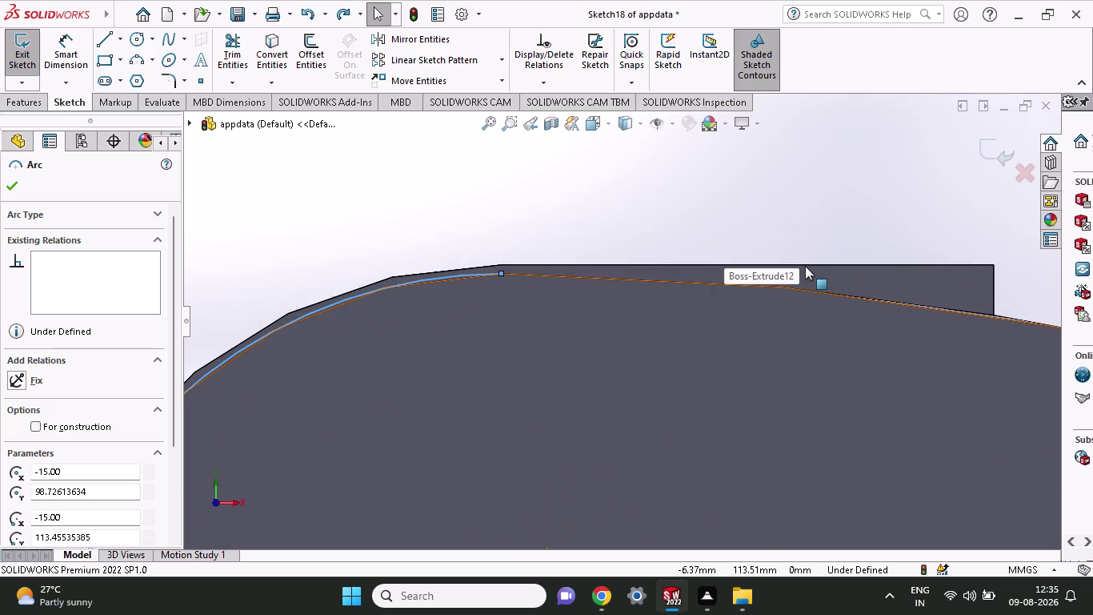
click(96, 46)
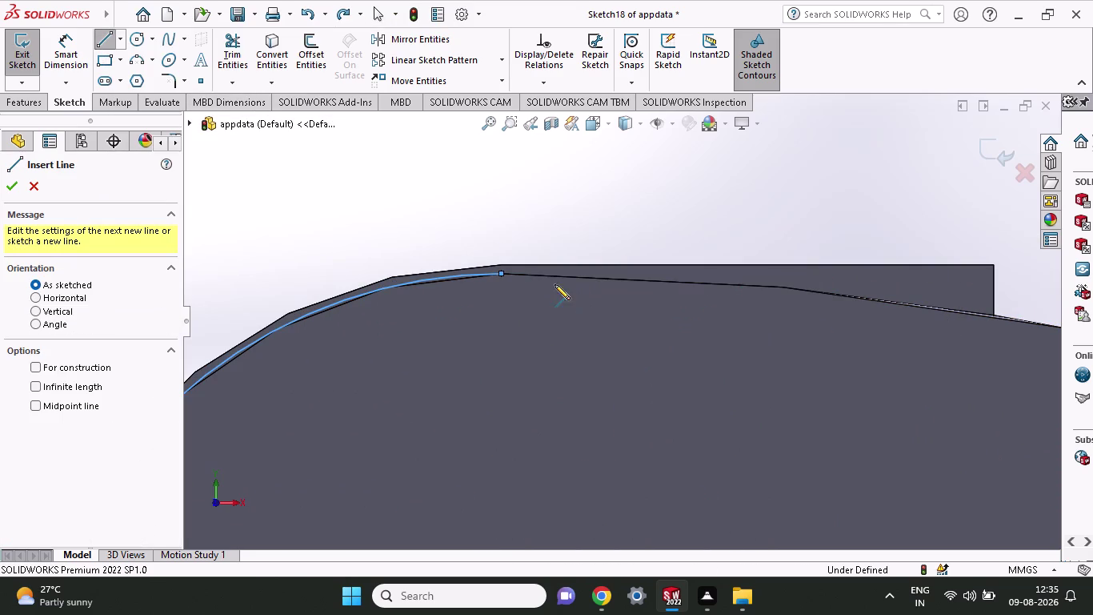
key(ctrl+z)
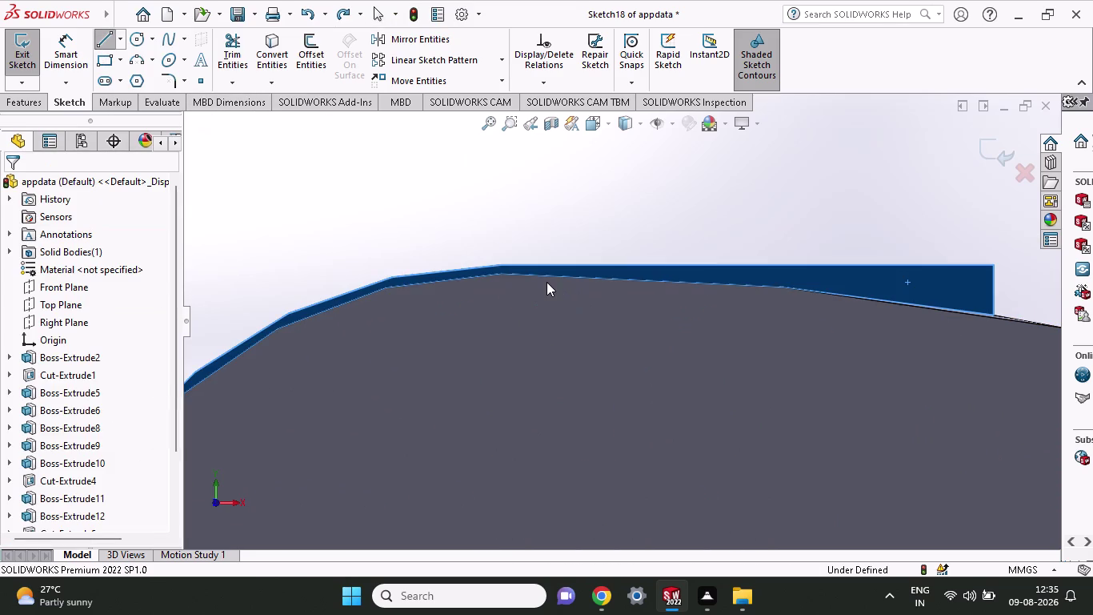
click(954, 289)
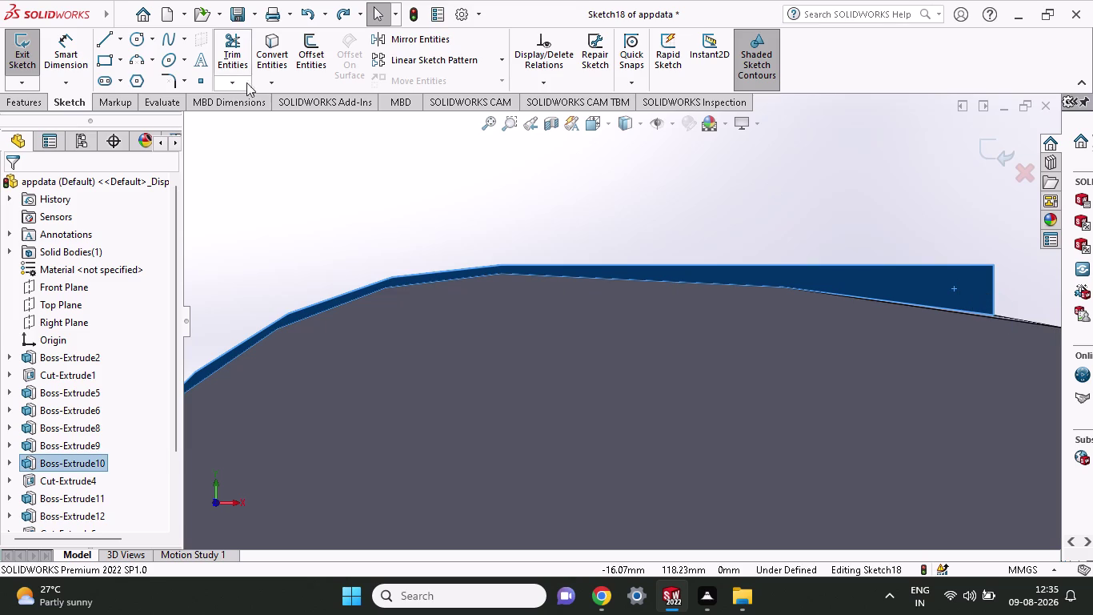
click(103, 49)
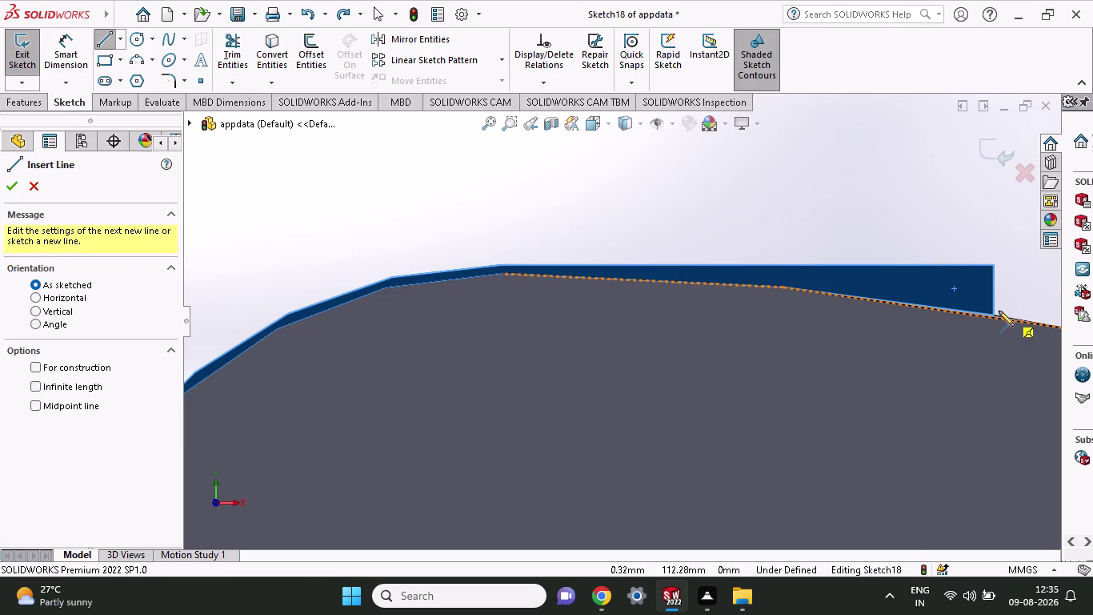
Redraw the strip's vertical end, flat top and two-part lower edge, then end the line chain.
click(993, 315)
click(992, 264)
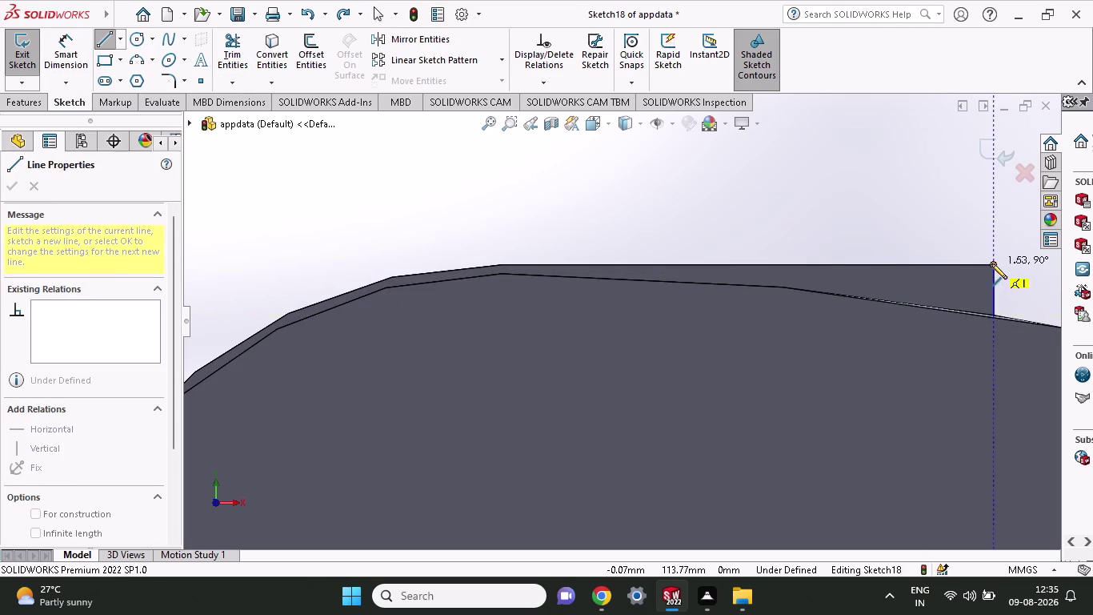
click(497, 262)
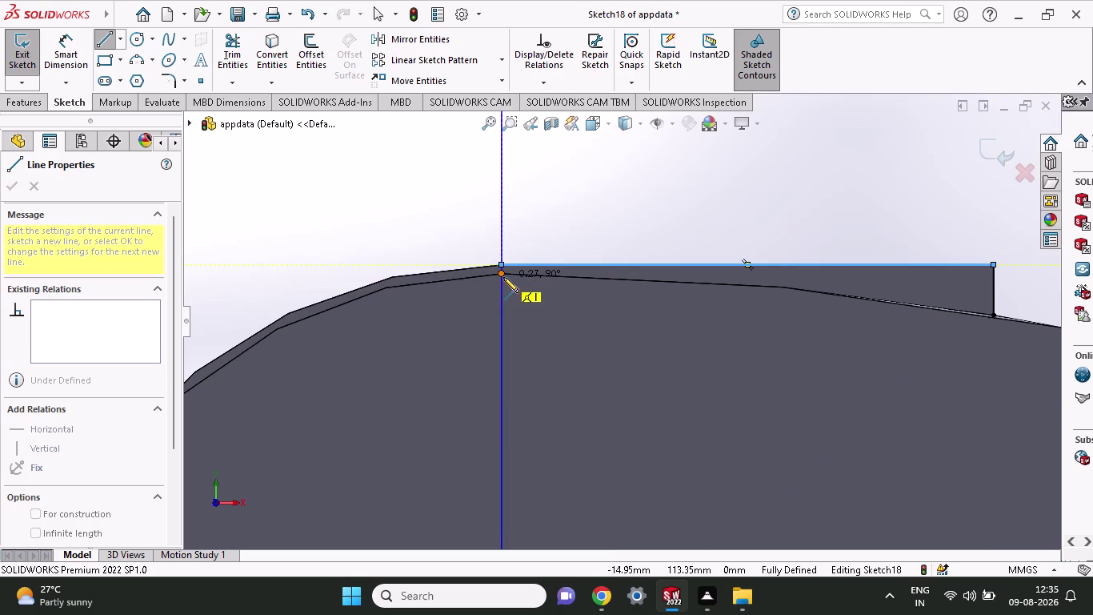
click(499, 275)
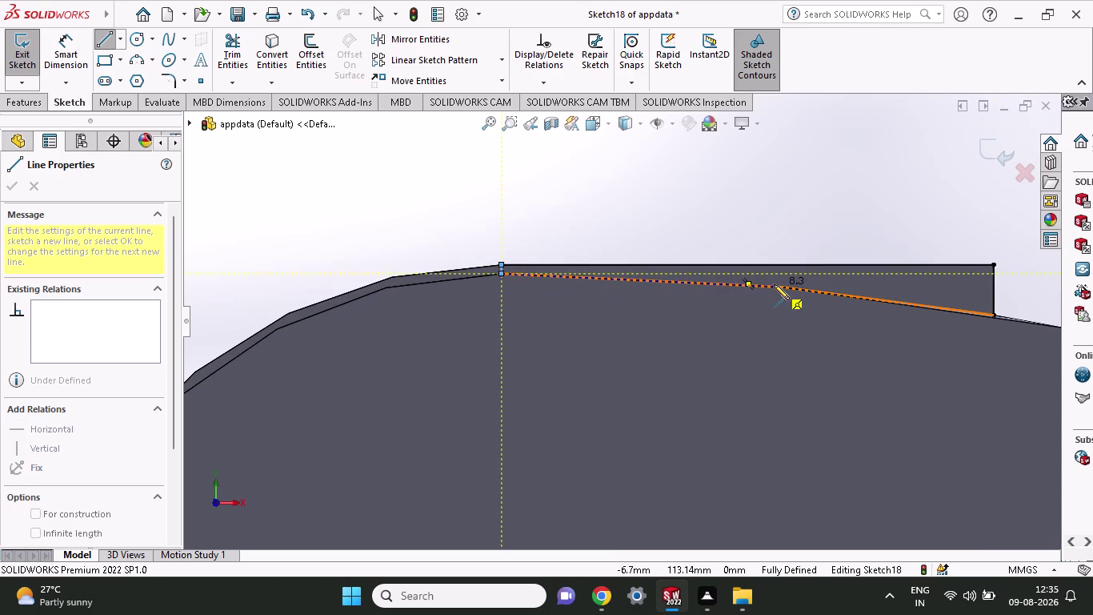
click(774, 285)
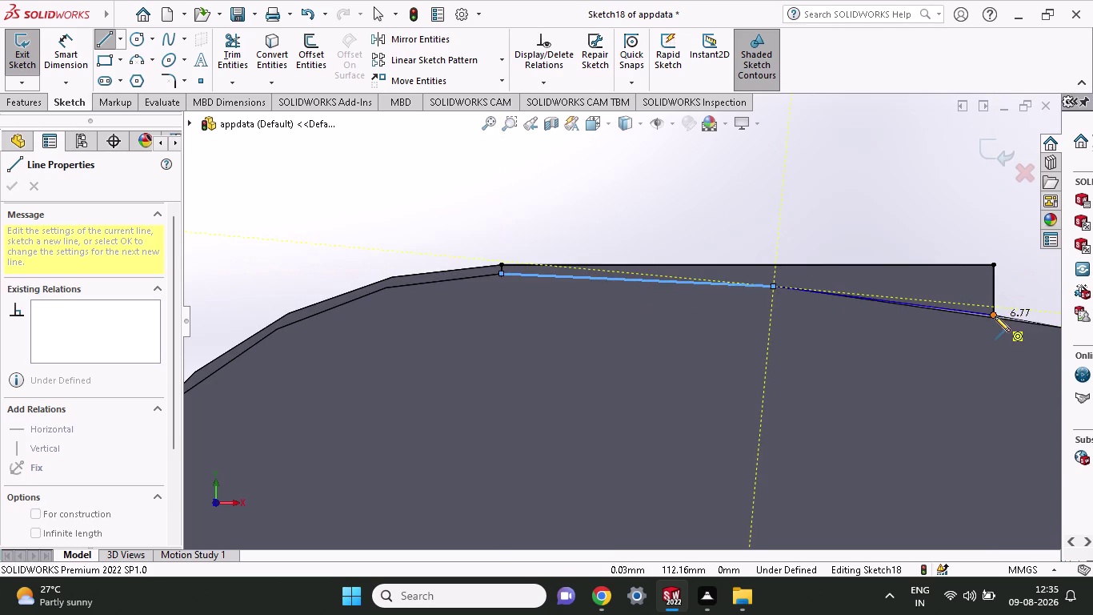
click(995, 316)
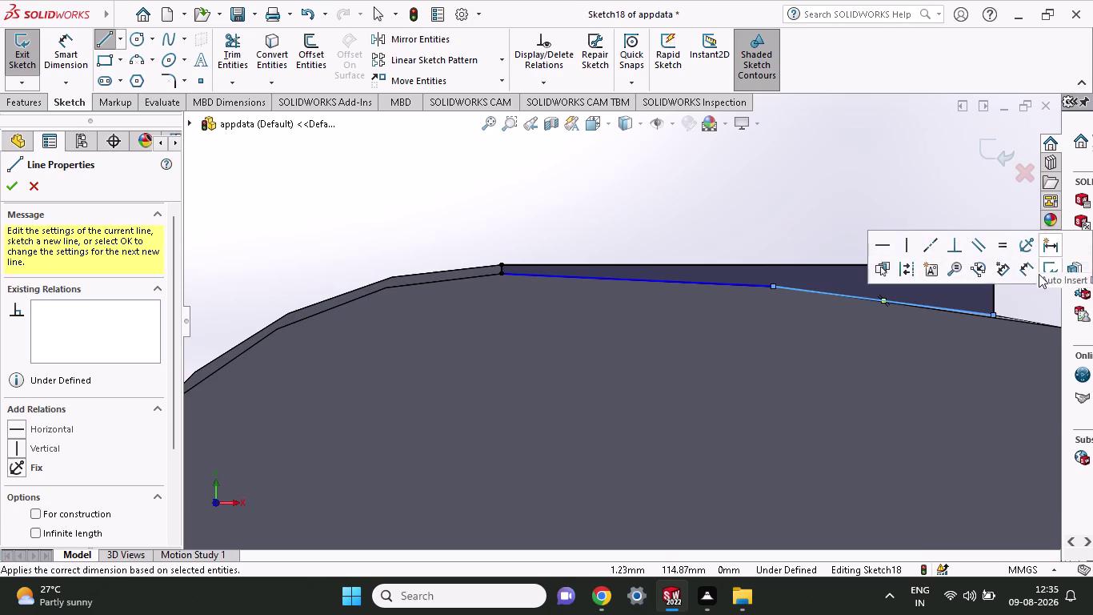
click(864, 139)
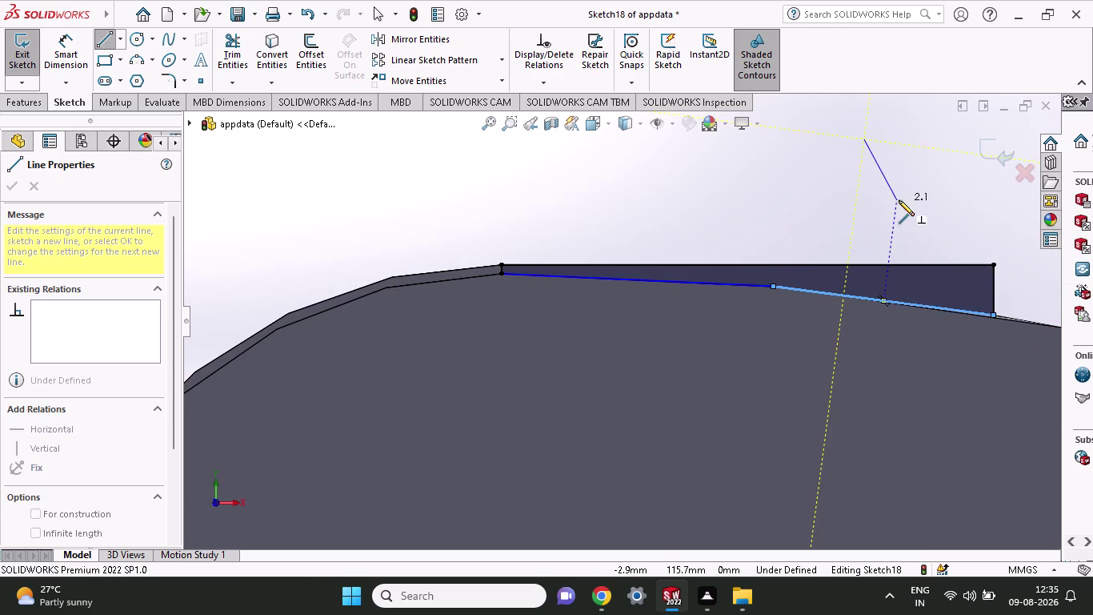
right_click(899, 200)
click(907, 204)
Start an Extruded Cut from Sketch18's thin sliver profile.
middle_drag(902, 206, 894, 252)
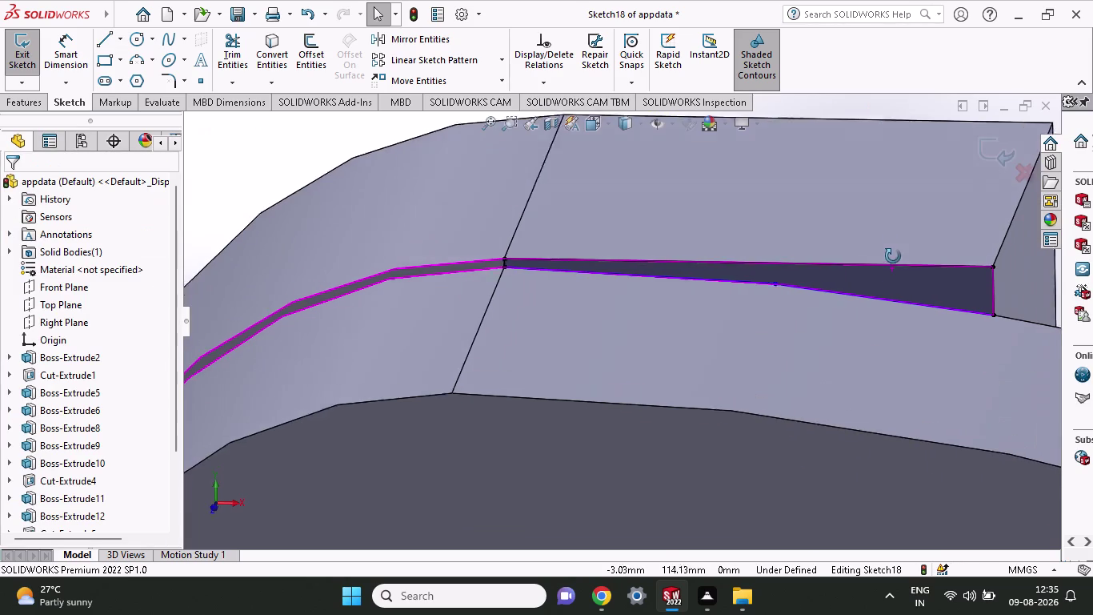
middle_drag(893, 252, 892, 258)
scroll(up, 3)
middle_drag(919, 229, 921, 221)
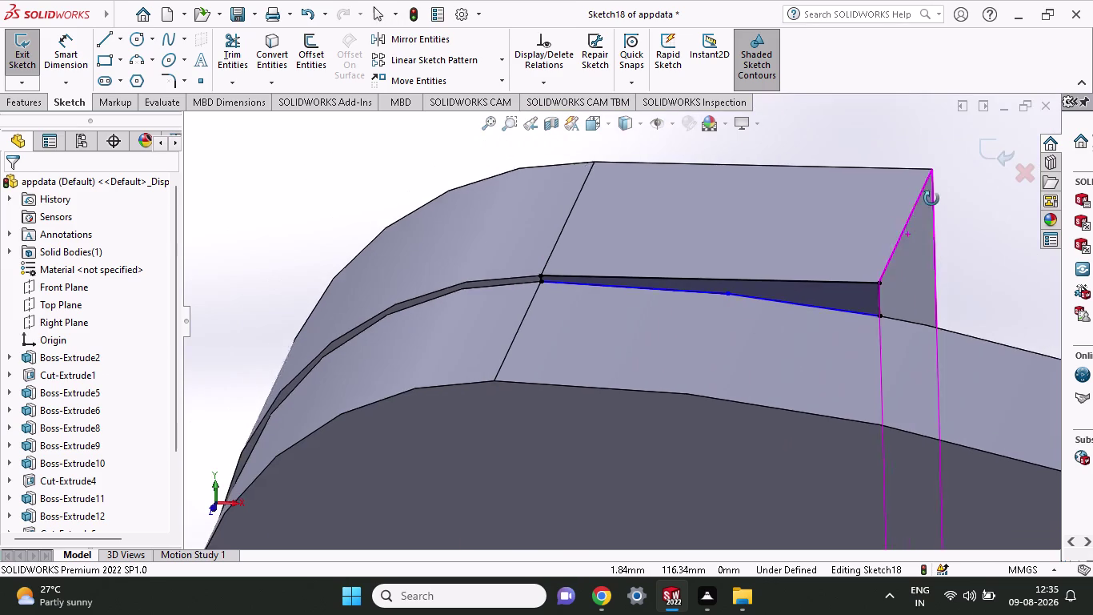
middle_drag(921, 221, 938, 184)
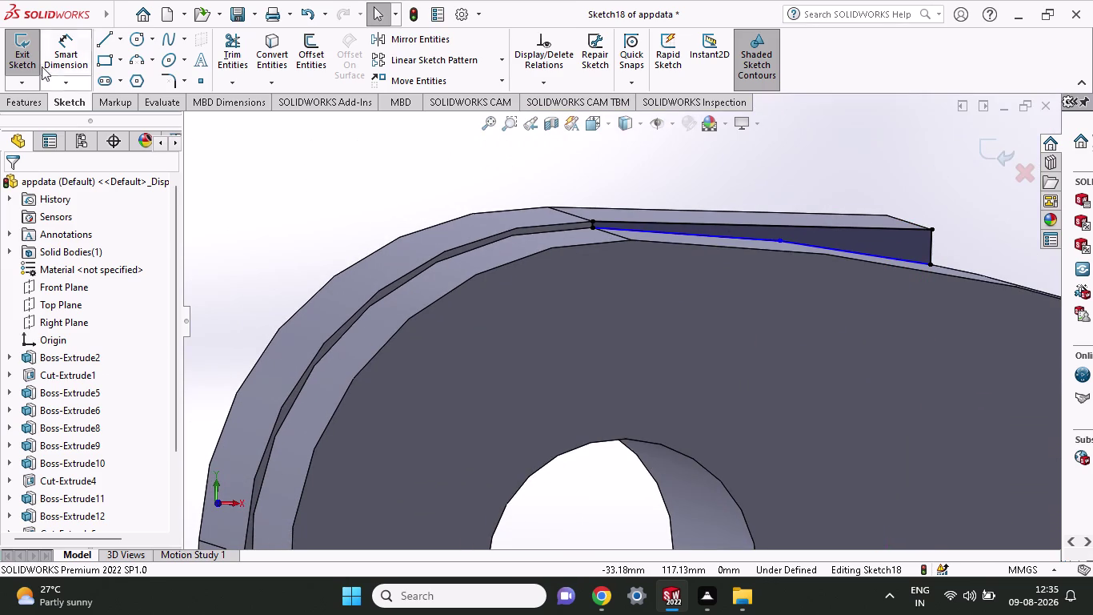
click(36, 99)
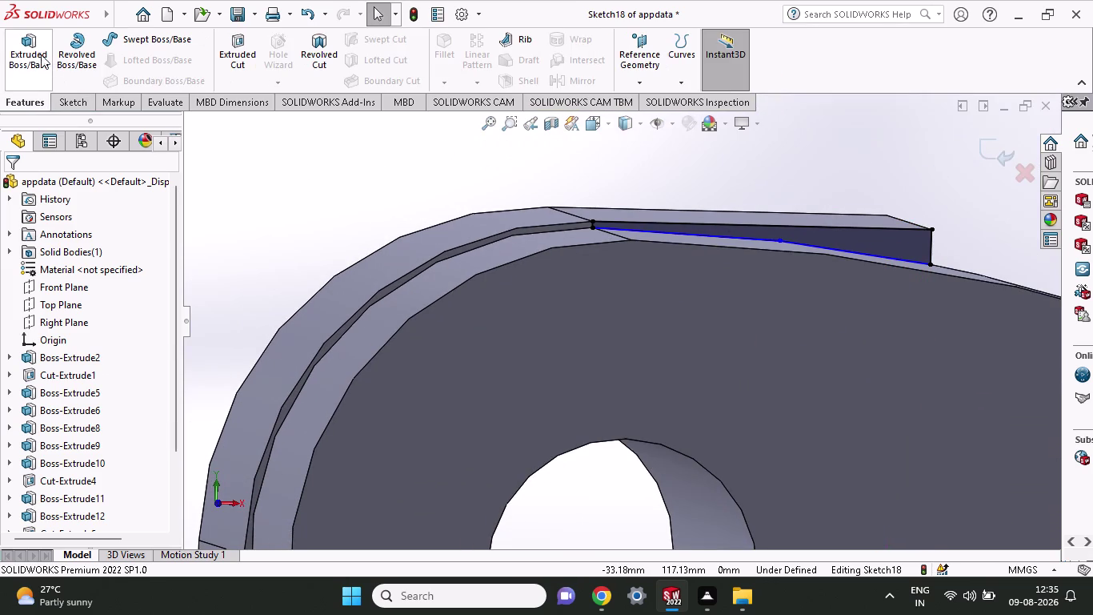
click(212, 55)
click(243, 52)
Set the blind cut depth to 20 mm and accept the Cut-Extrude.
middle_drag(982, 207, 932, 269)
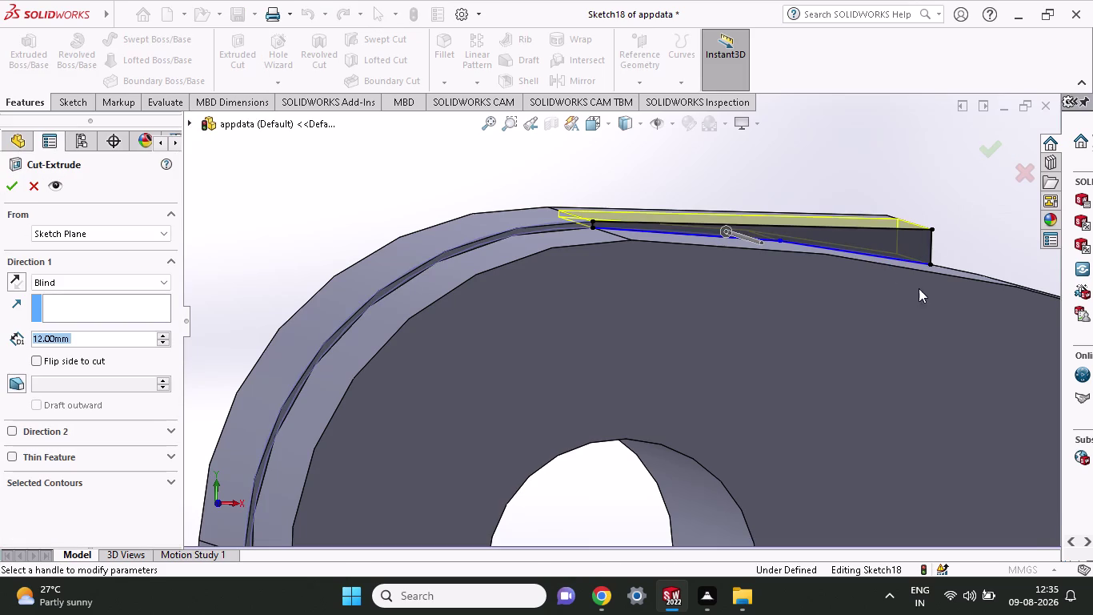
middle_drag(932, 268, 919, 284)
scroll(up, 3)
scroll(up, 3)
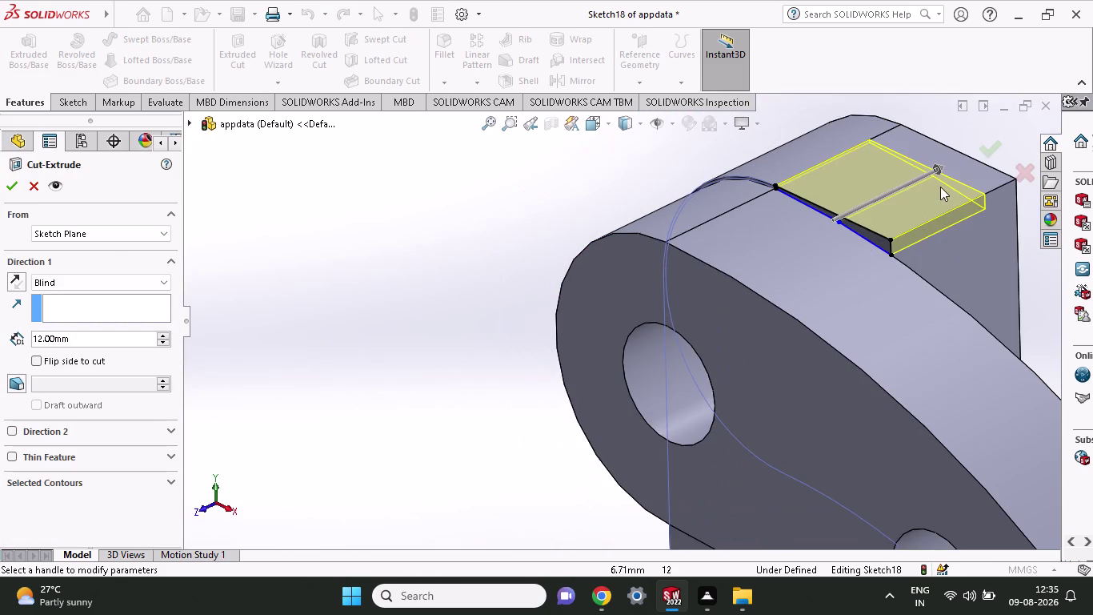
drag(940, 169, 977, 137)
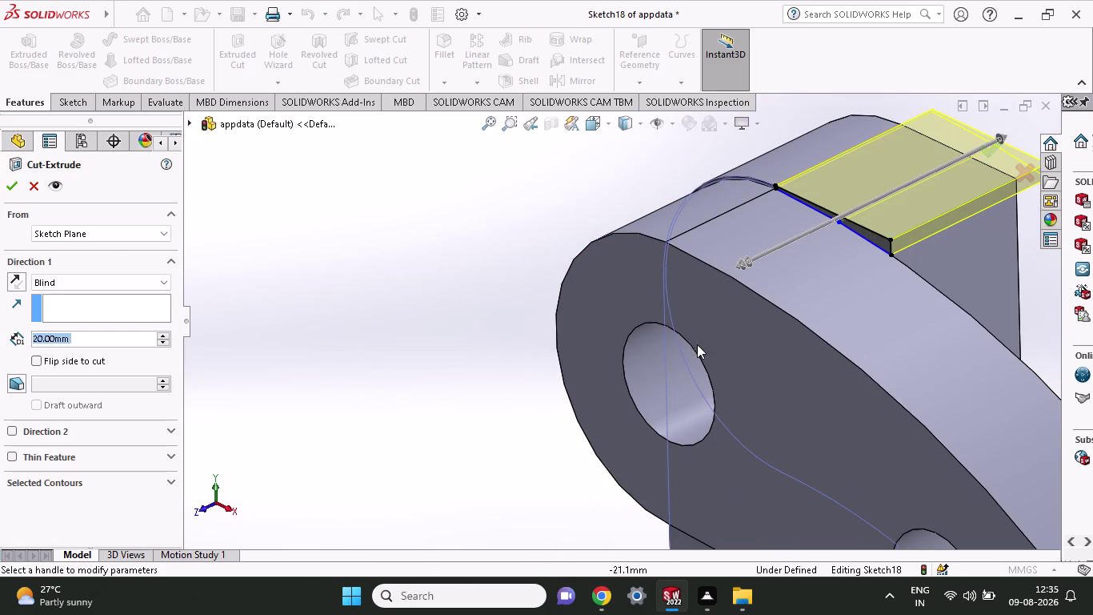
click(8, 189)
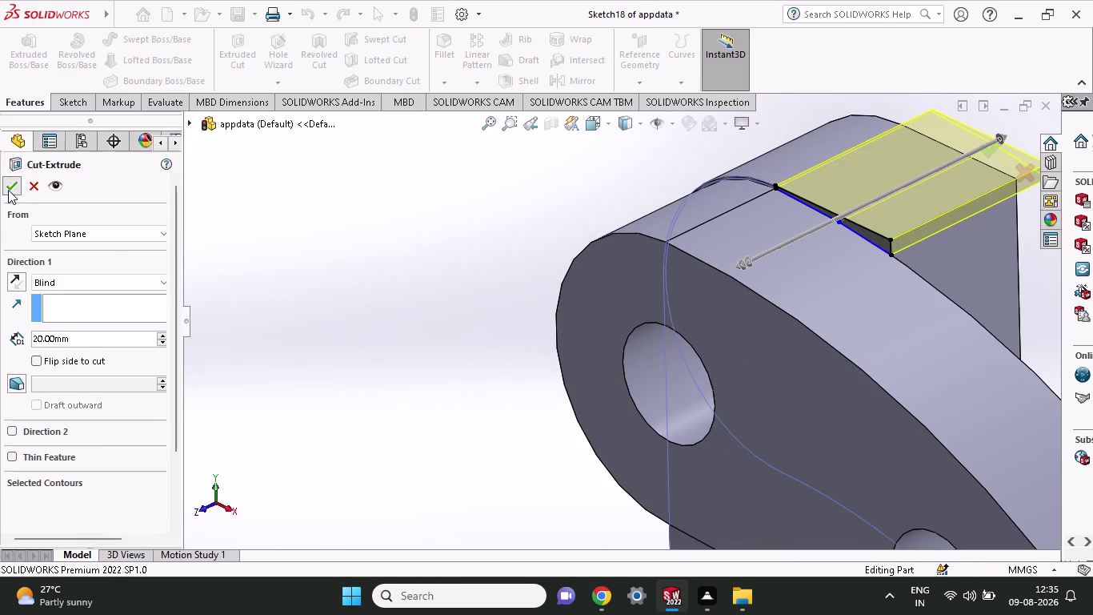
middle_drag(488, 419, 500, 405)
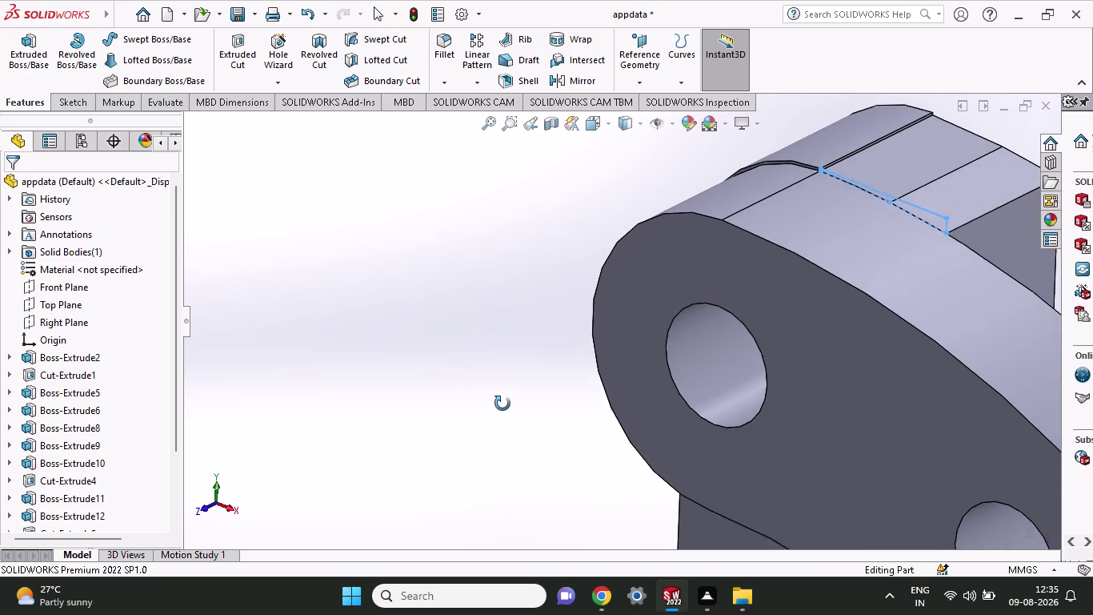
middle_drag(500, 404, 503, 403)
scroll(up, 3)
middle_drag(626, 480, 670, 447)
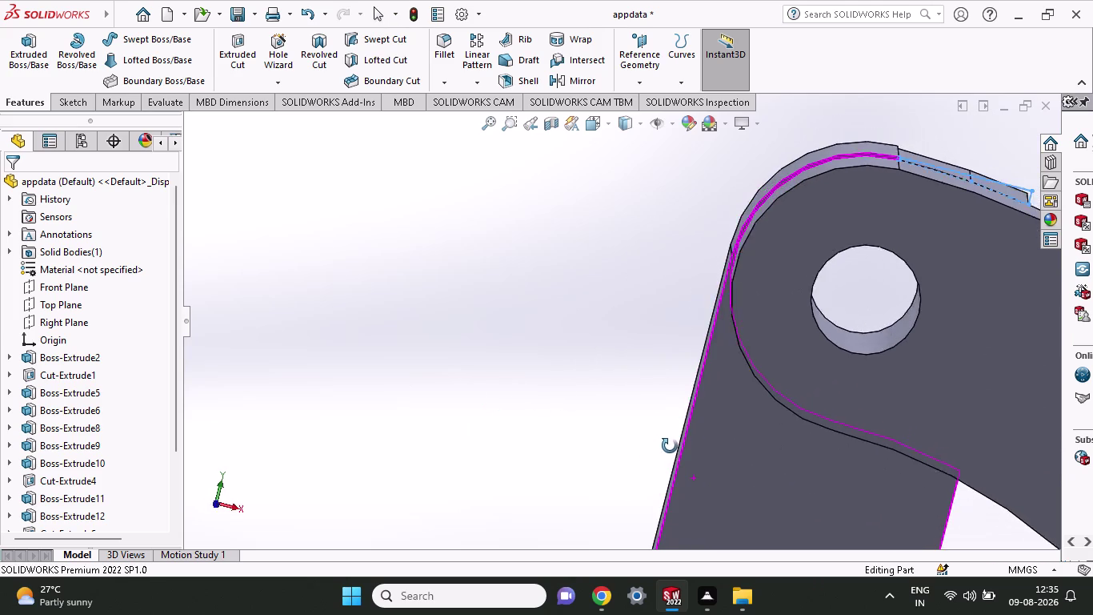
middle_drag(670, 447, 633, 465)
scroll(up, 3)
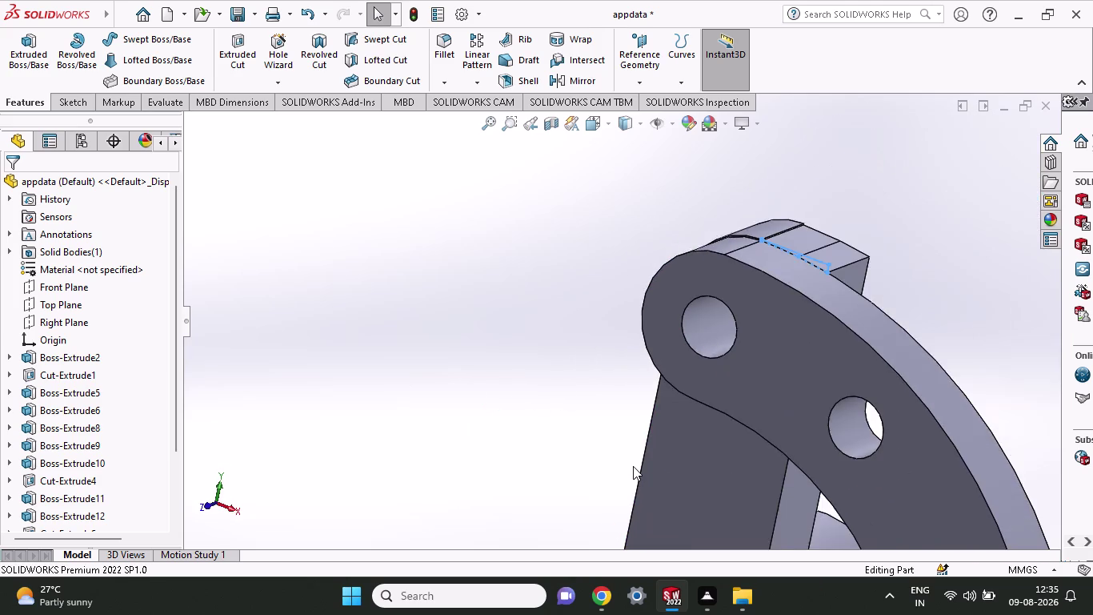
scroll(up, 3)
middle_drag(908, 339, 871, 341)
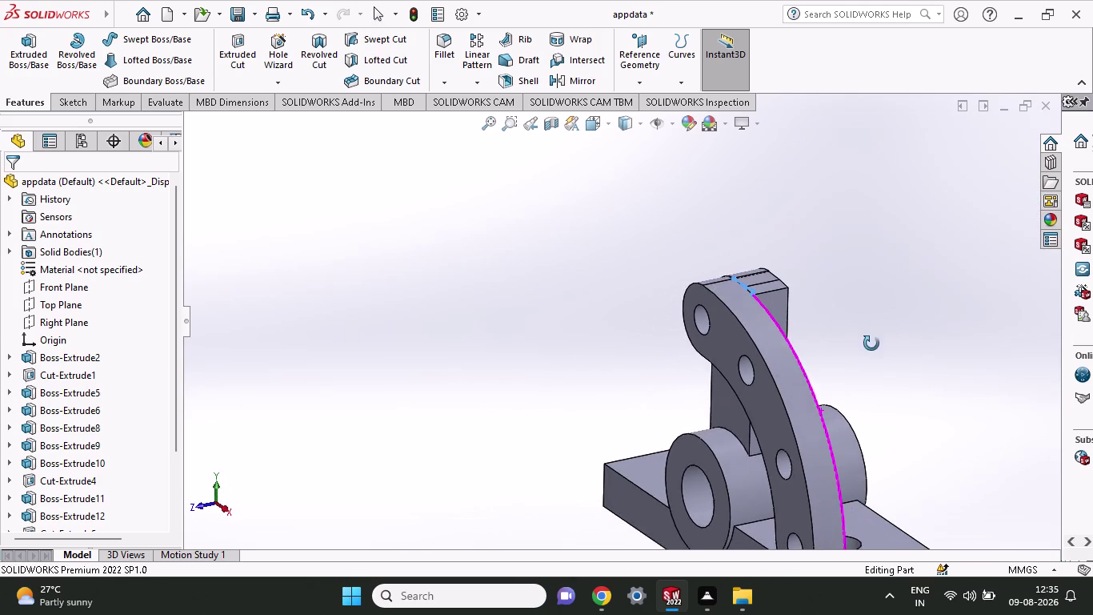
middle_drag(871, 341, 869, 357)
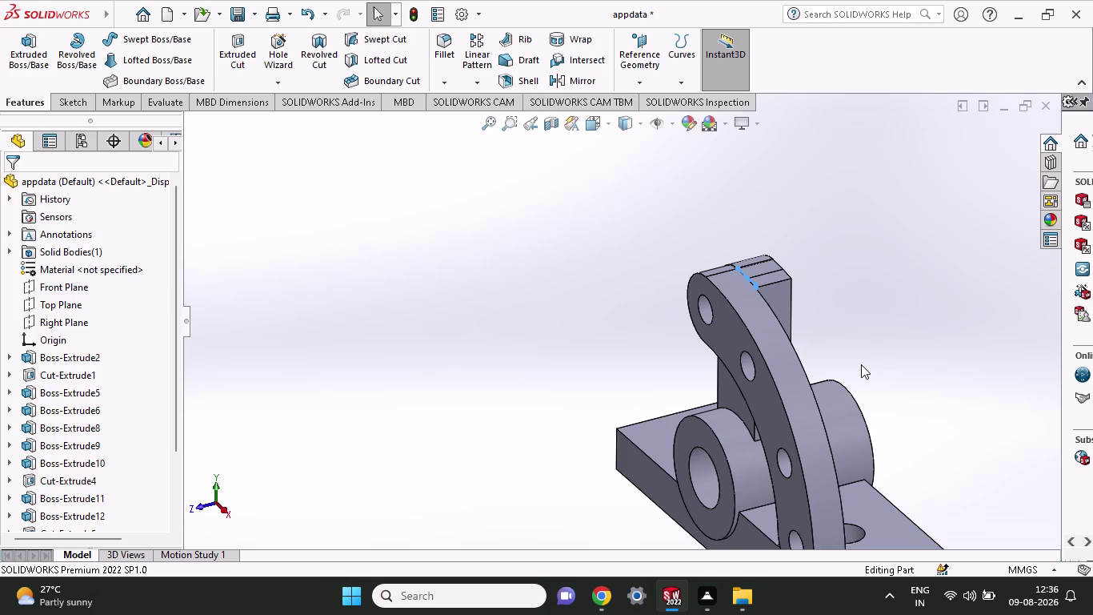
scroll(up, 3)
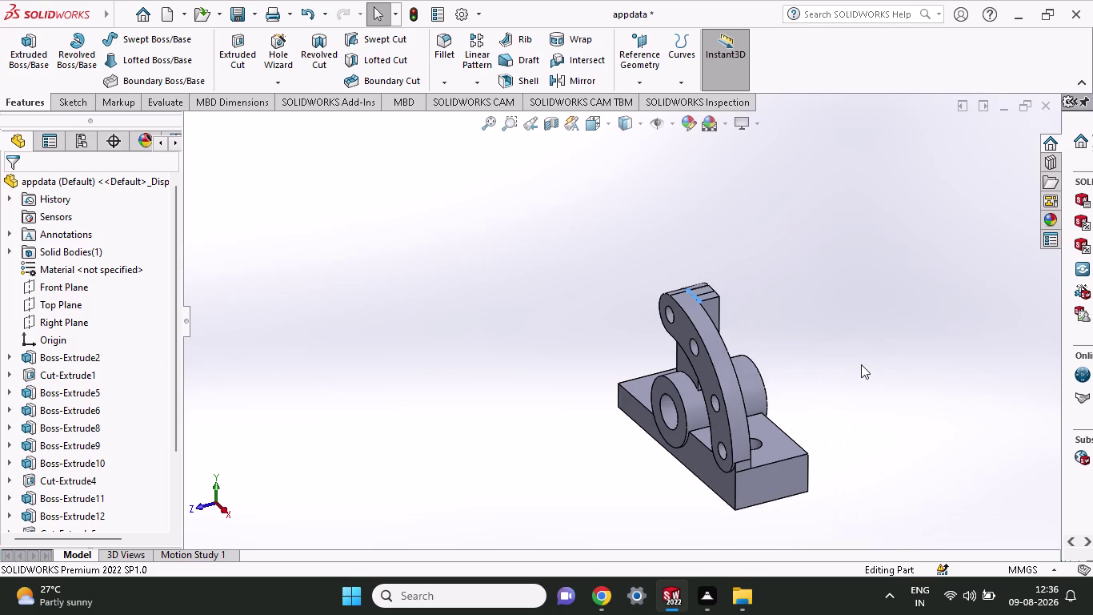
middle_drag(743, 314, 744, 401)
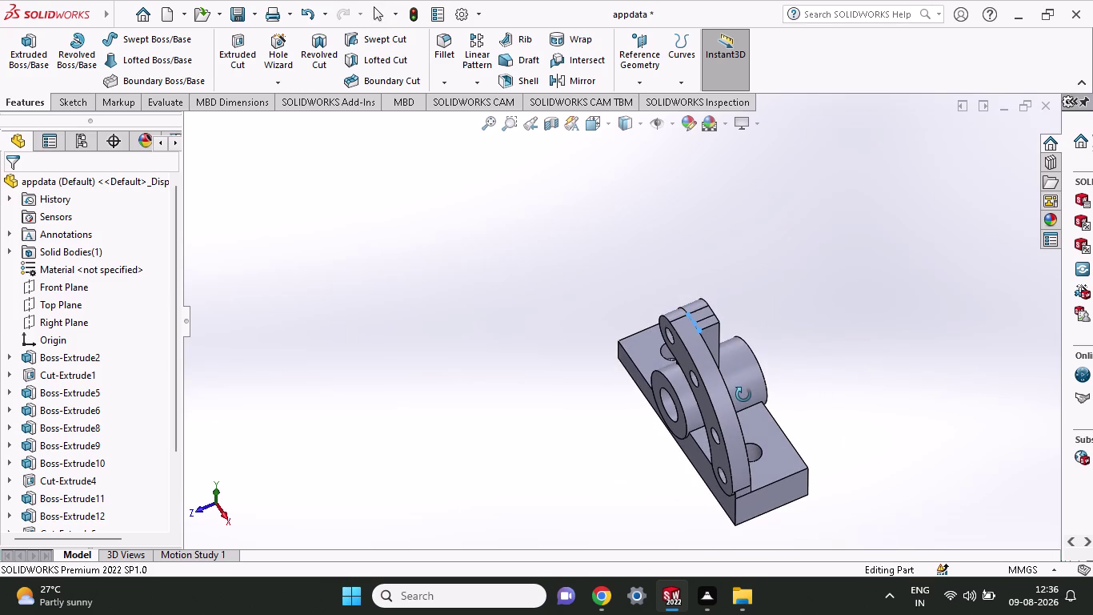
middle_drag(743, 401, 815, 414)
middle_click(811, 414)
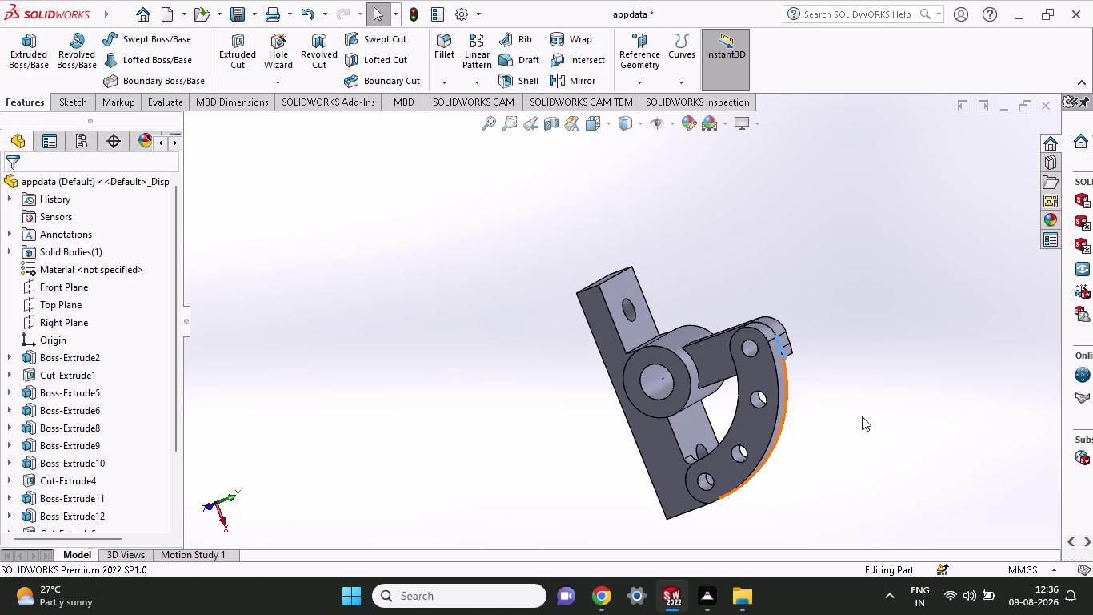
middle_drag(863, 381, 747, 394)
scroll(down, 3)
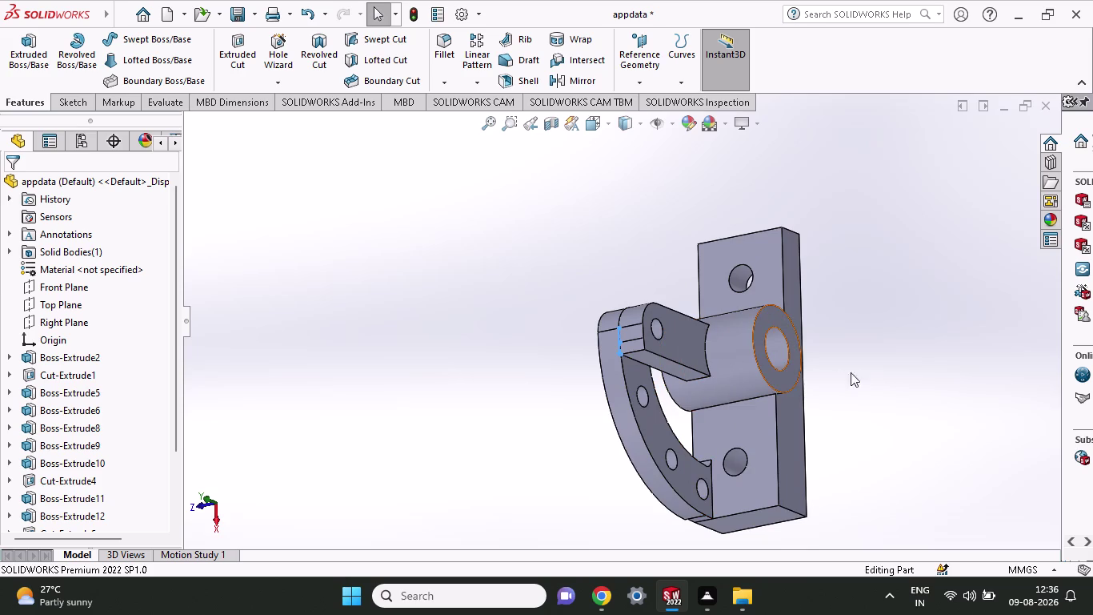
middle_drag(918, 370, 882, 385)
click(627, 437)
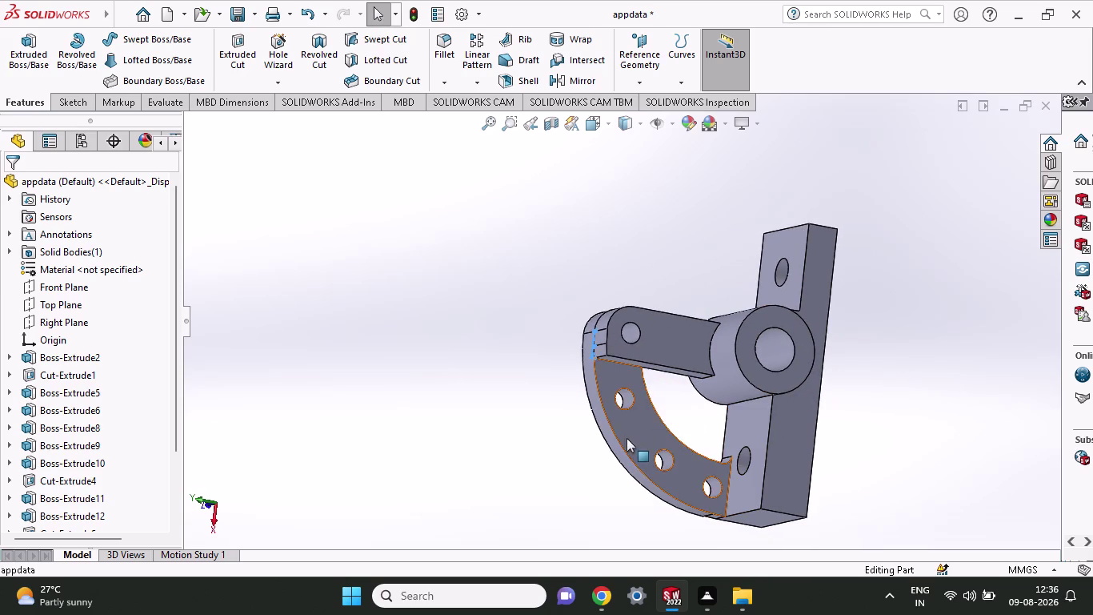
click(672, 366)
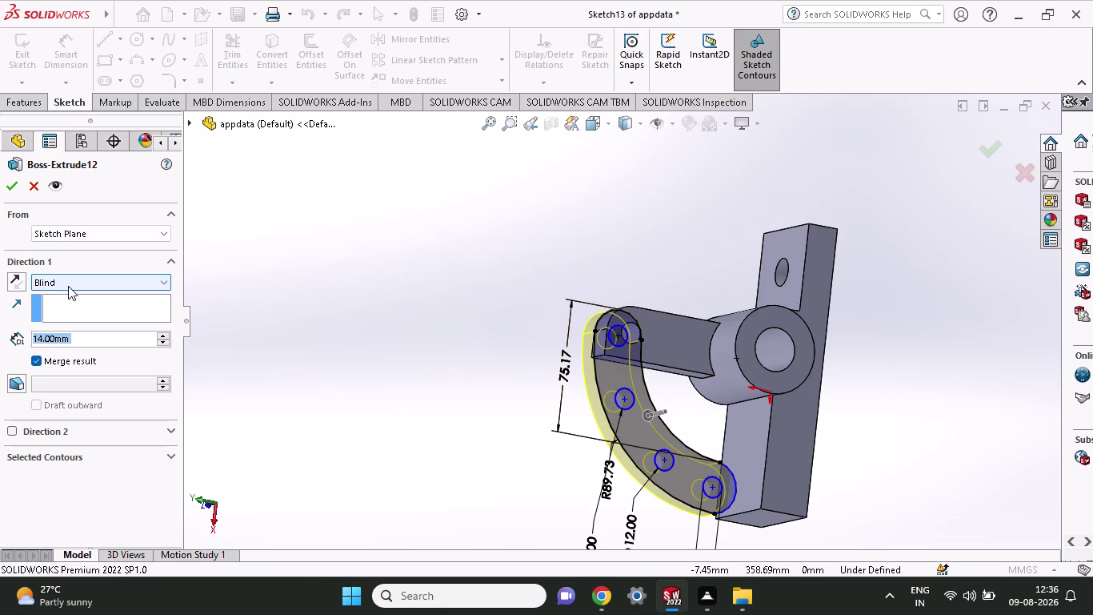
Add a second direction to the flange extrusion and drag its depth to 14 mm.
click(12, 436)
click(12, 433)
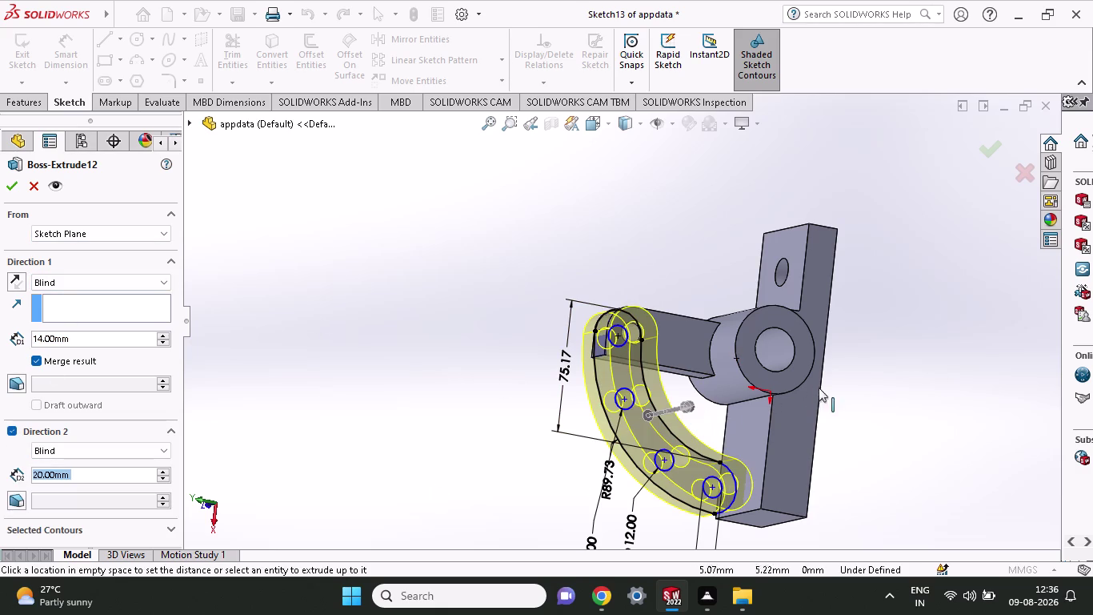
middle_drag(911, 373, 923, 376)
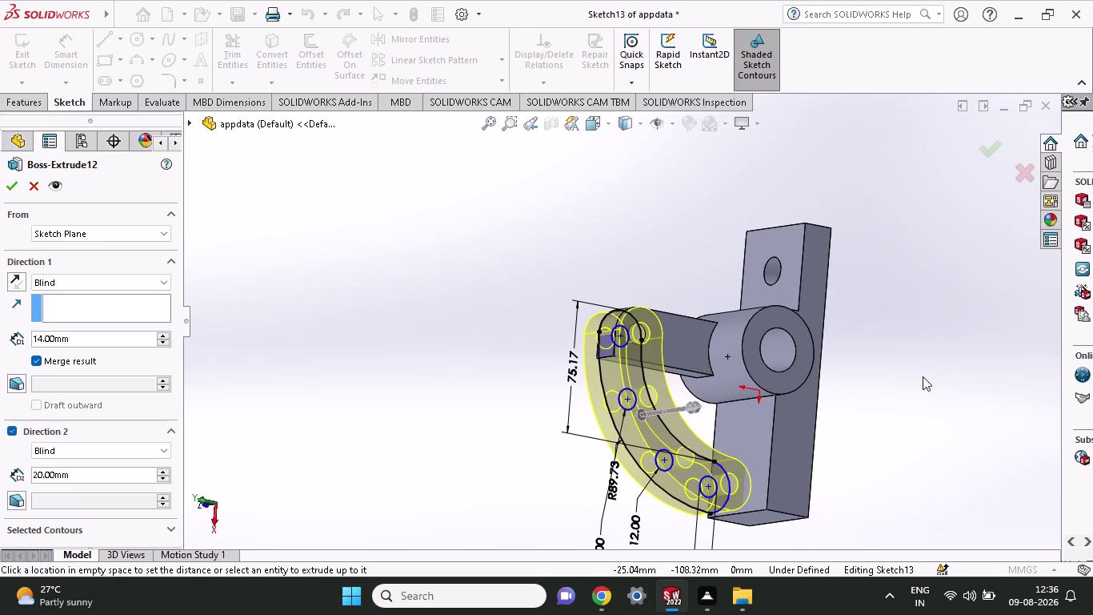
middle_drag(904, 434, 966, 404)
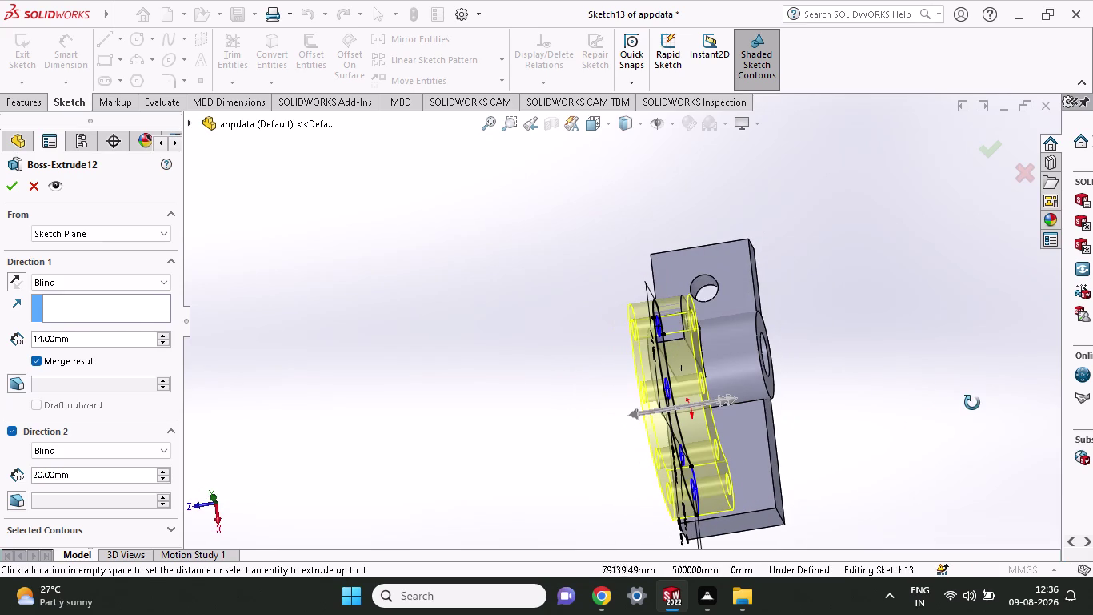
middle_drag(966, 404, 964, 432)
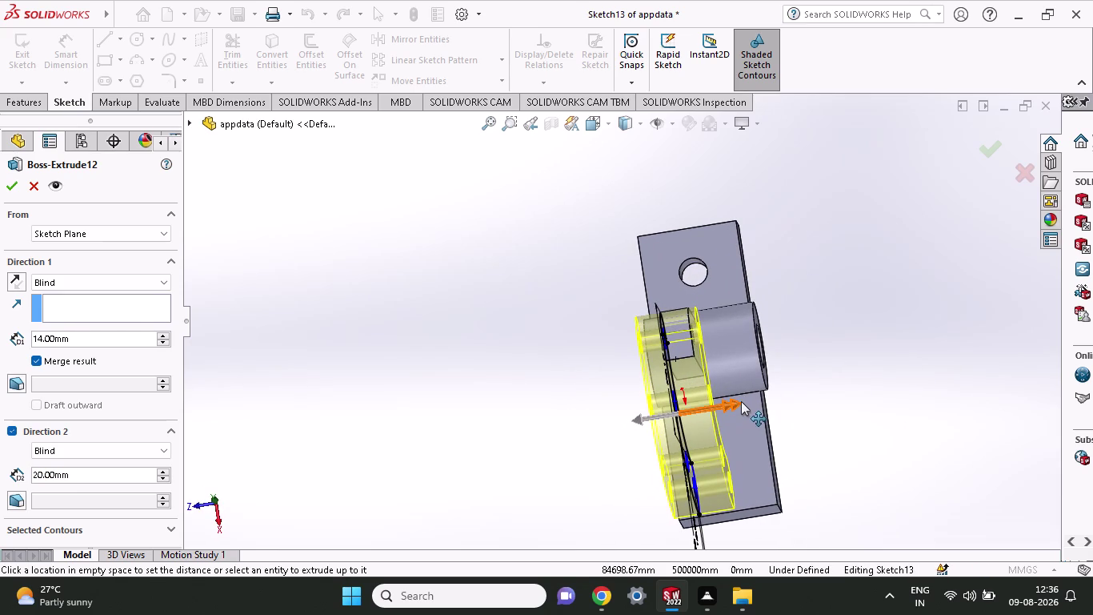
drag(741, 401, 698, 375)
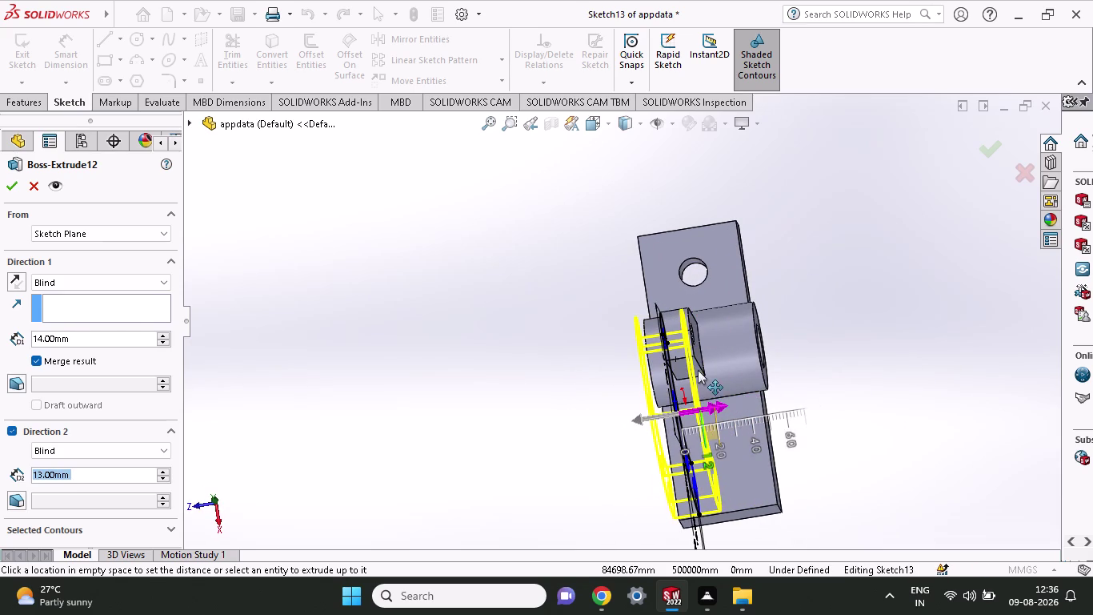
drag(698, 375, 694, 357)
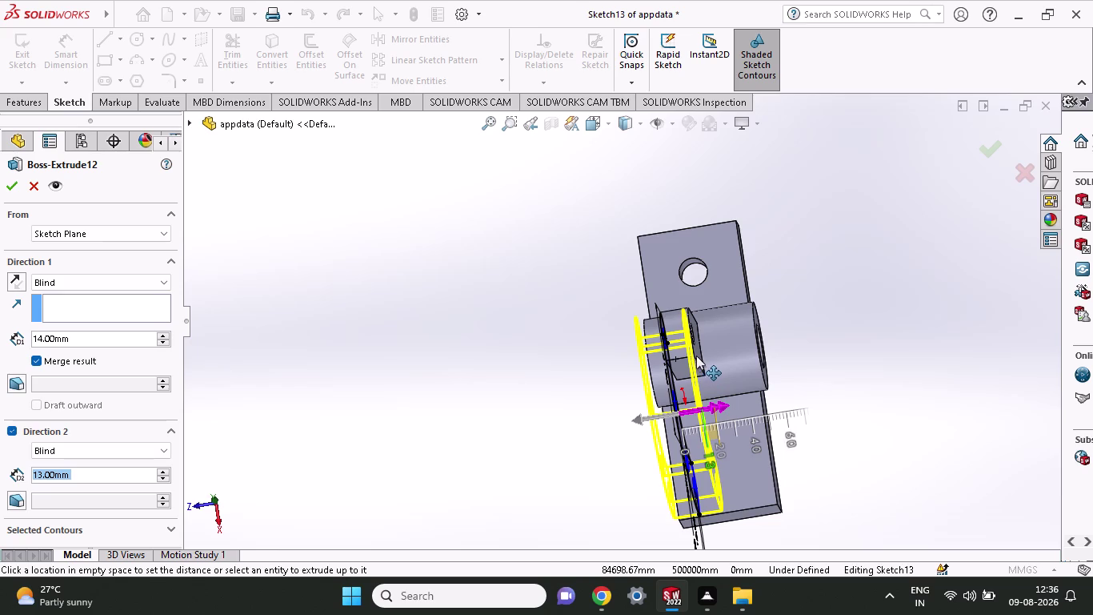
drag(694, 357, 691, 353)
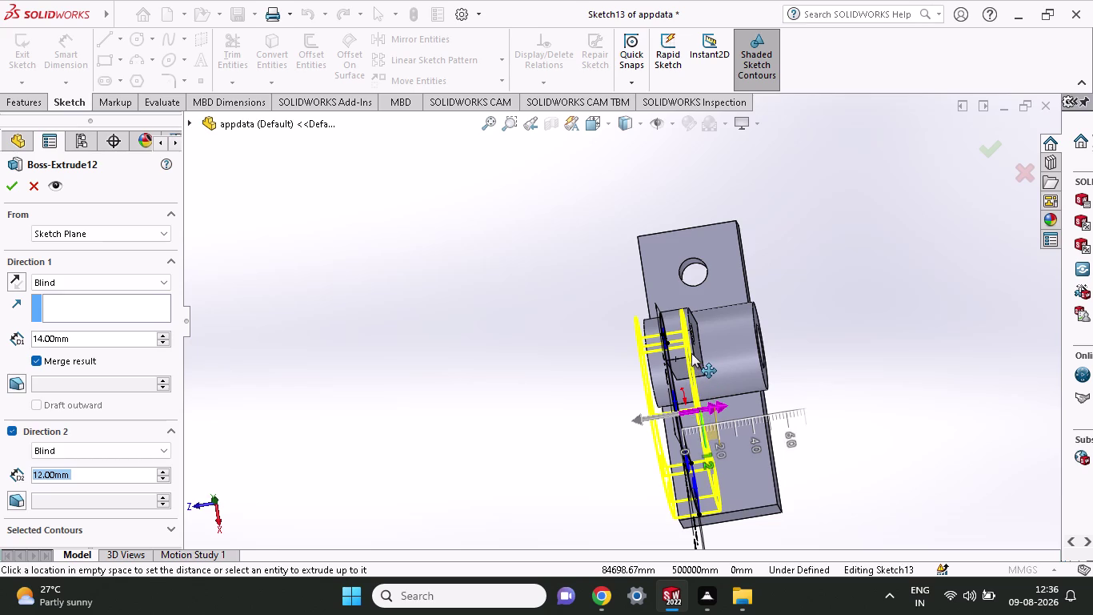
drag(692, 353, 694, 351)
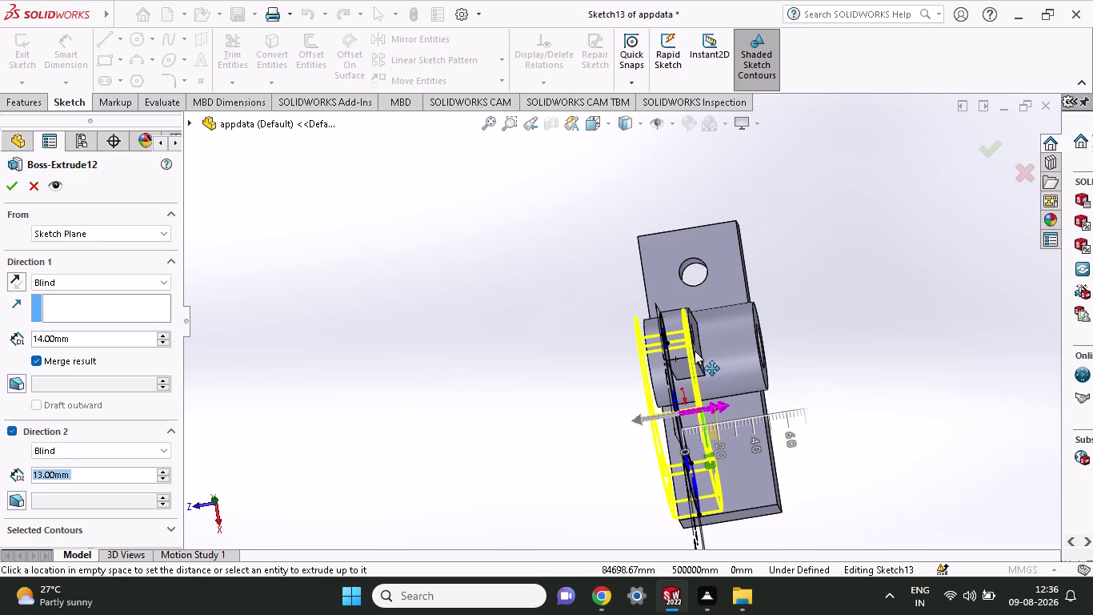
drag(693, 351, 697, 351)
Adjust the second-direction depth to 16 mm and confirm Boss-Extrude12.
middle_drag(886, 386, 827, 418)
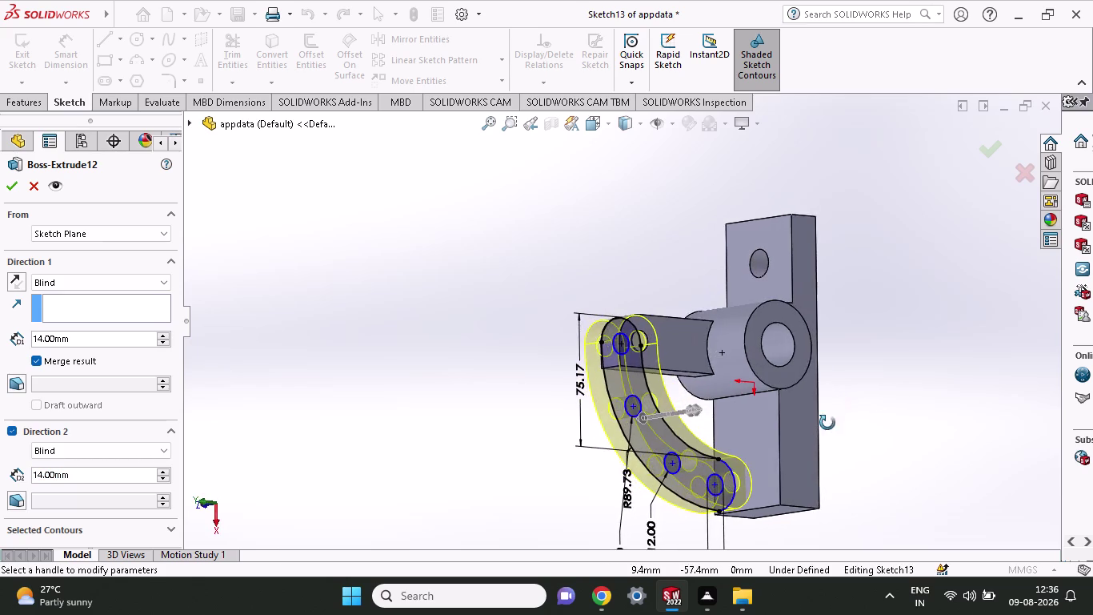
middle_drag(827, 419, 895, 610)
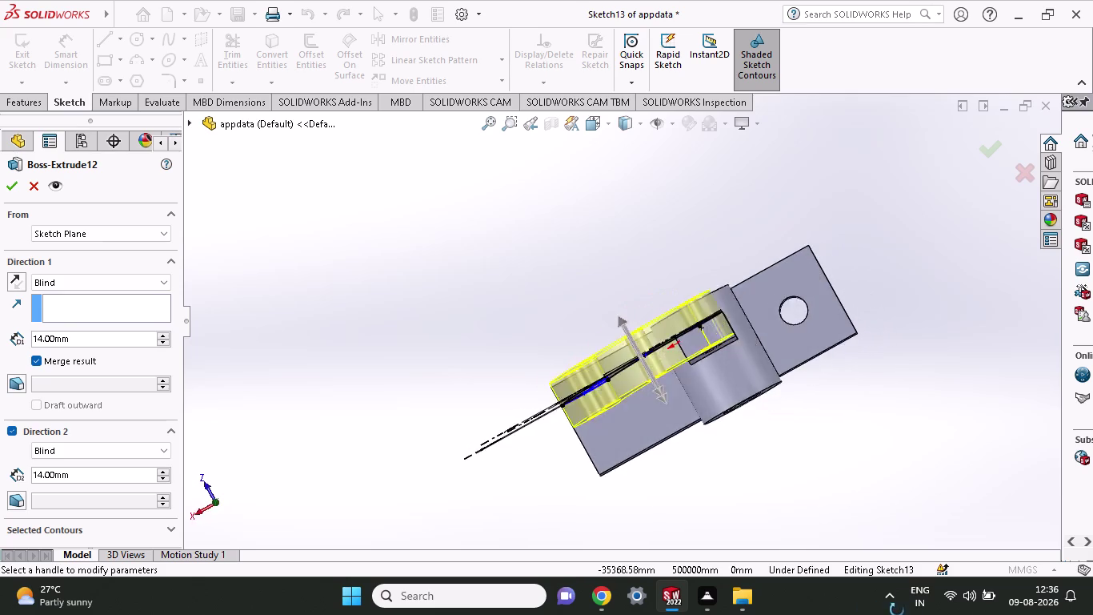
middle_drag(895, 610, 914, 603)
scroll(down, 3)
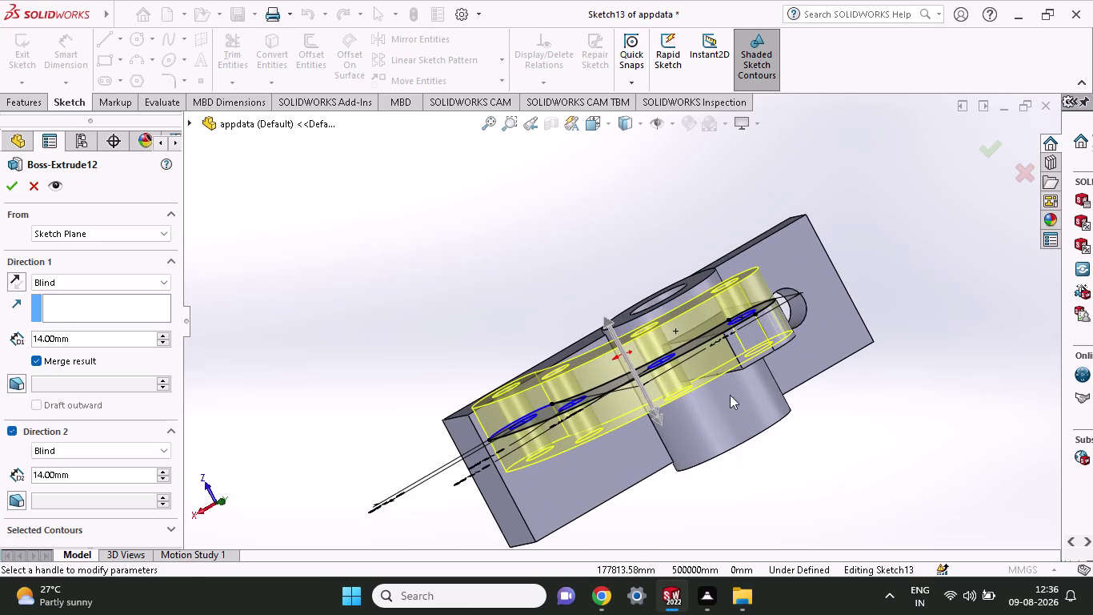
scroll(down, 3)
drag(627, 416, 705, 374)
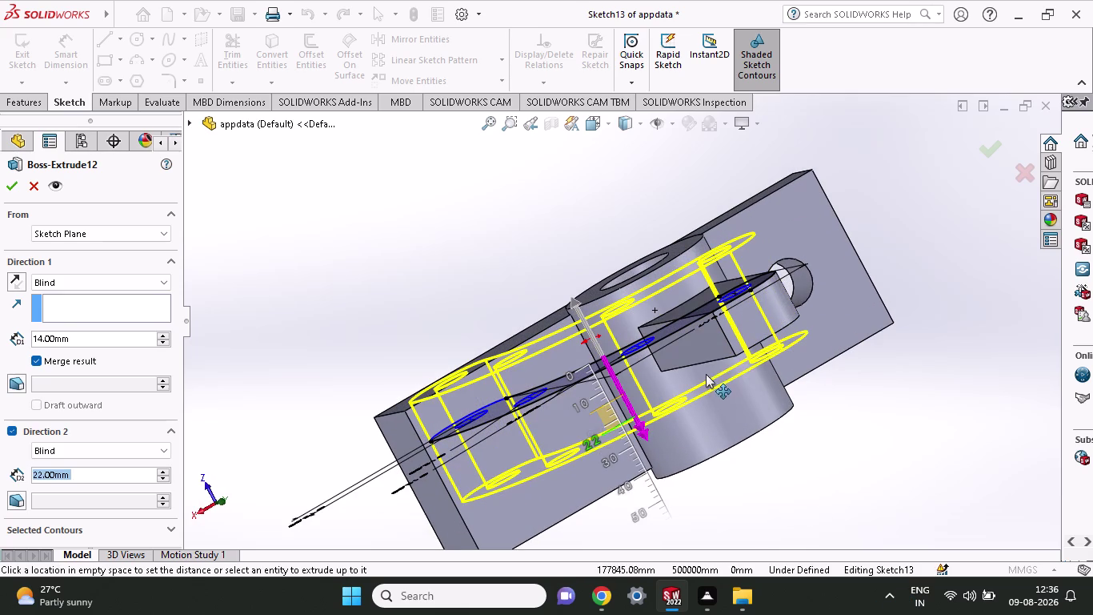
drag(706, 374, 752, 328)
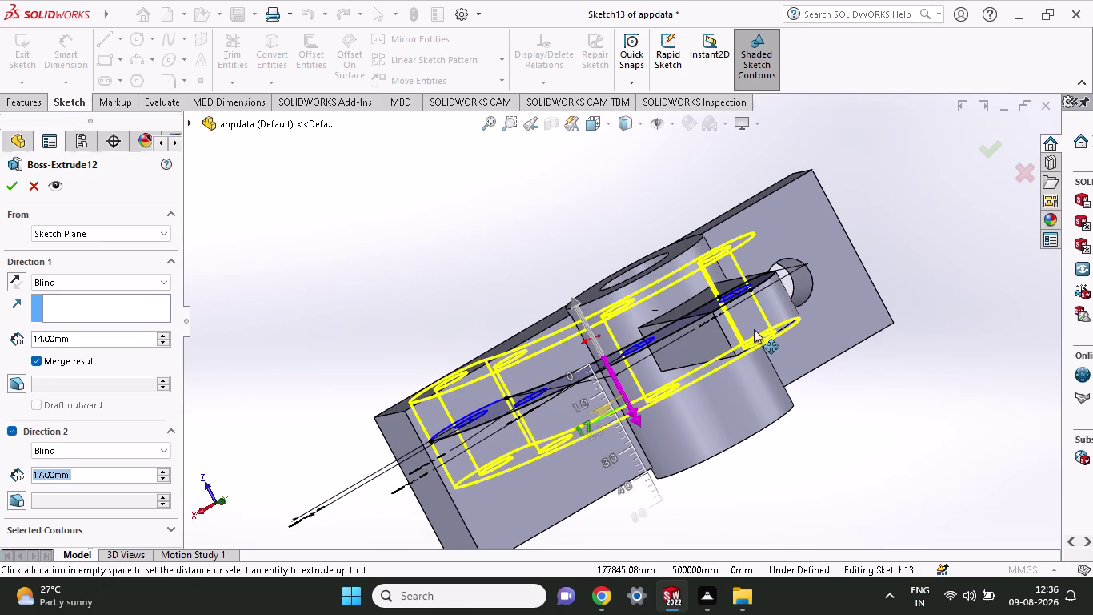
drag(752, 329, 781, 312)
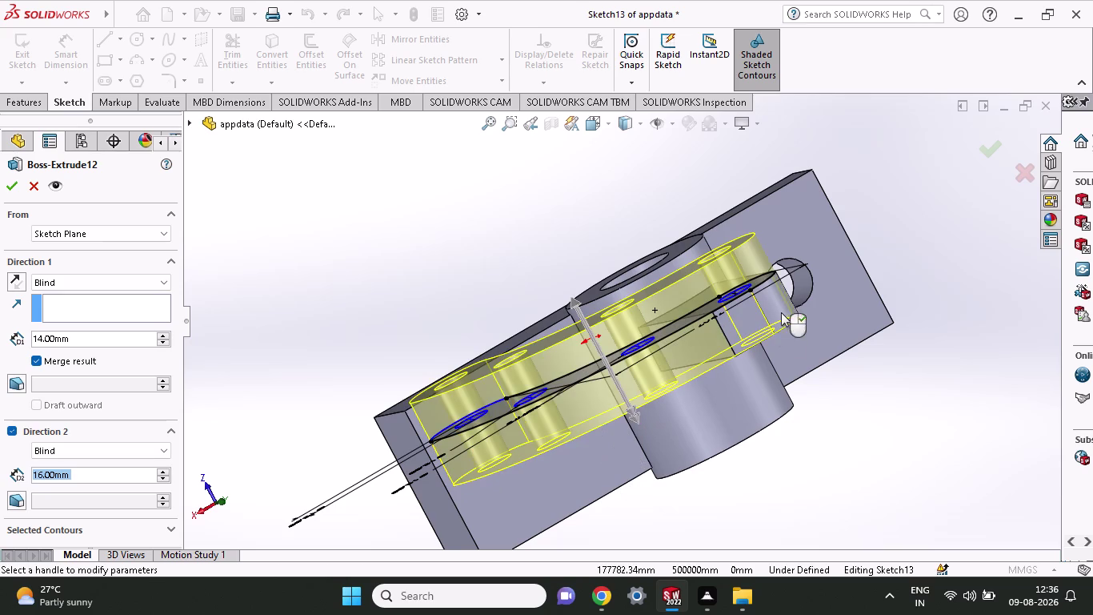
middle_drag(865, 450, 847, 393)
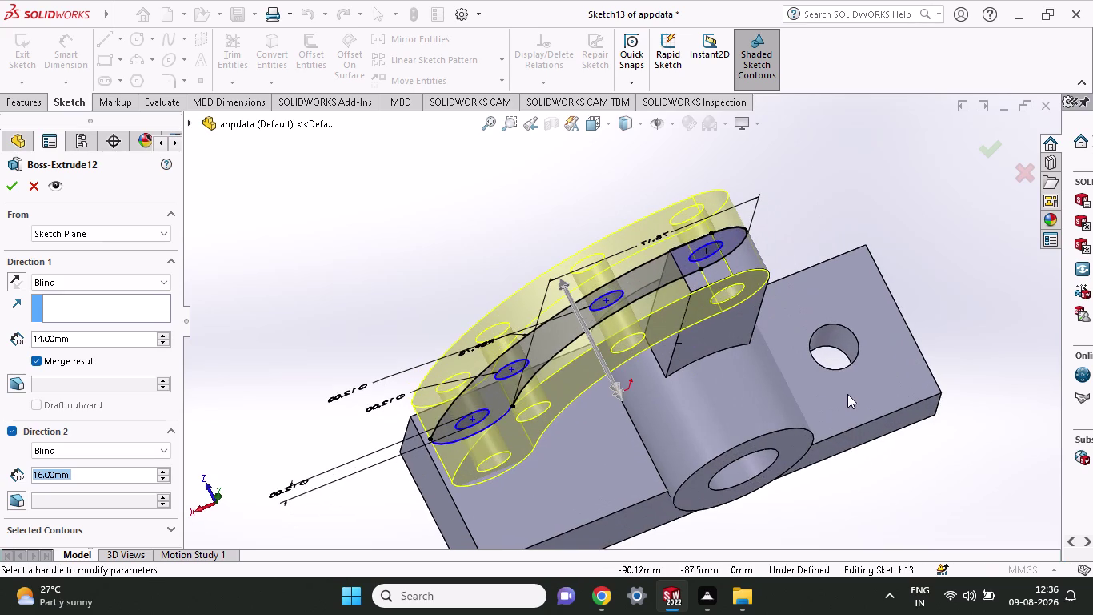
scroll(down, 3)
scroll(up, 3)
middle_drag(744, 520, 774, 540)
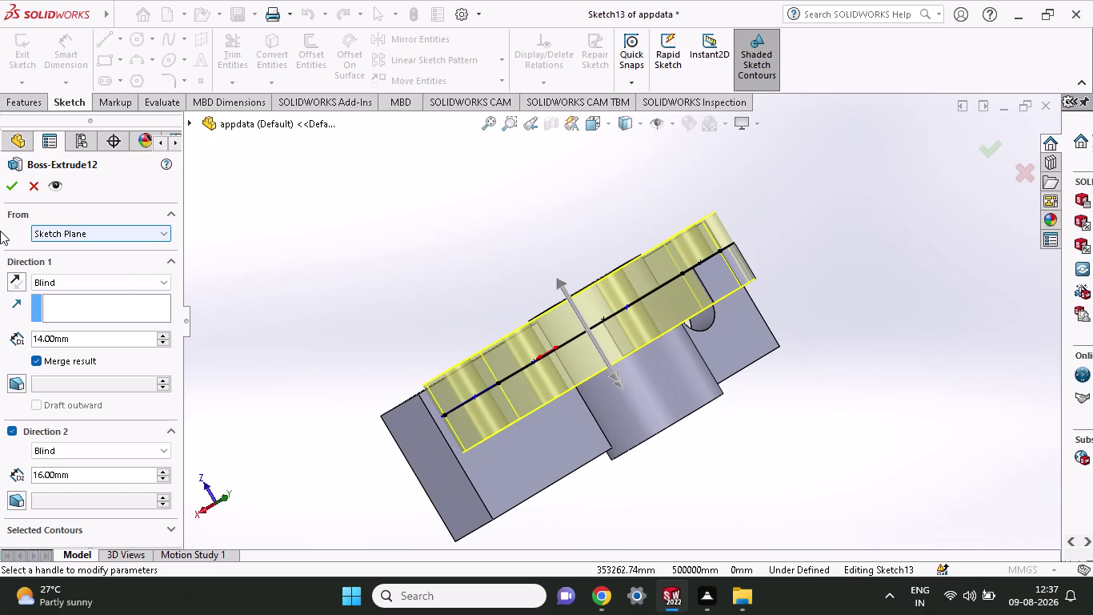
click(12, 189)
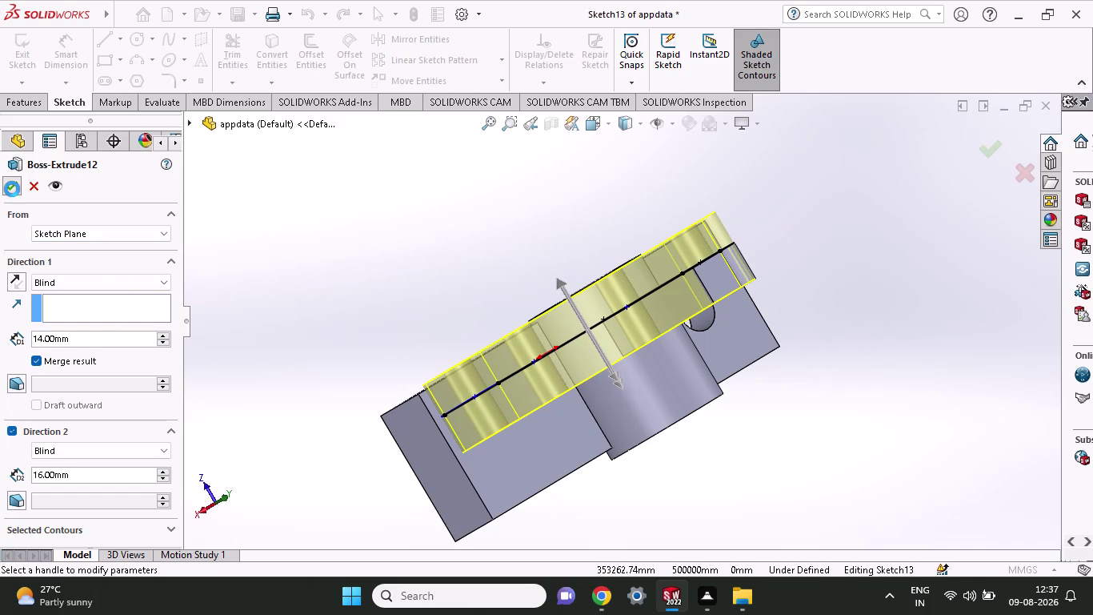
middle_drag(841, 505, 851, 498)
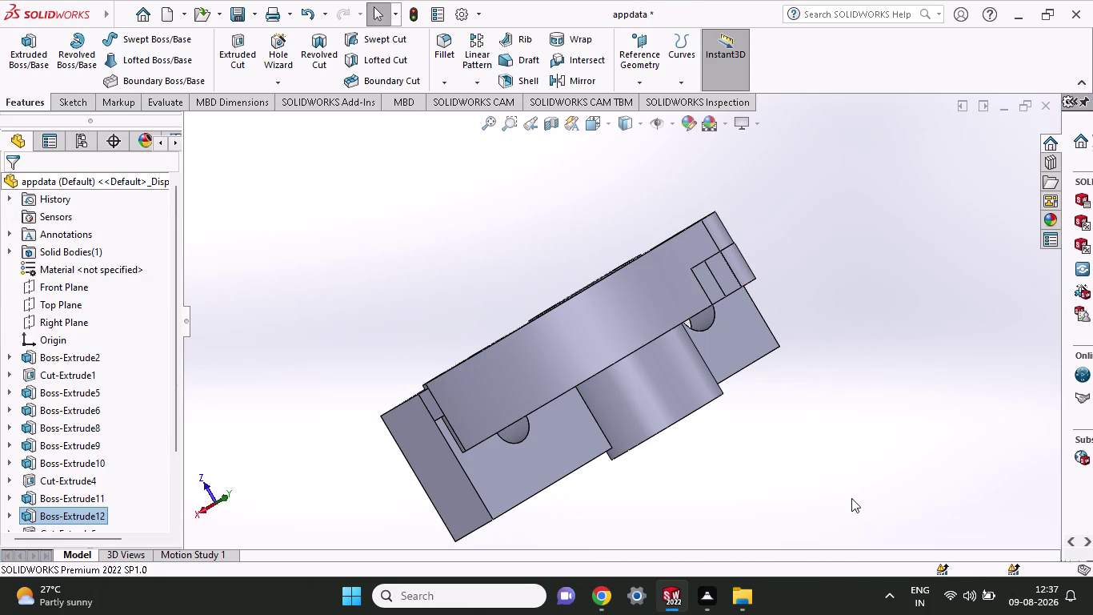
middle_drag(851, 498, 758, 394)
middle_drag(811, 510, 837, 485)
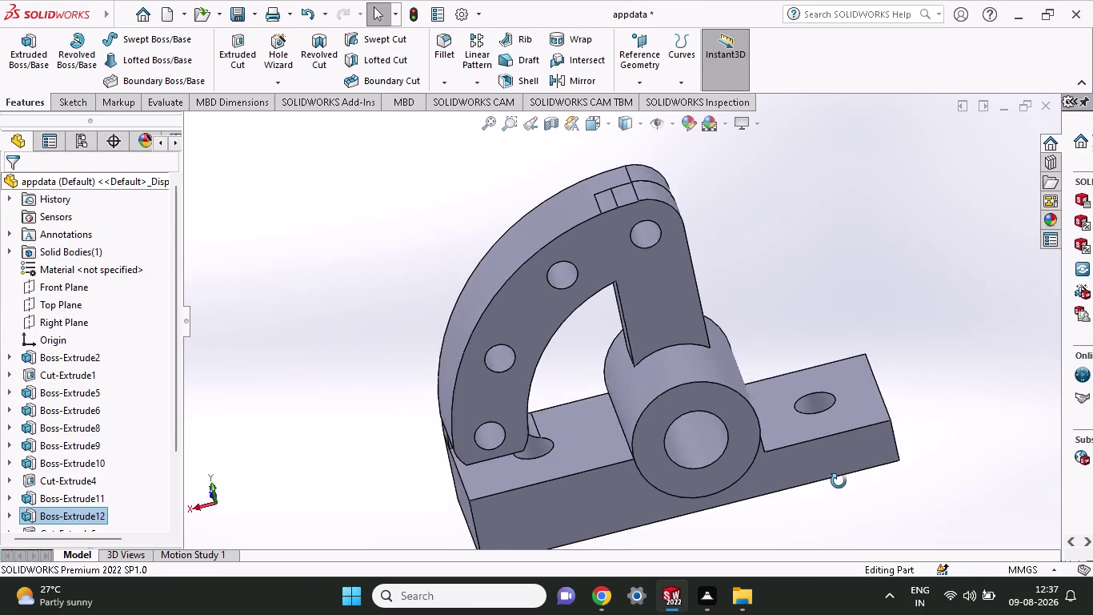
middle_drag(836, 485, 1092, 539)
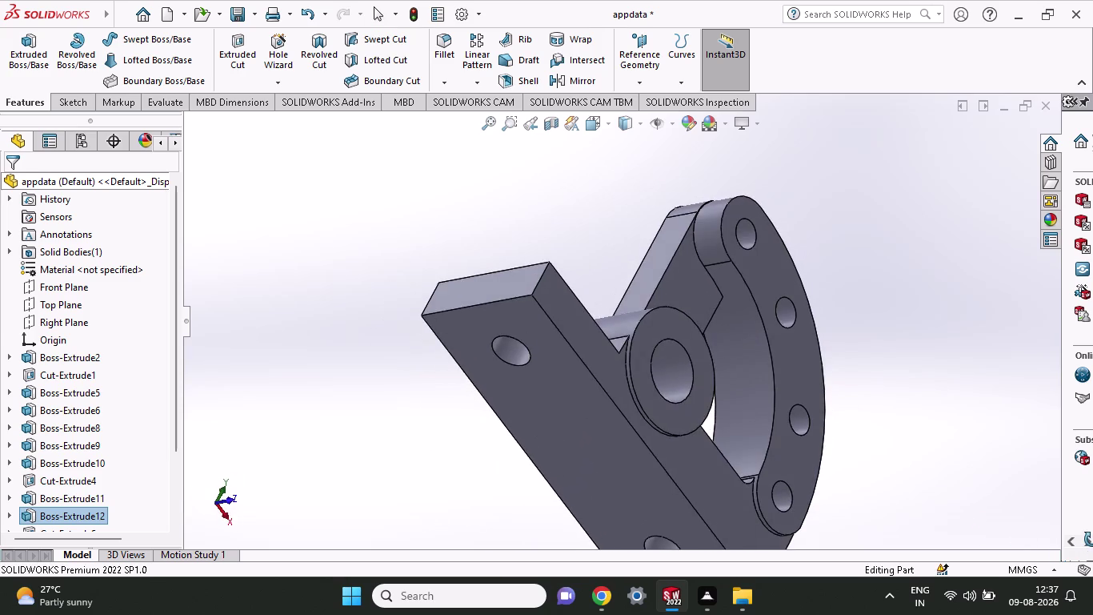
middle_drag(1092, 539, 967, 554)
middle_drag(970, 545, 1030, 504)
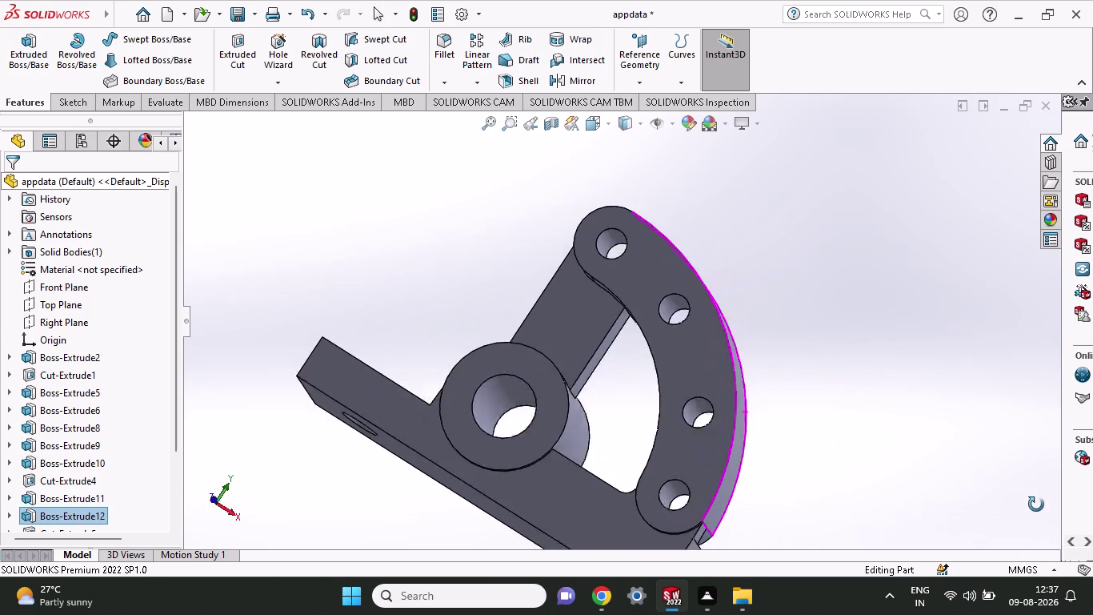
middle_drag(1030, 504, 1045, 553)
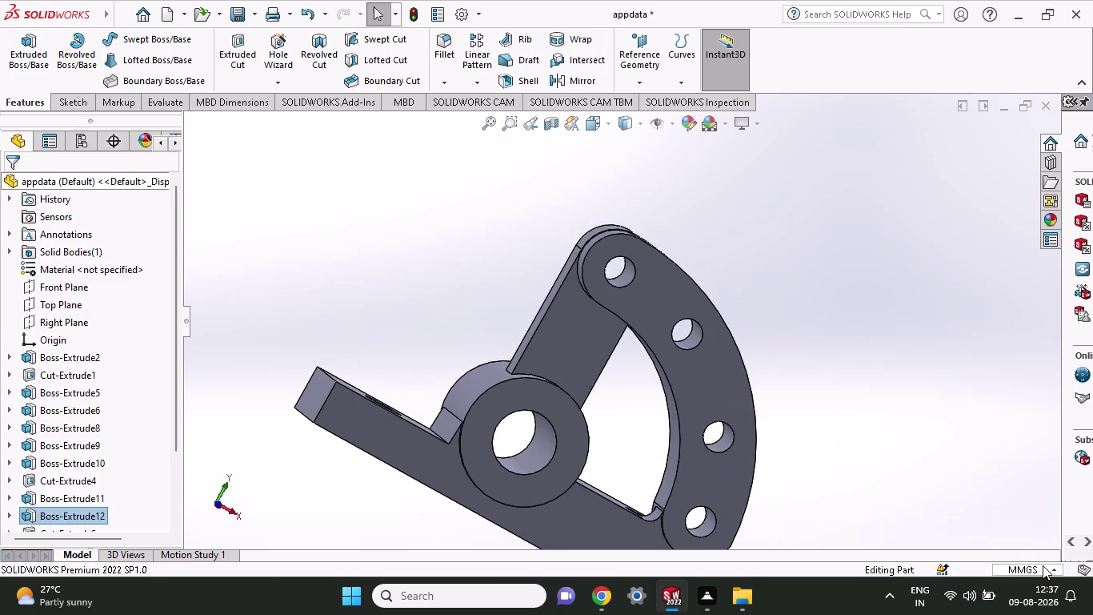
scroll(up, 3)
middle_drag(863, 472, 866, 474)
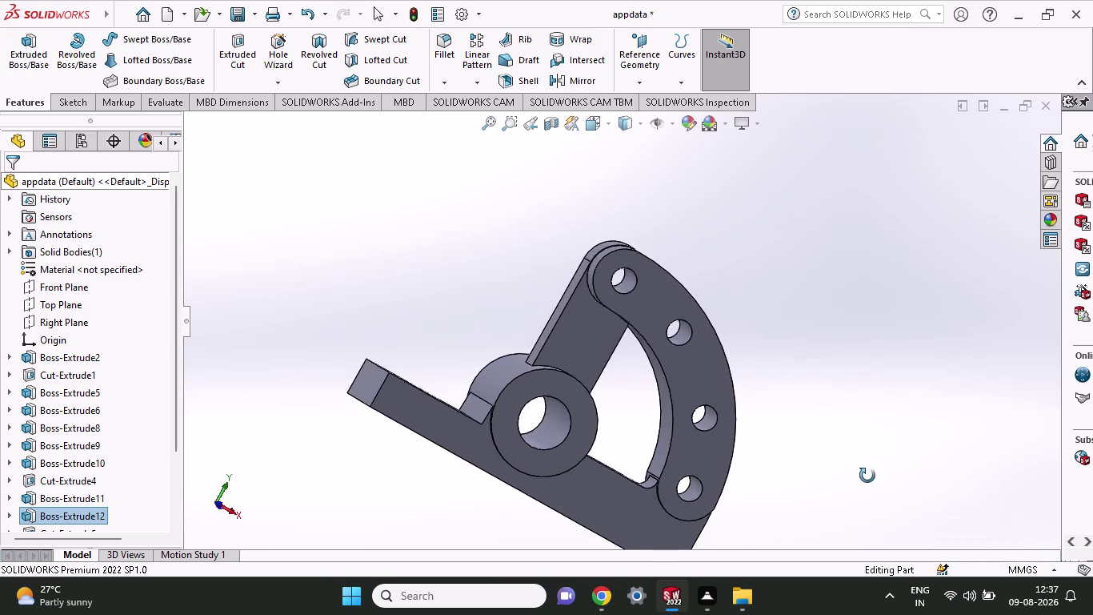
middle_drag(867, 474, 677, 606)
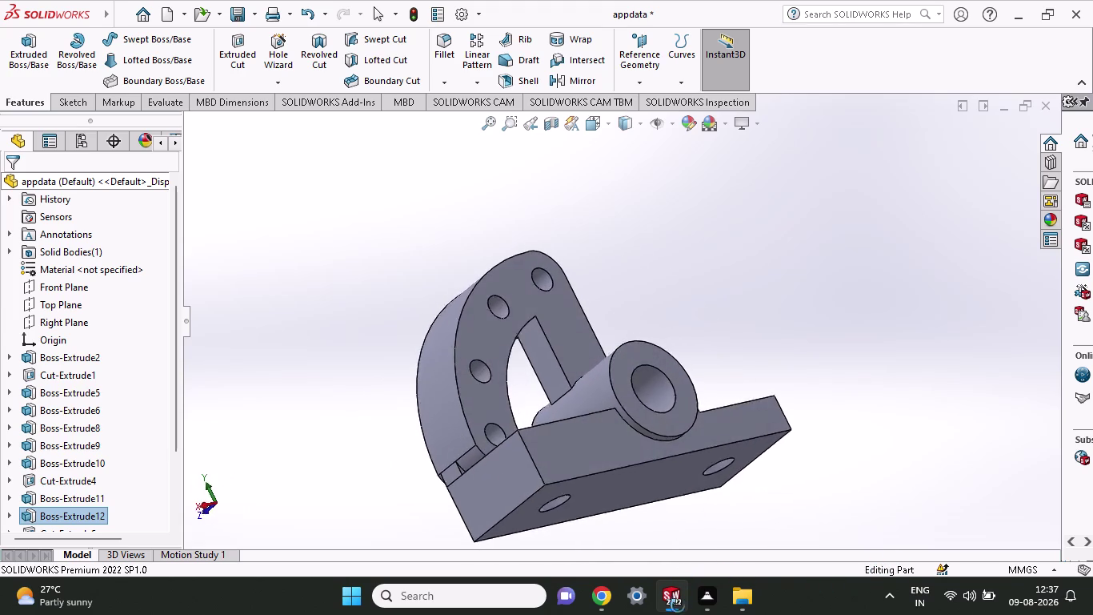
middle_drag(678, 605, 816, 567)
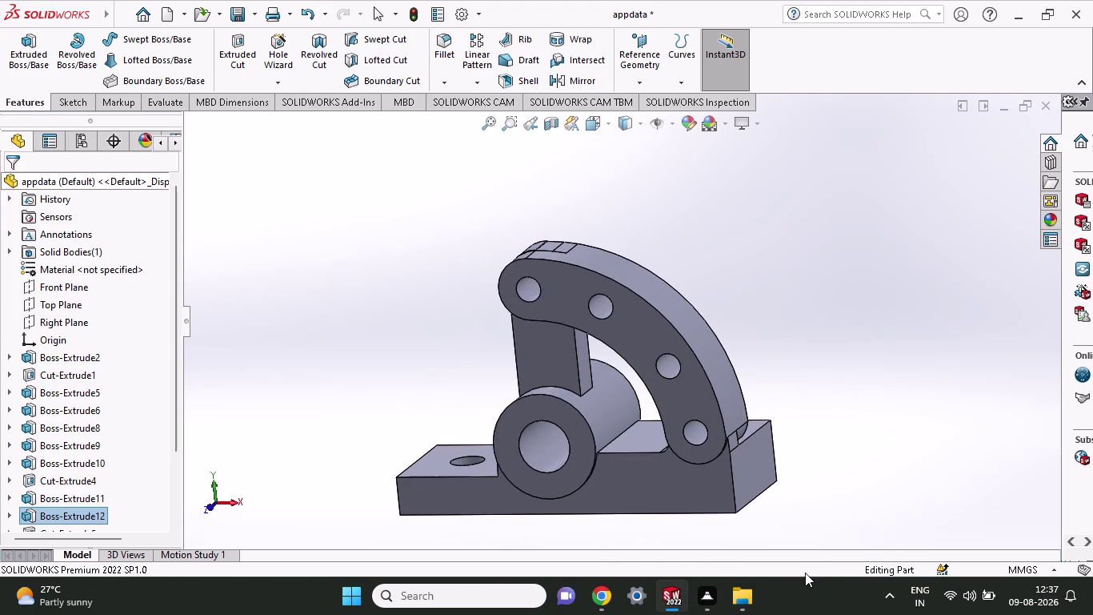
key(ctrl+z)
scroll(down, 3)
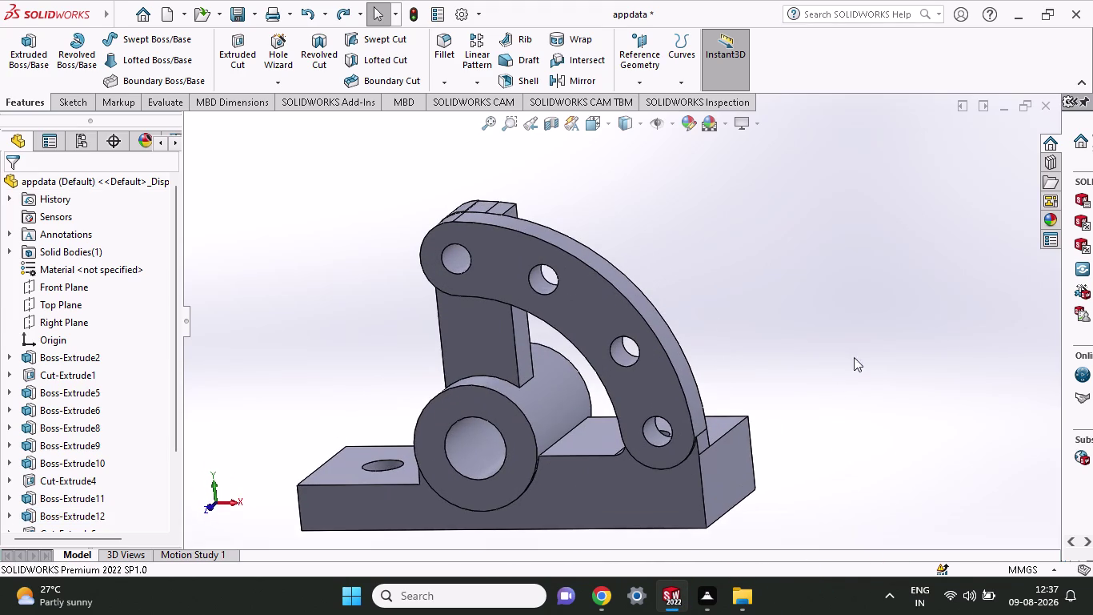
middle_drag(836, 301, 785, 379)
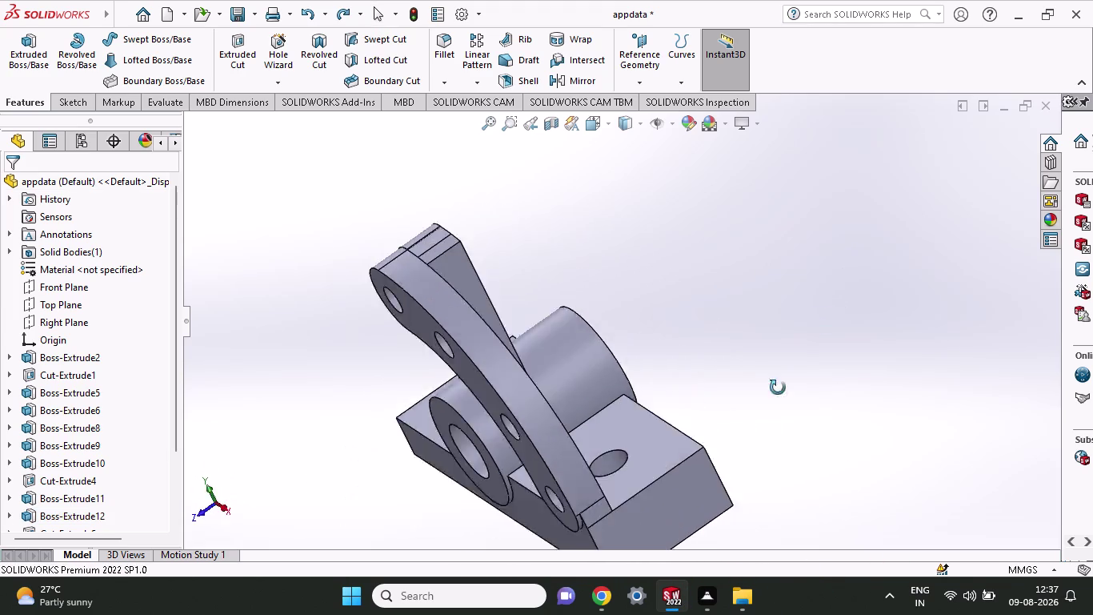
middle_drag(785, 379, 836, 362)
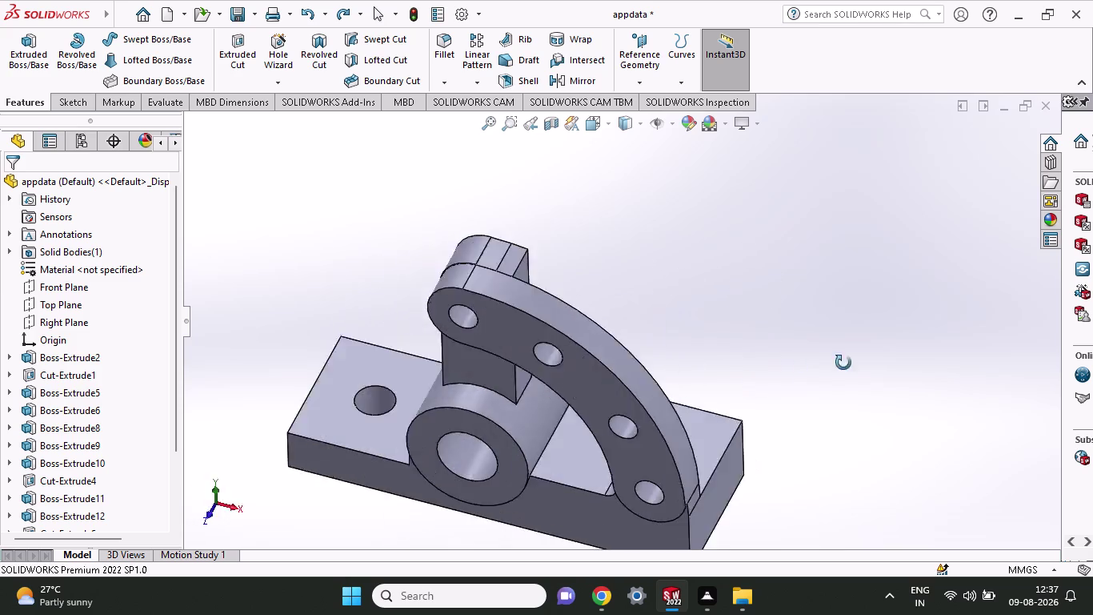
middle_drag(836, 363, 866, 215)
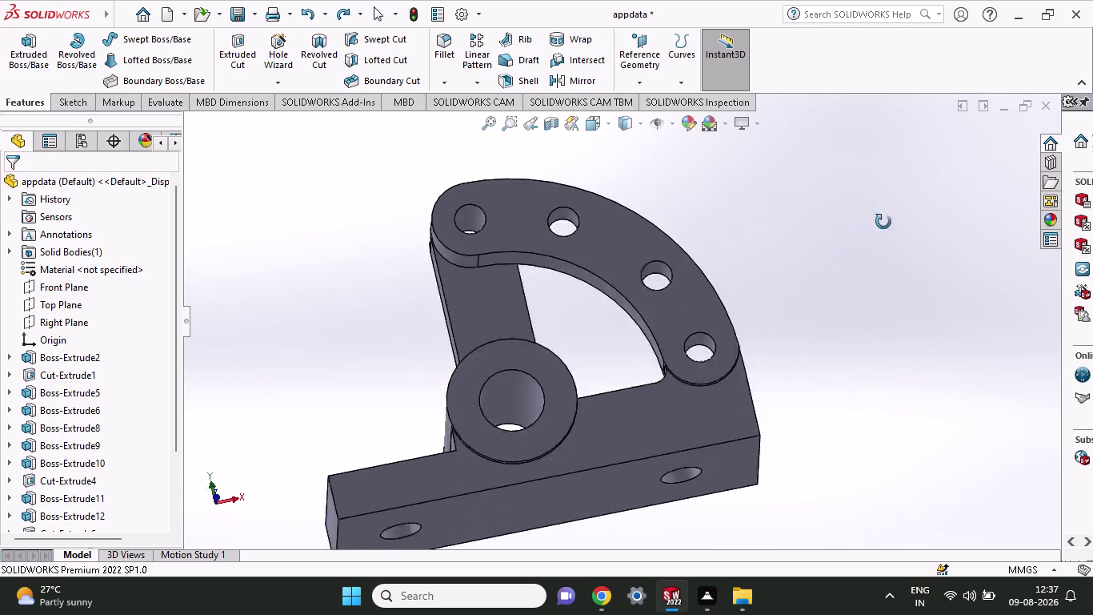
middle_drag(867, 215, 698, 610)
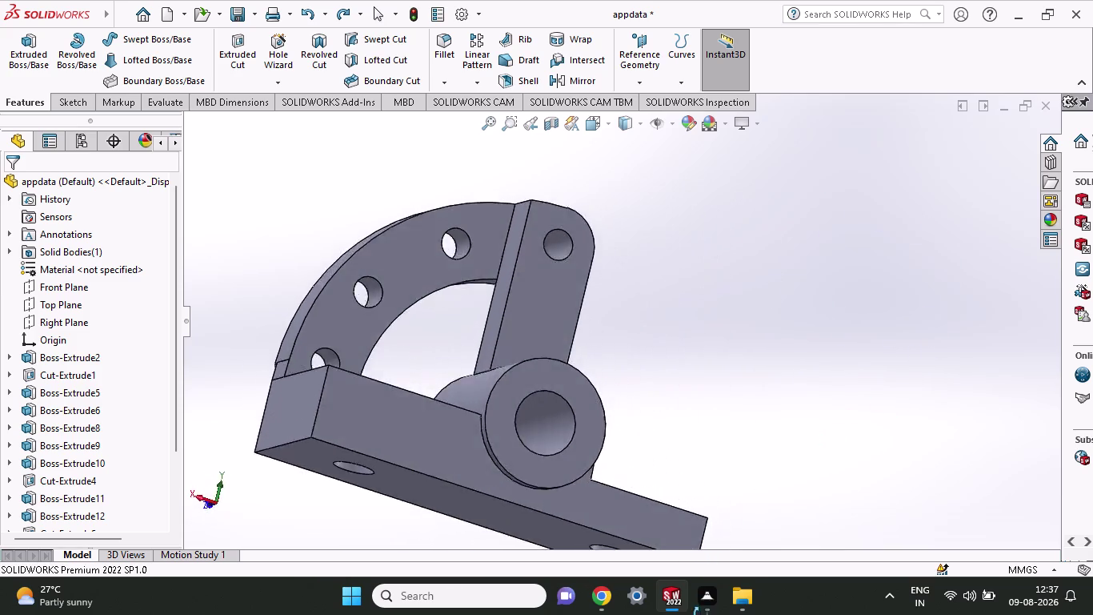
middle_drag(698, 611, 843, 586)
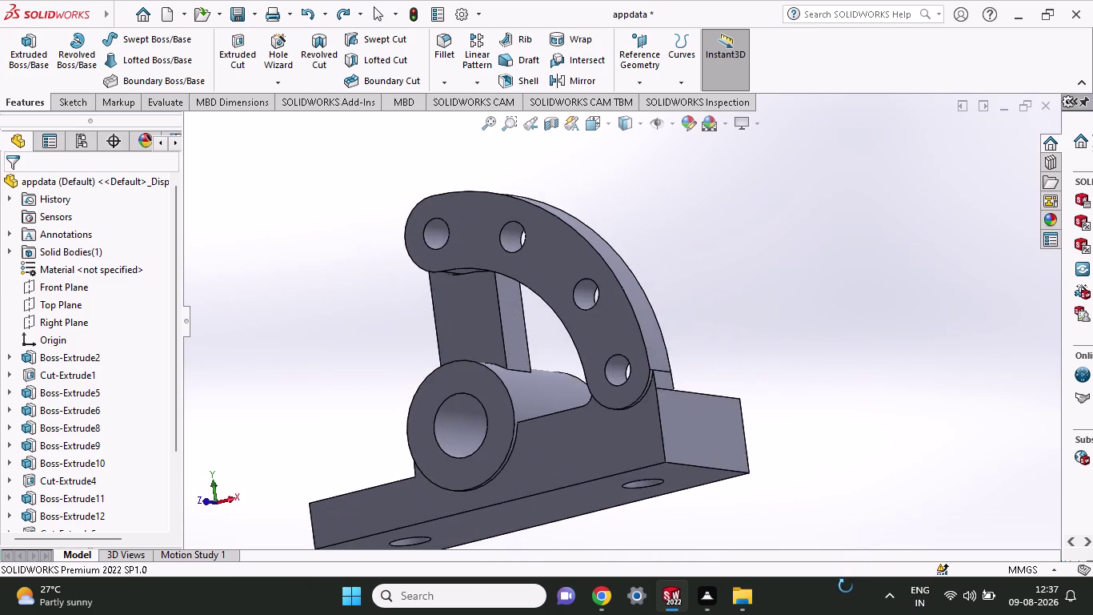
middle_drag(844, 585, 868, 589)
middle_drag(829, 350, 833, 368)
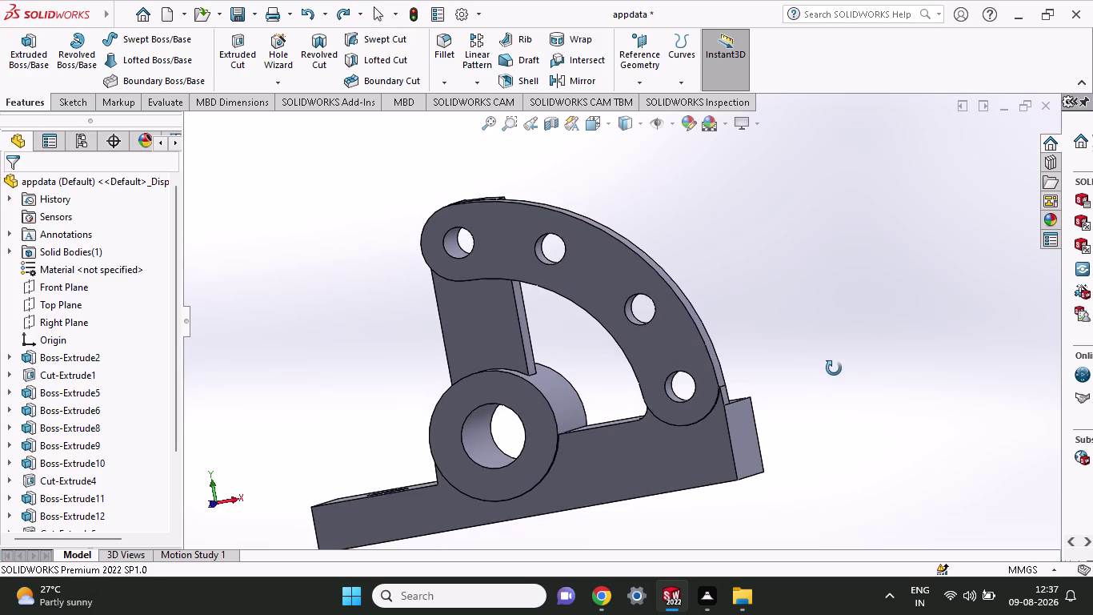
middle_drag(834, 368, 834, 379)
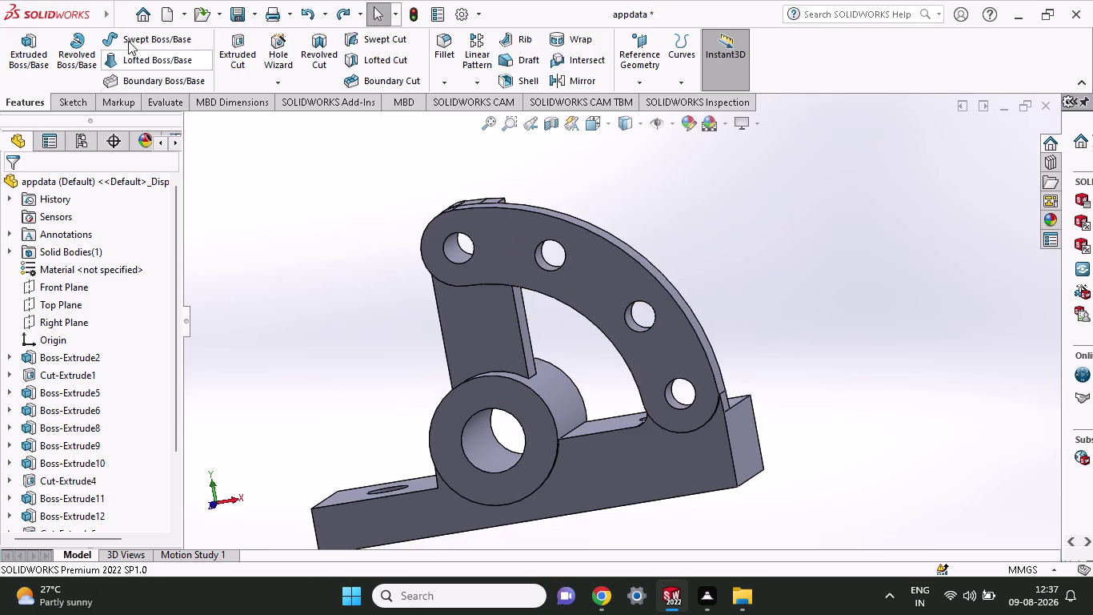
click(128, 11)
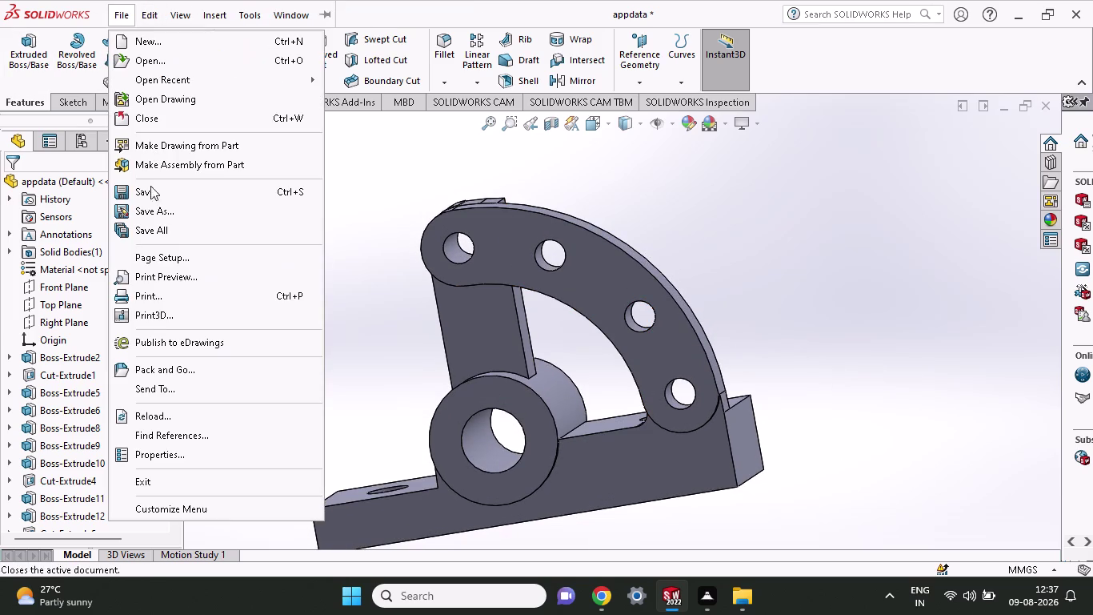
Open Save As for the appdata part, then switch to File Explorer.
click(167, 211)
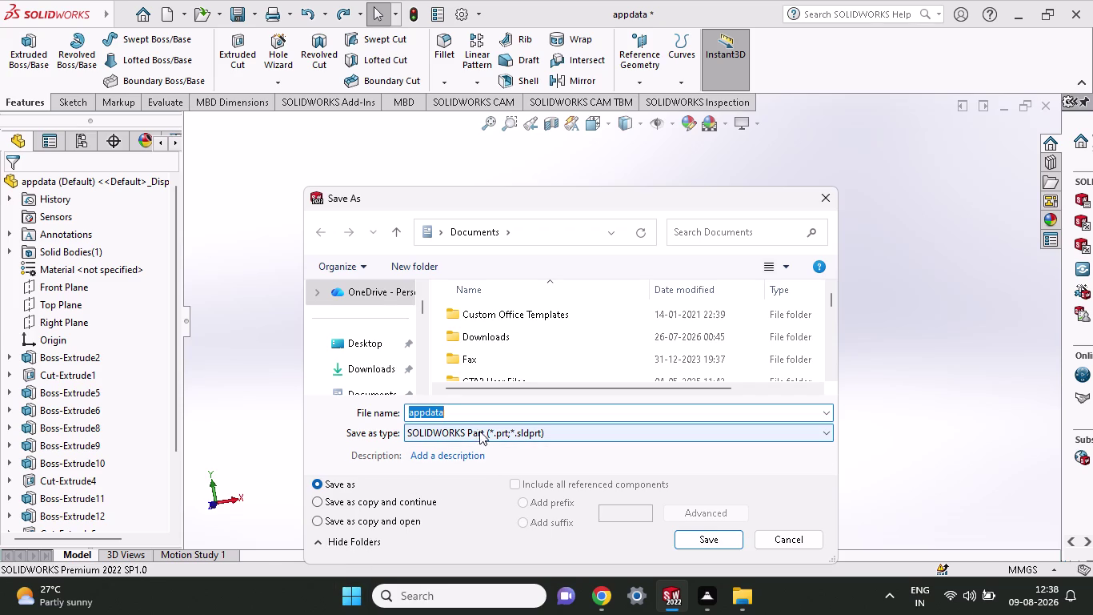
click(749, 596)
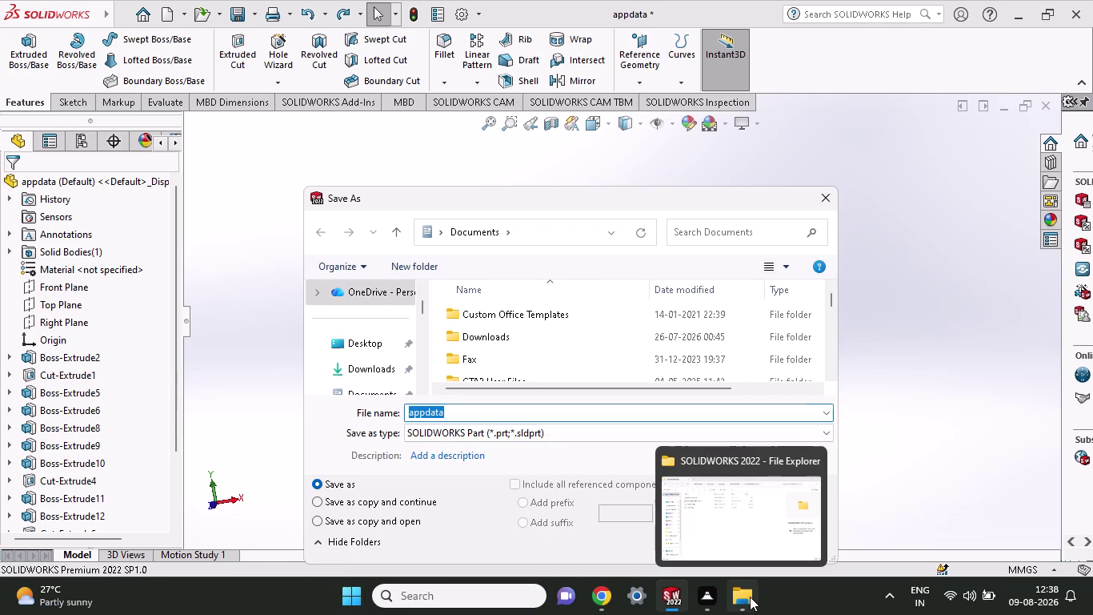